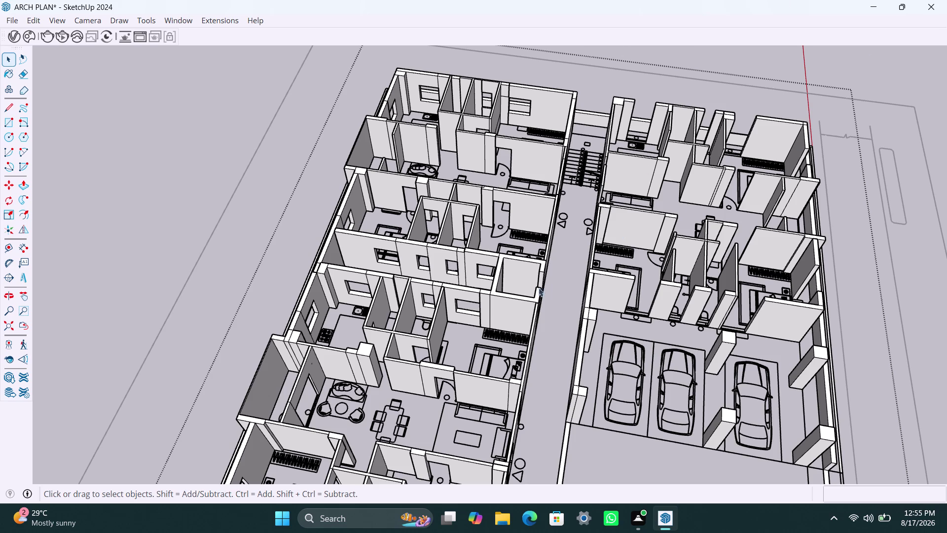
Orbit and zoom over the floor plan to the upper-left unit's living-room partition.
scroll(down, 3)
scroll(down, 3)
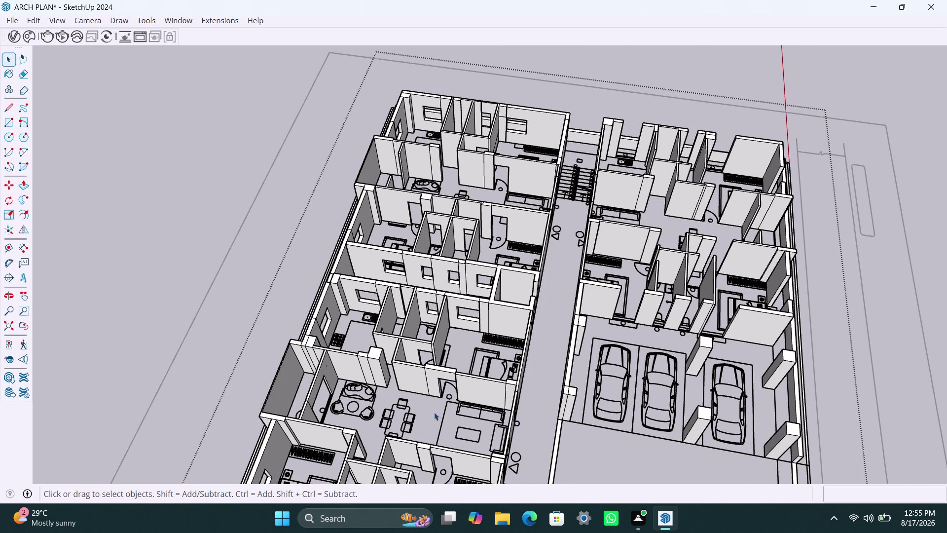
middle_drag(465, 412, 547, 283)
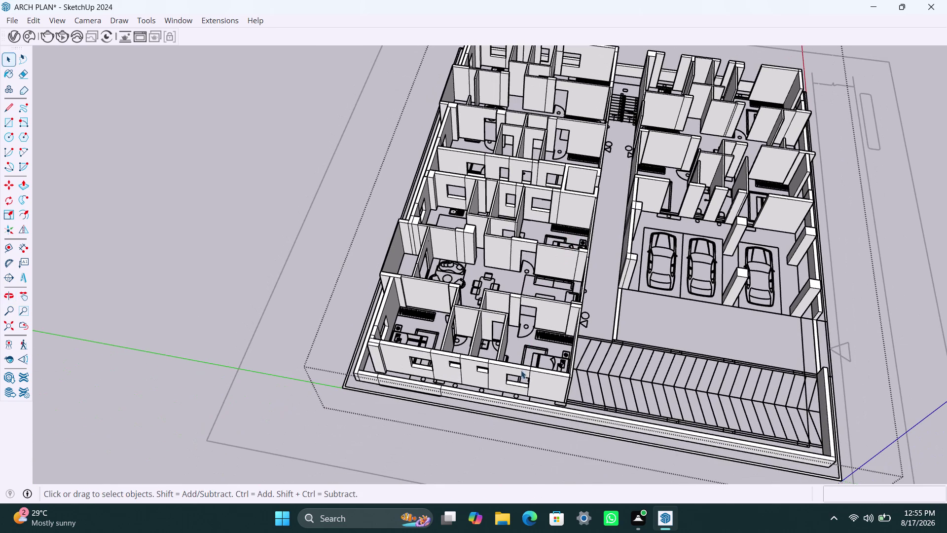
scroll(up, 3)
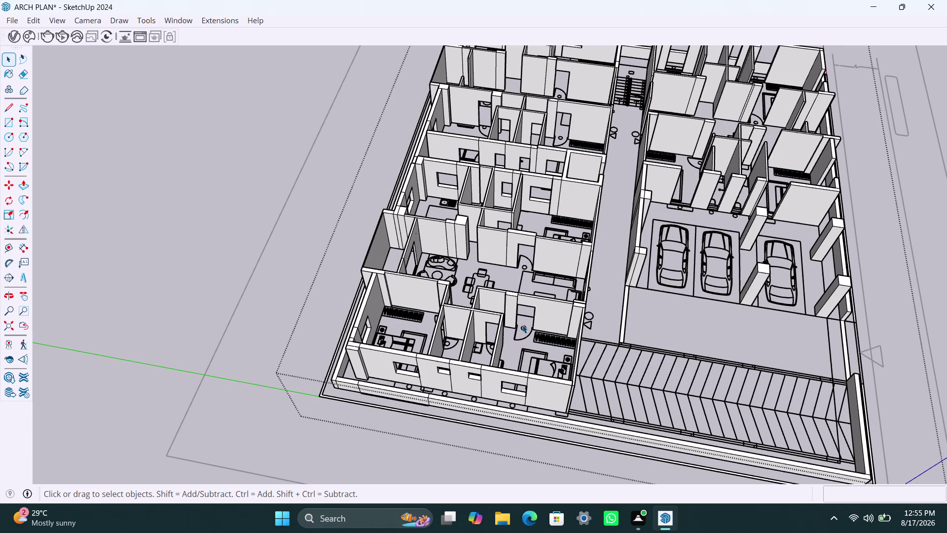
middle_drag(522, 325, 501, 388)
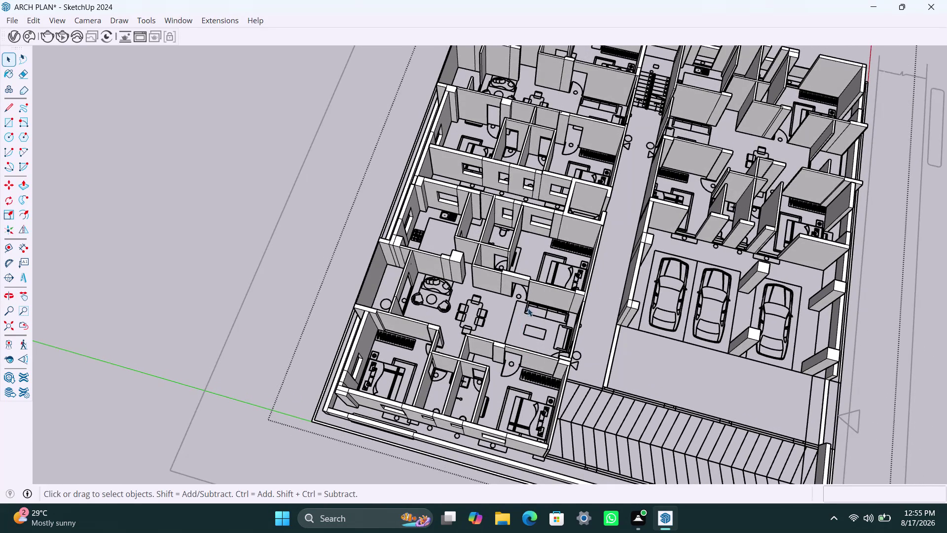
middle_drag(513, 317, 509, 343)
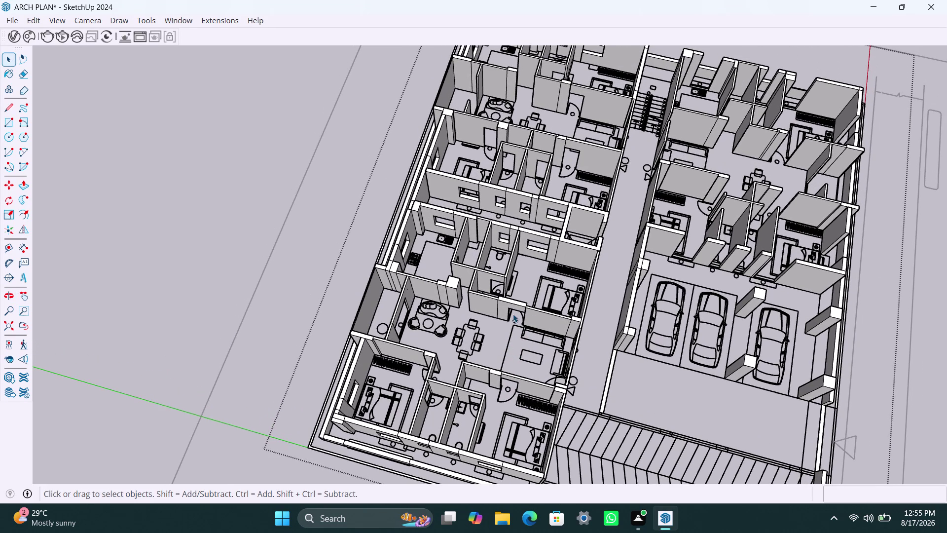
middle_drag(489, 323, 477, 359)
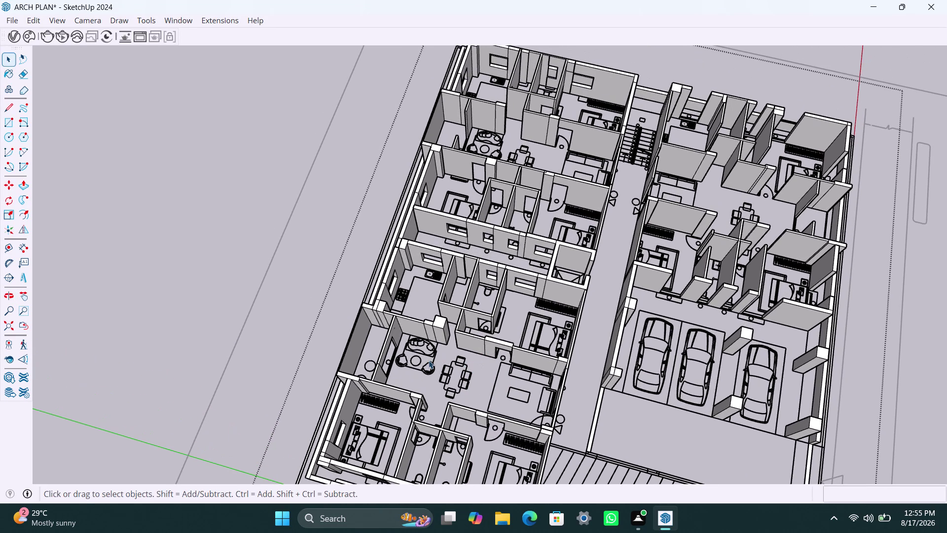
middle_drag(497, 329, 487, 384)
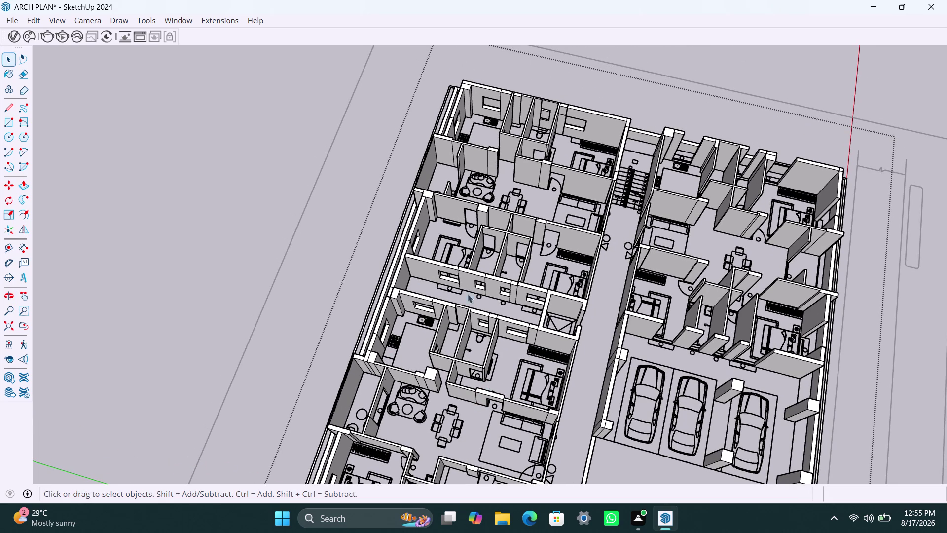
middle_drag(515, 297, 510, 331)
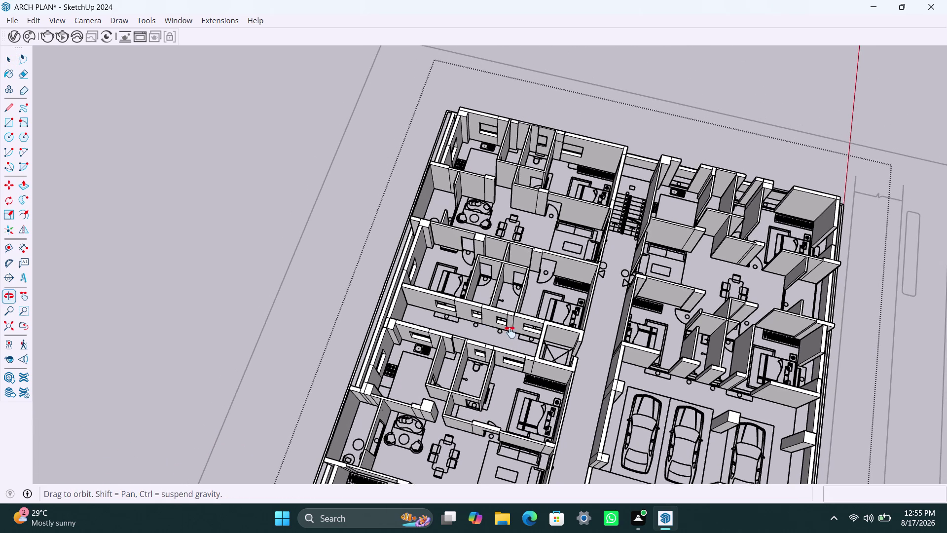
middle_drag(510, 331, 510, 332)
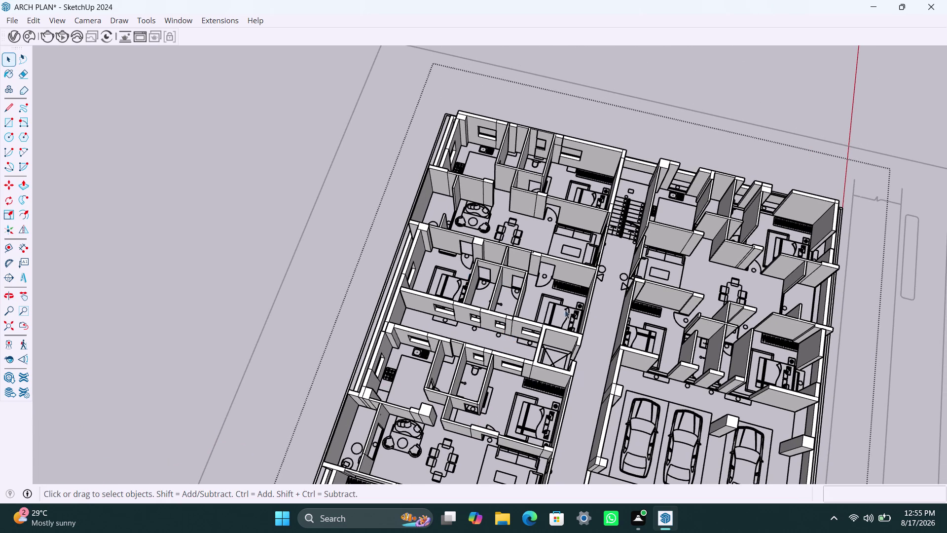
middle_drag(535, 285, 522, 342)
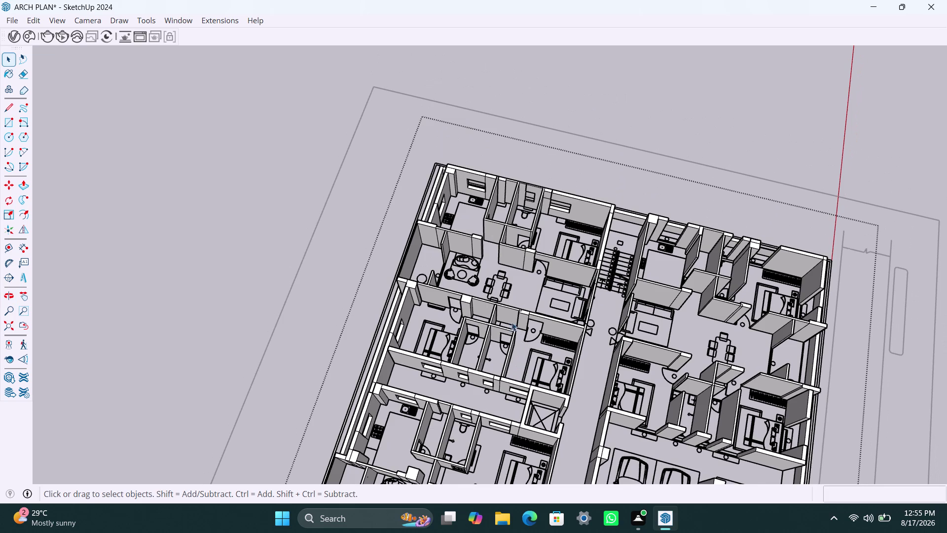
middle_drag(524, 327, 513, 353)
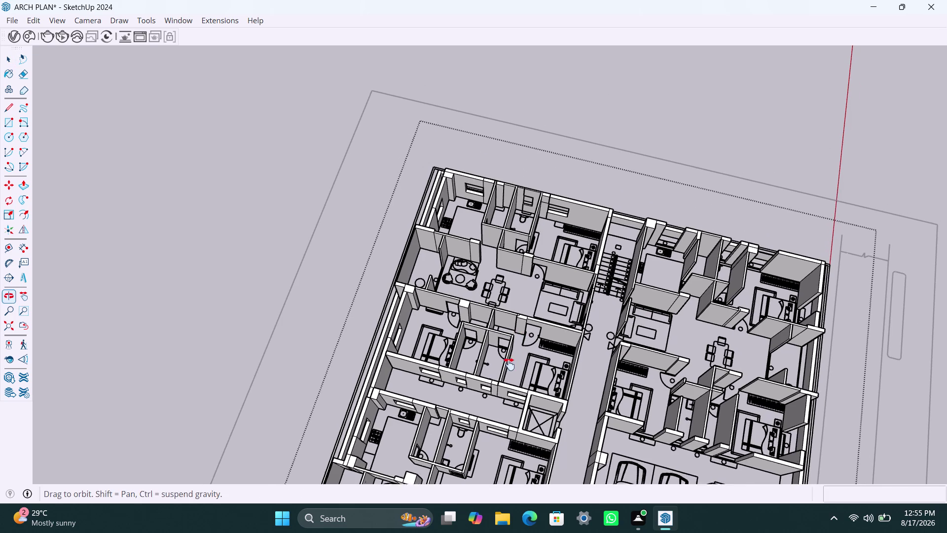
middle_drag(513, 354, 503, 383)
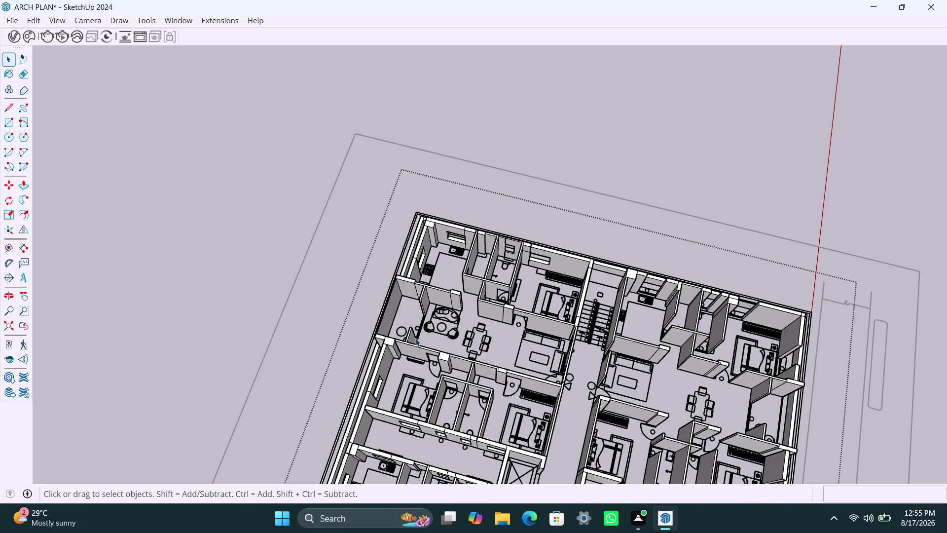
scroll(up, 3)
scroll(up, 3)
scroll(up, 3)
Copy the living-room partition's end edge 3 inches along the wall.
click(419, 287)
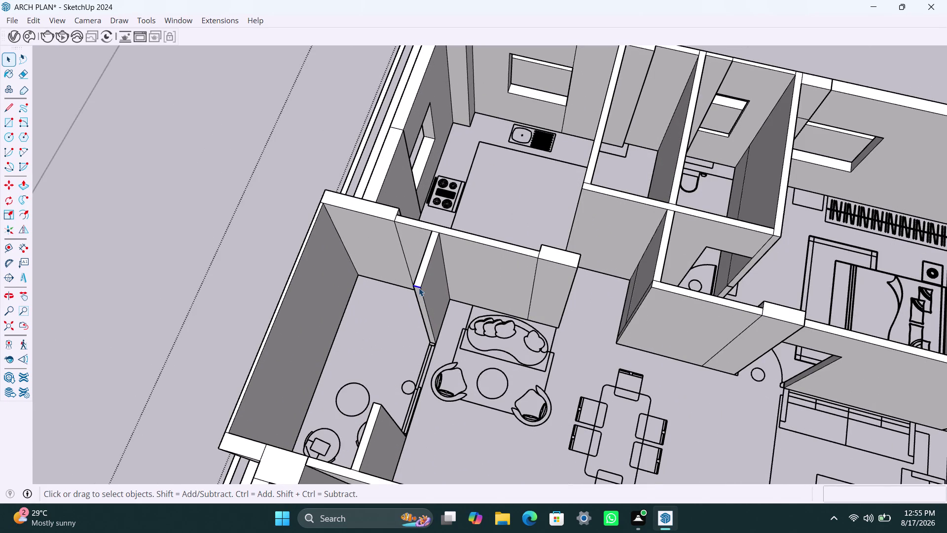
key(m)
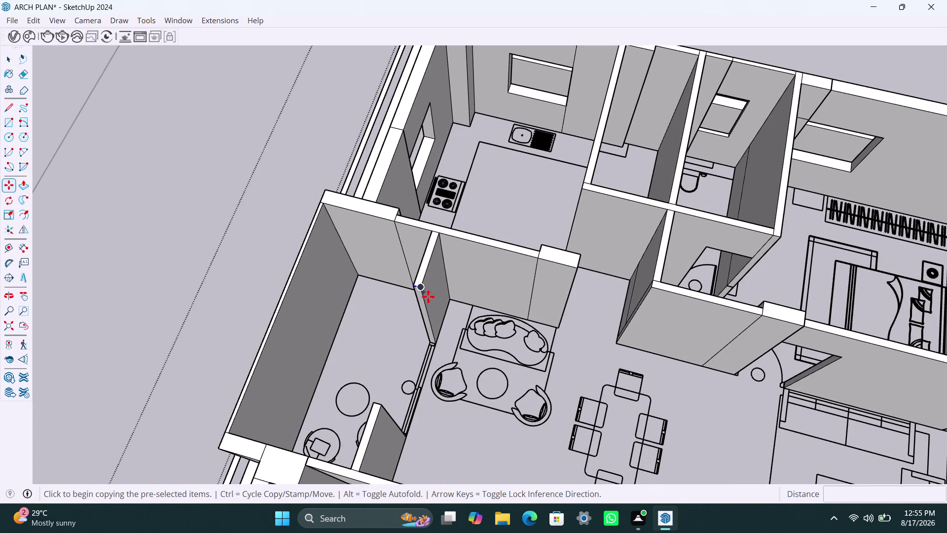
click(424, 292)
key(3)
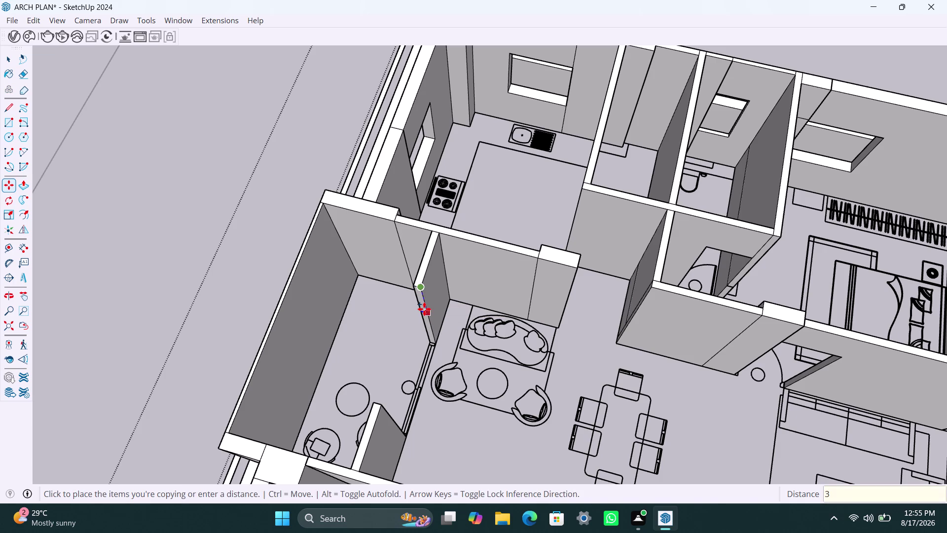
key(apostrophe)
key(Return)
key(space)
Begin push/pulling the new 3-inch partition strip face.
click(420, 299)
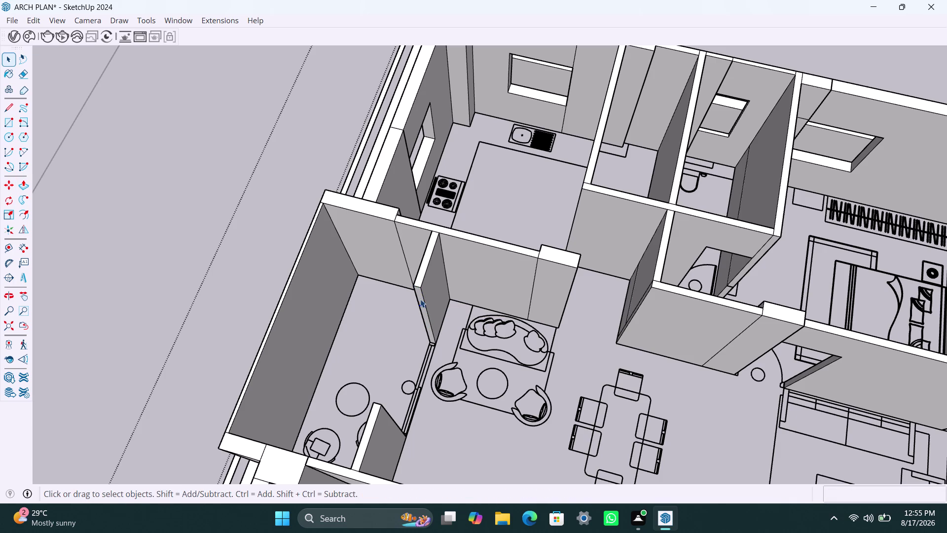
key(p)
click(419, 302)
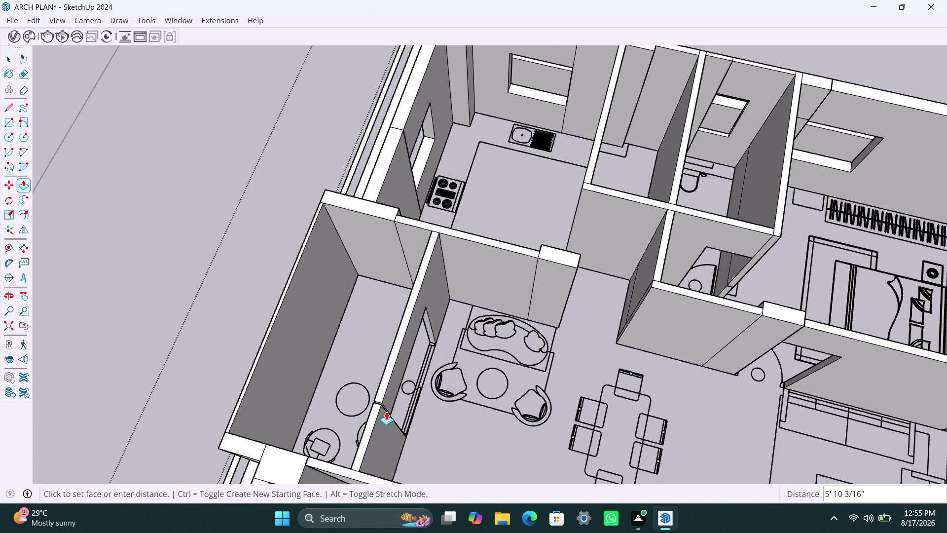
Pull the partition strip out to about 5' 10 7/8".
scroll(up, 3)
middle_drag(393, 417, 272, 386)
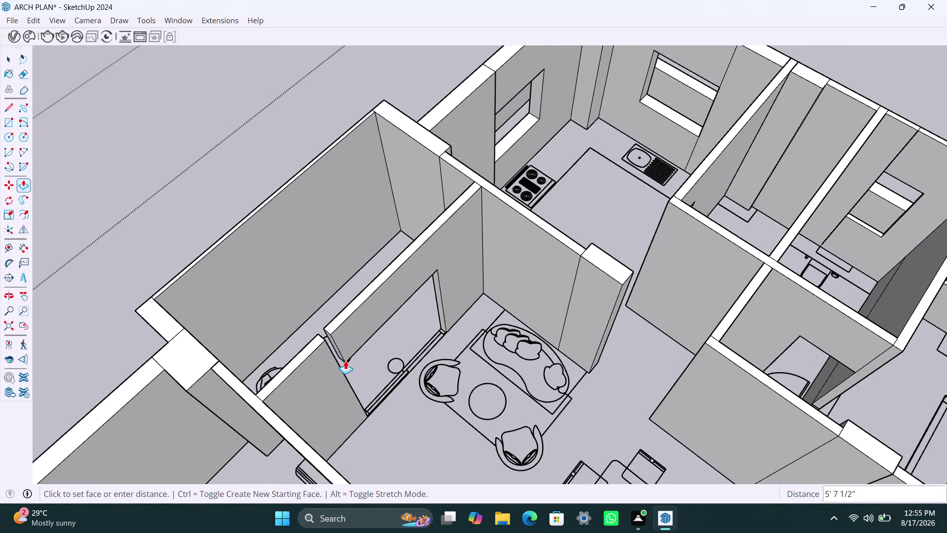
scroll(up, 3)
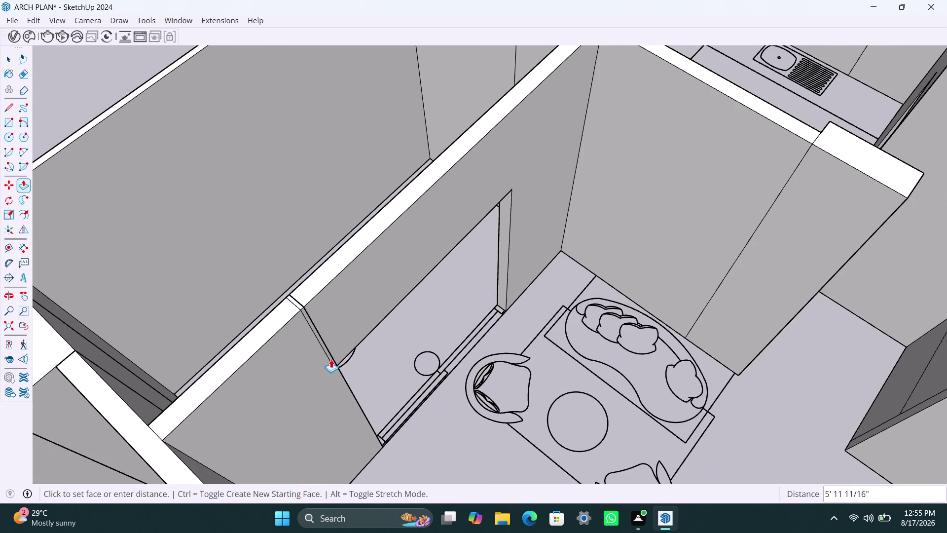
click(331, 356)
Orbit out past the central staircase toward the neighbouring unit and save the model.
scroll(down, 3)
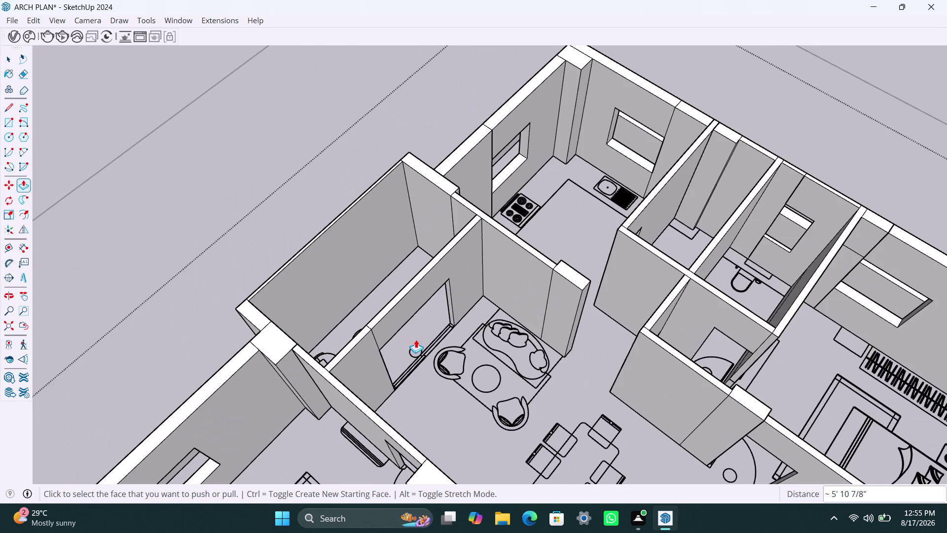
scroll(down, 3)
middle_drag(408, 360, 553, 366)
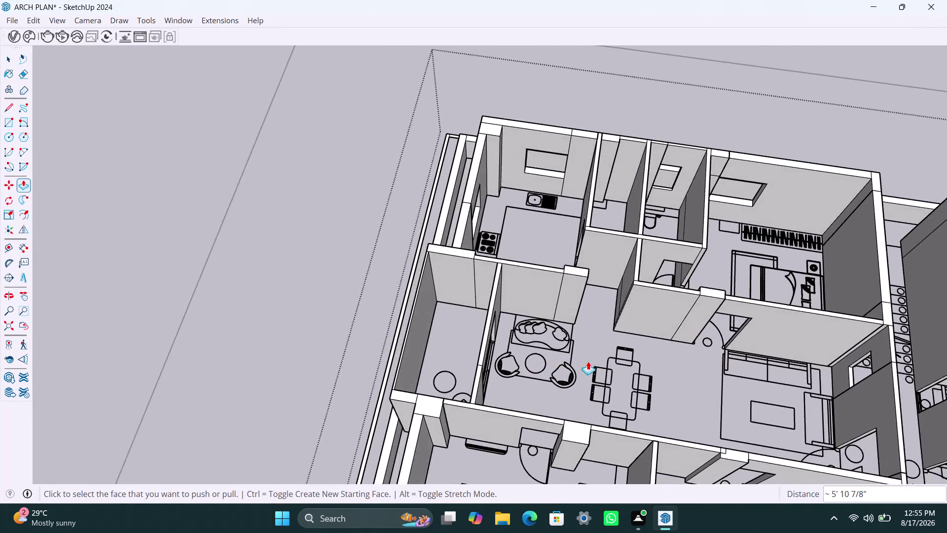
scroll(down, 3)
middle_drag(628, 365, 427, 329)
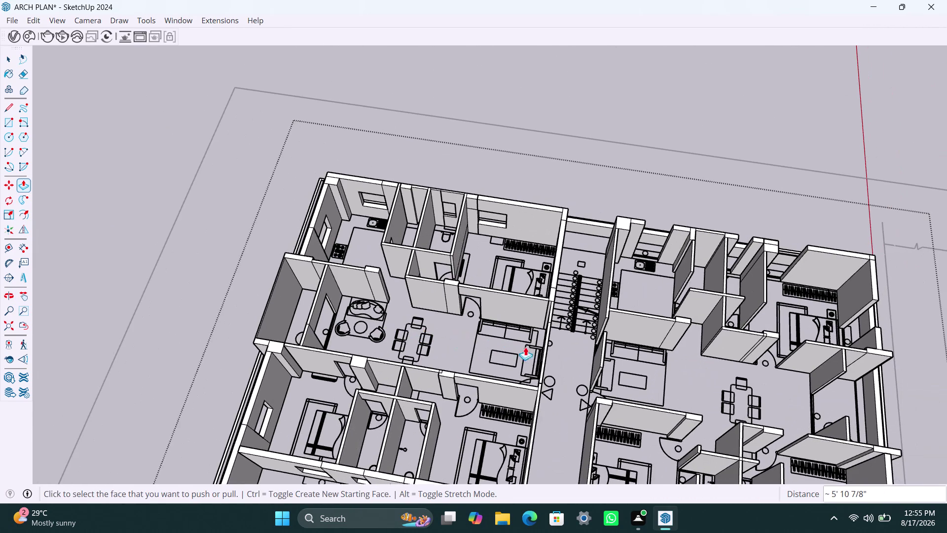
scroll(up, 3)
middle_drag(607, 328, 457, 294)
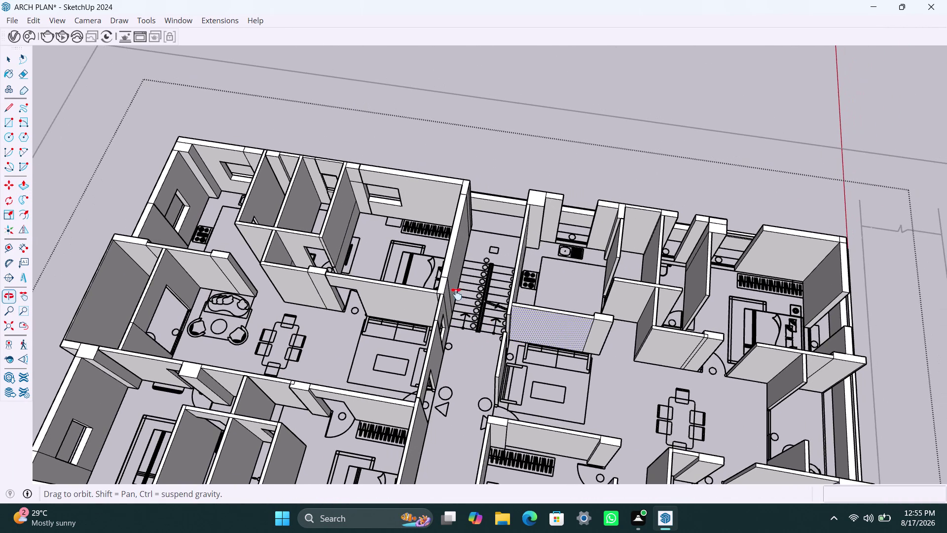
middle_drag(457, 294, 457, 294)
scroll(down, 3)
scroll(up, 3)
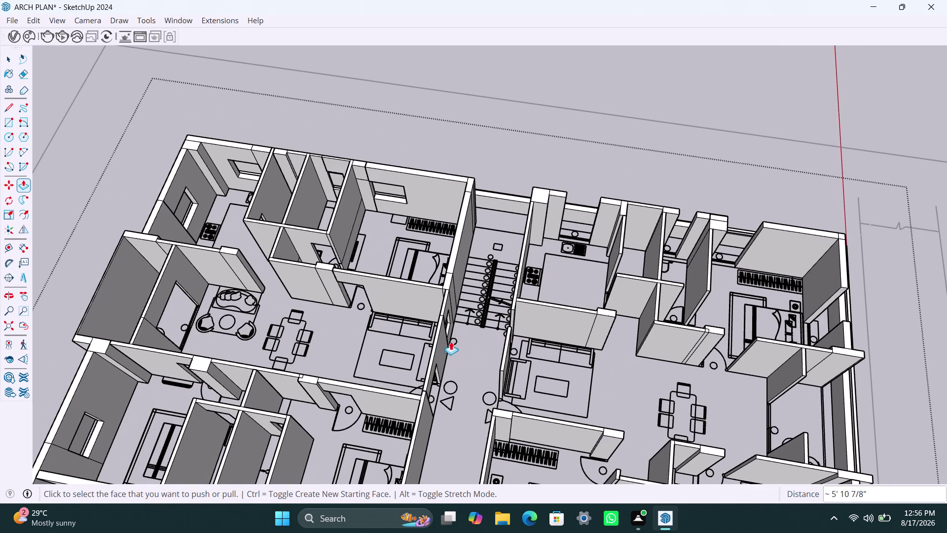
middle_drag(456, 307, 407, 338)
scroll(up, 3)
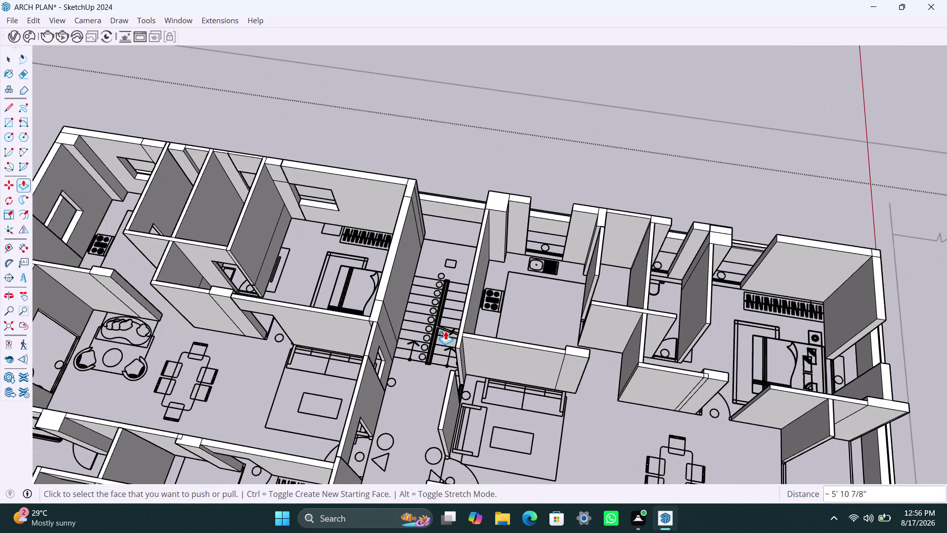
key(ctrl+s)
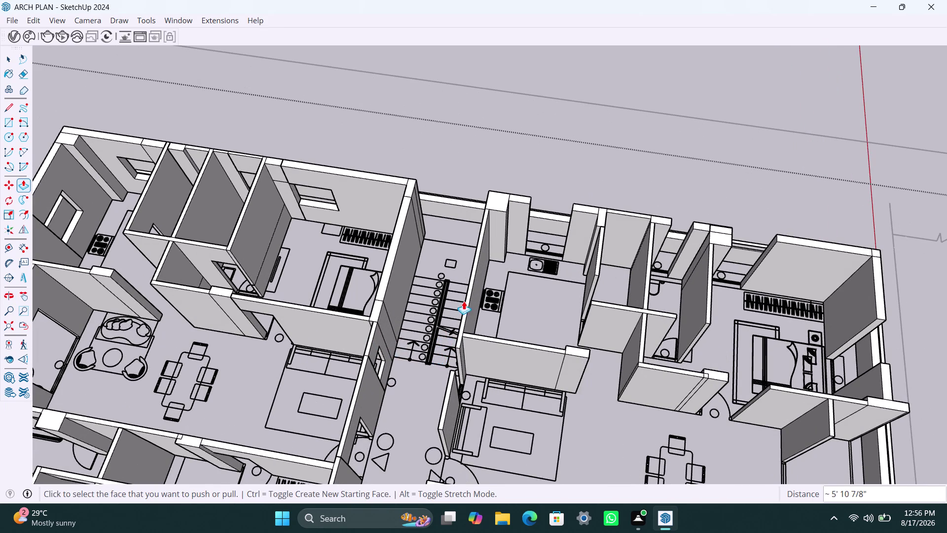
Orbit and zoom to the end of the adjacent unit's kitchen back wall.
scroll(down, 3)
middle_drag(426, 374, 469, 393)
scroll(up, 3)
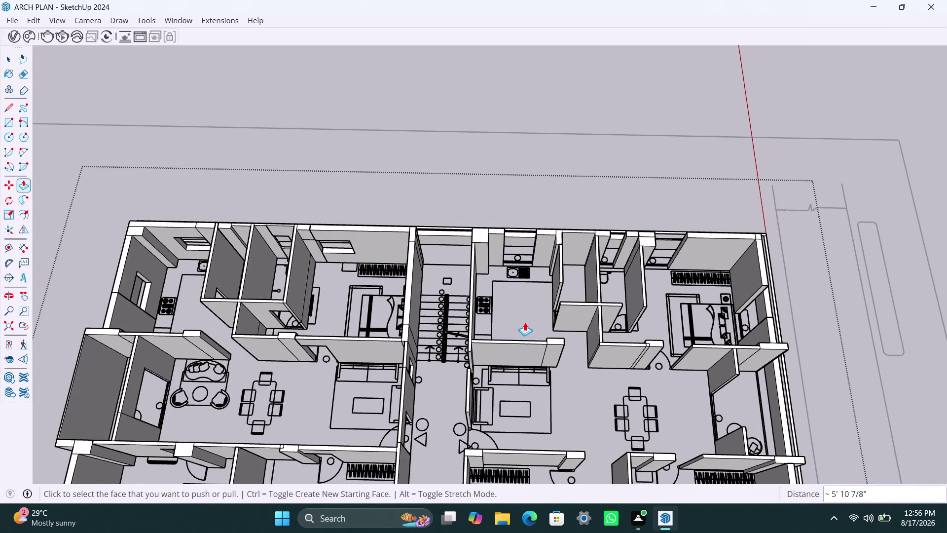
scroll(up, 3)
scroll(up, 3)
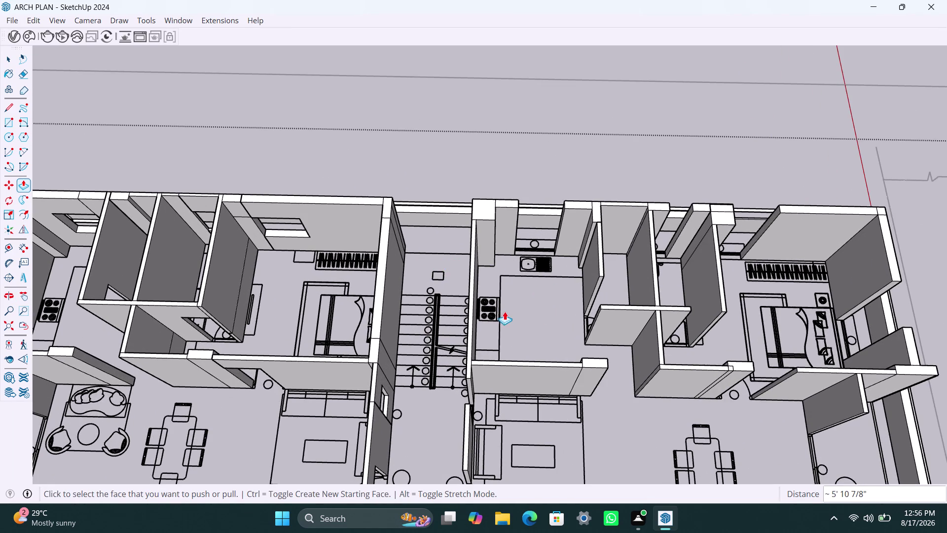
middle_drag(526, 314, 399, 359)
scroll(up, 3)
middle_drag(397, 315, 356, 335)
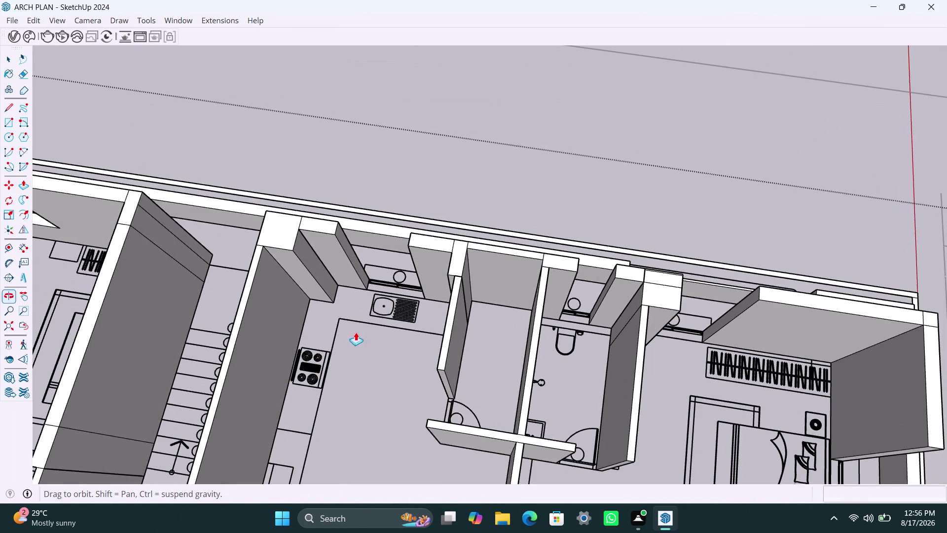
Copy the kitchen wall's end edge down 3', then undo that copy.
key(space)
click(338, 232)
scroll(up, 3)
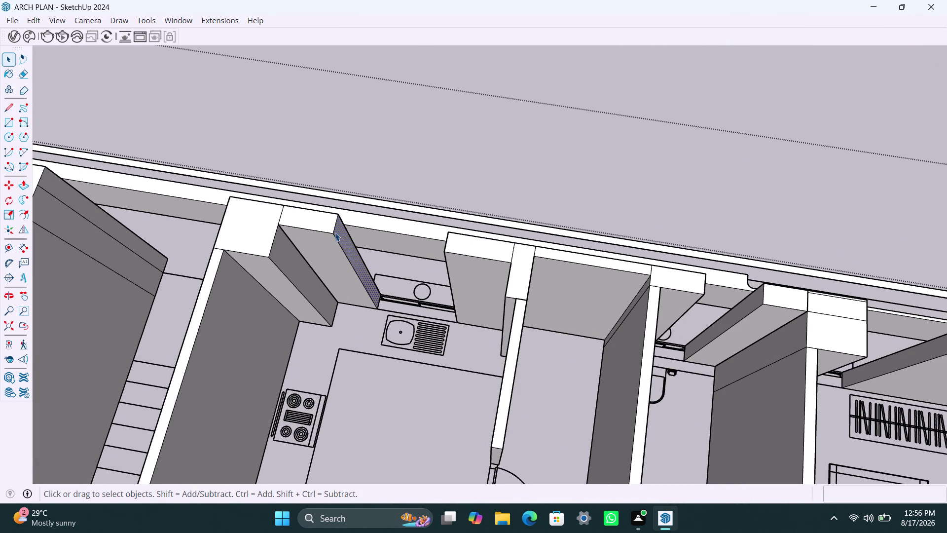
click(333, 230)
key(m)
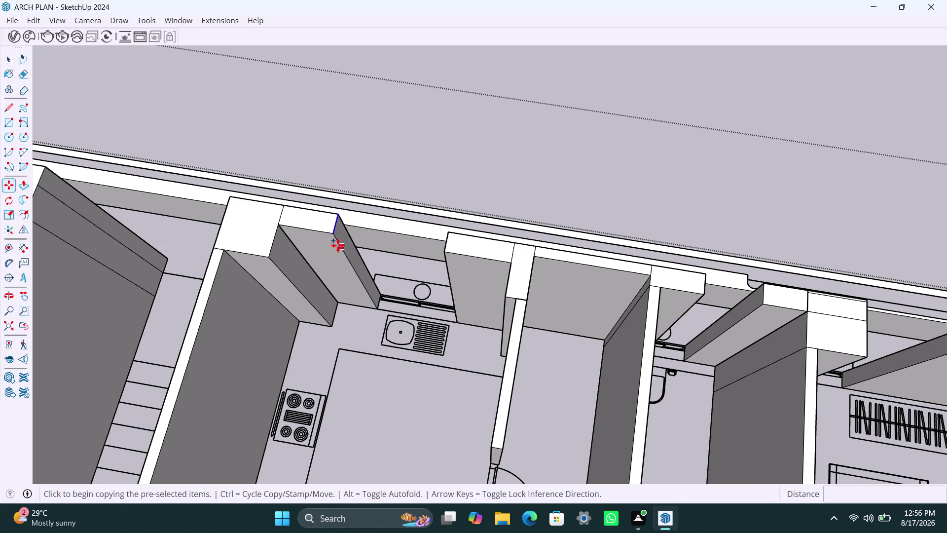
click(335, 235)
text(3)
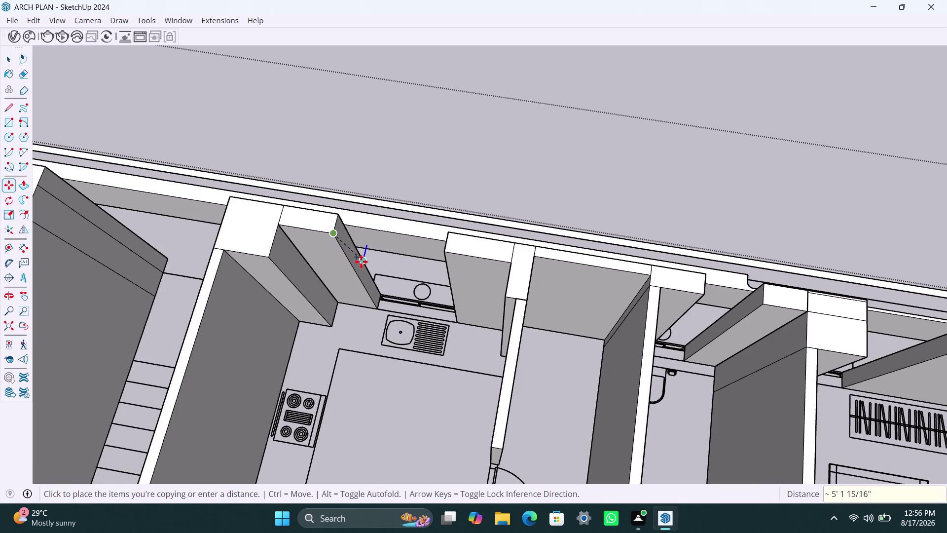
text(')
key(Return)
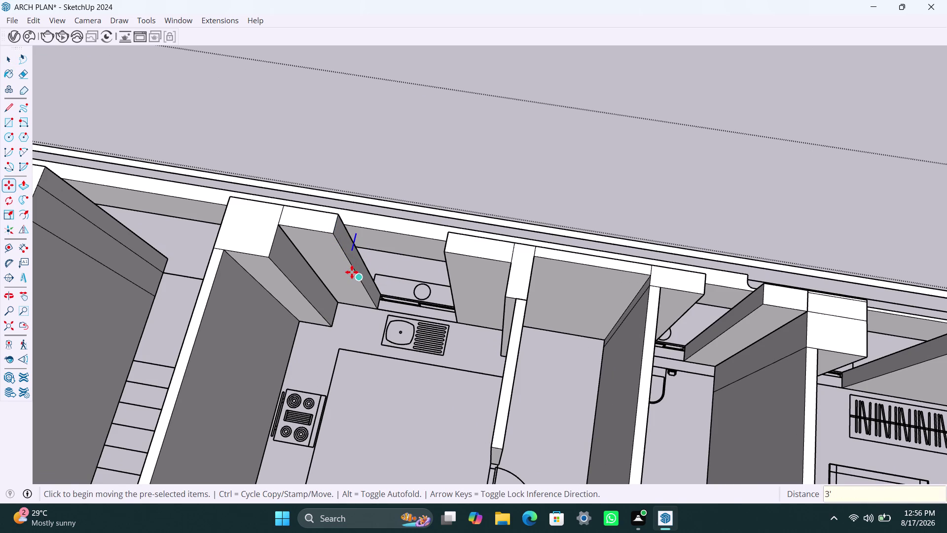
key(ctrl+z)
Copy the kitchen wall's top edge down 3' and 4' to outline the window.
key(space)
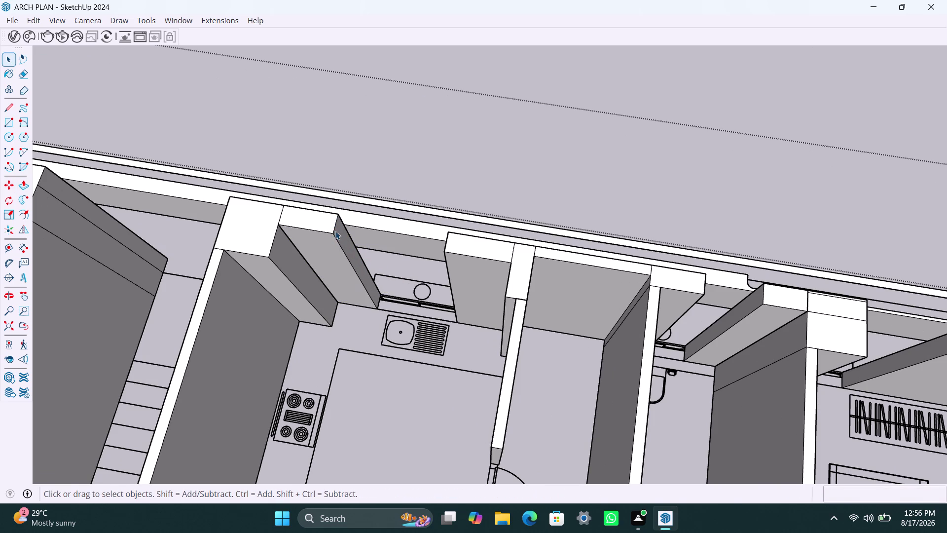
click(334, 228)
key(m)
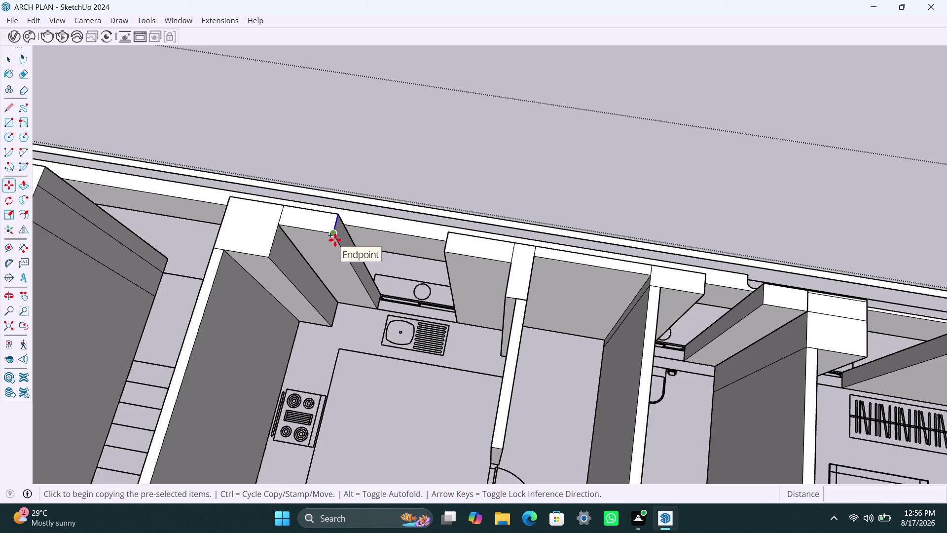
click(335, 240)
text(3')
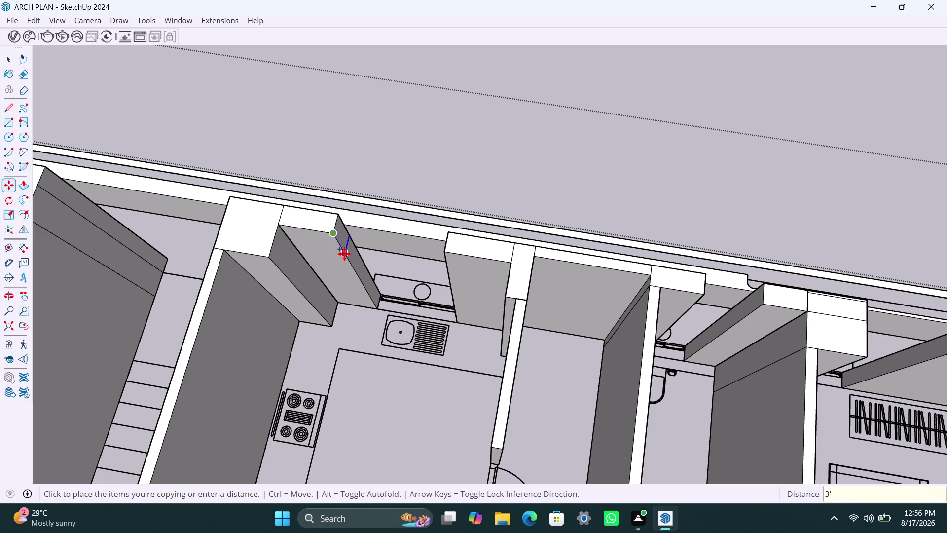
key(Return)
key(m)
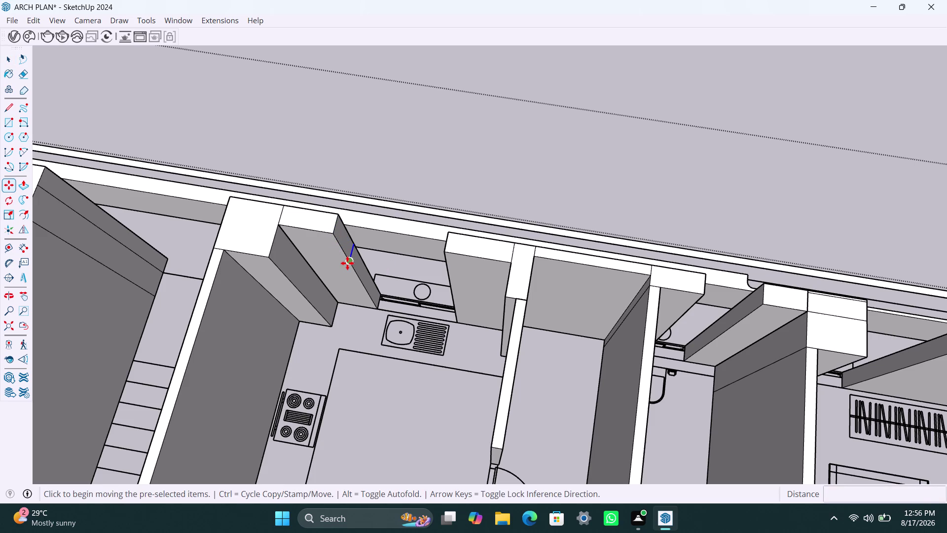
click(348, 263)
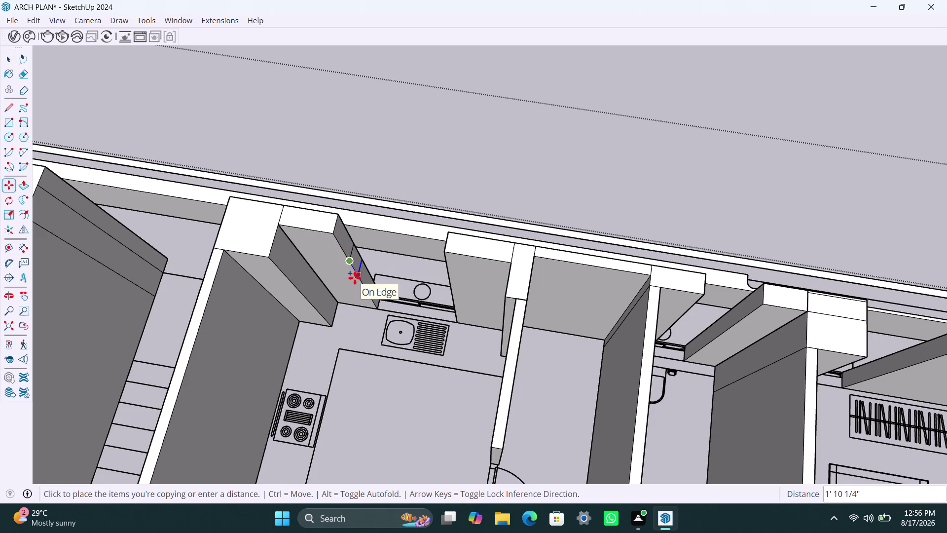
text(4')
key(Return)
Select the strip between the new edges and start Push/Pull on it.
key(space)
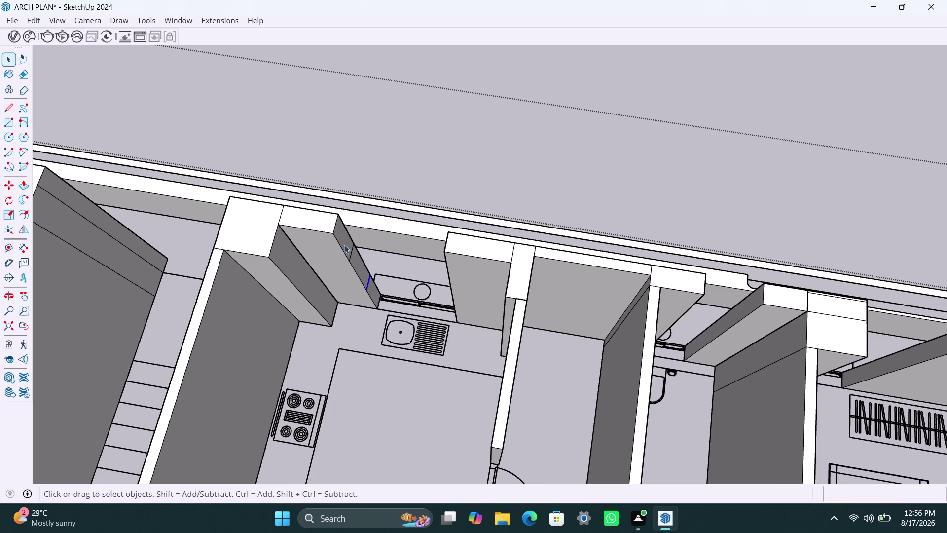
click(342, 244)
click(348, 245)
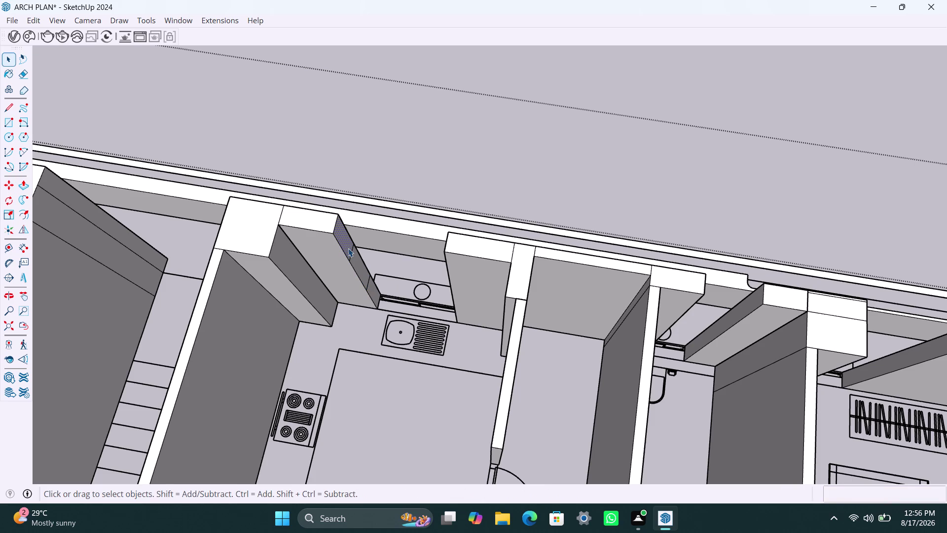
key(p)
click(348, 248)
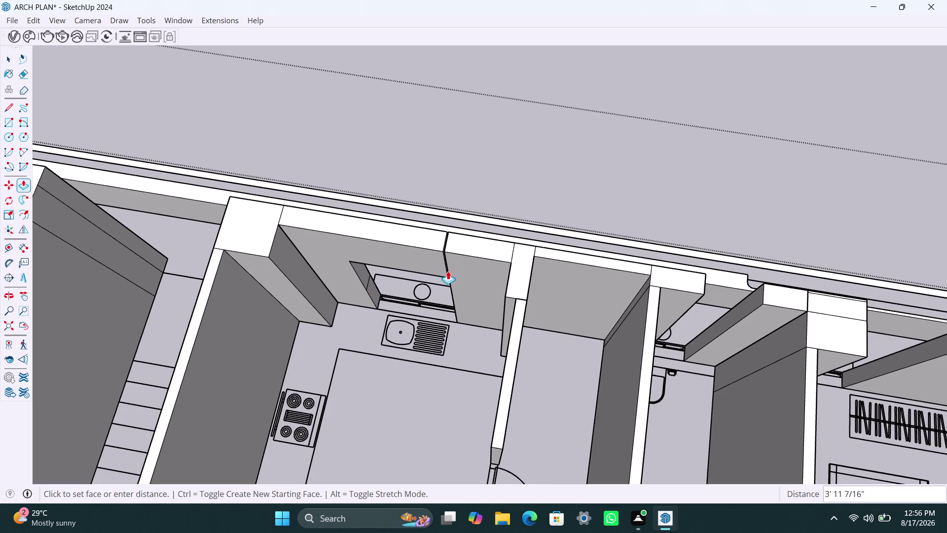
Push the outlined strip into the kitchen wall, then double-click to repeat the depth through it.
scroll(up, 3)
click(448, 274)
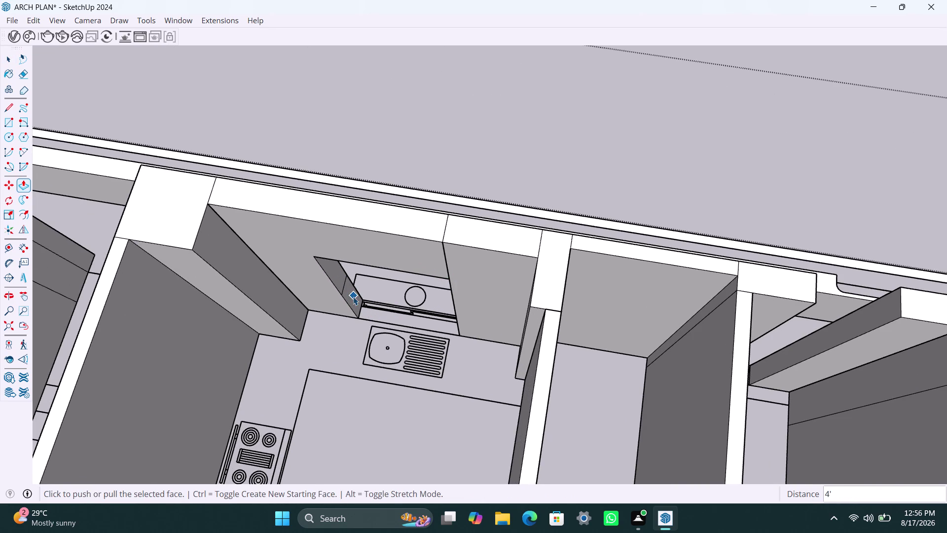
key(space)
click(353, 297)
key(p)
double_click(354, 297)
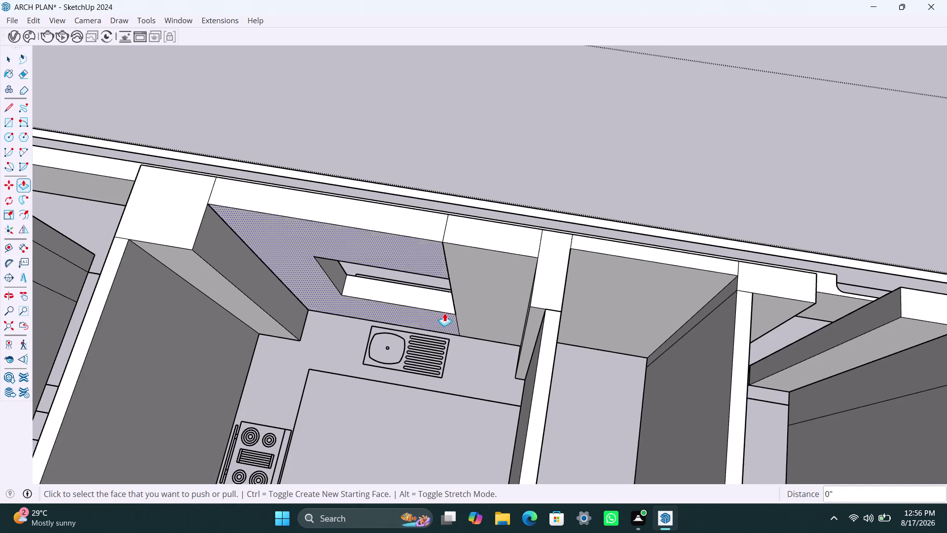
scroll(down, 3)
scroll(down, 3)
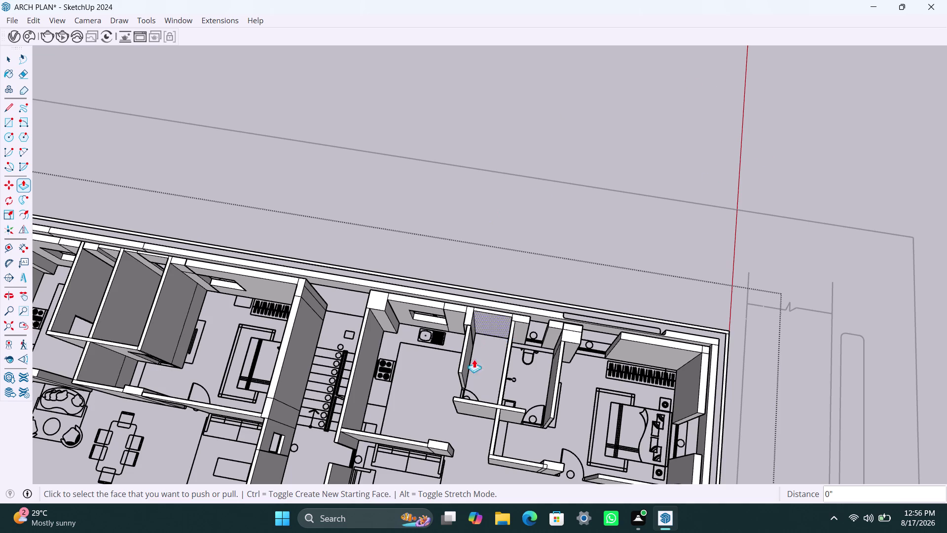
scroll(up, 3)
Copy the bathroom wall's top edge down 3' and 4' beside the toilet.
middle_drag(532, 357, 412, 354)
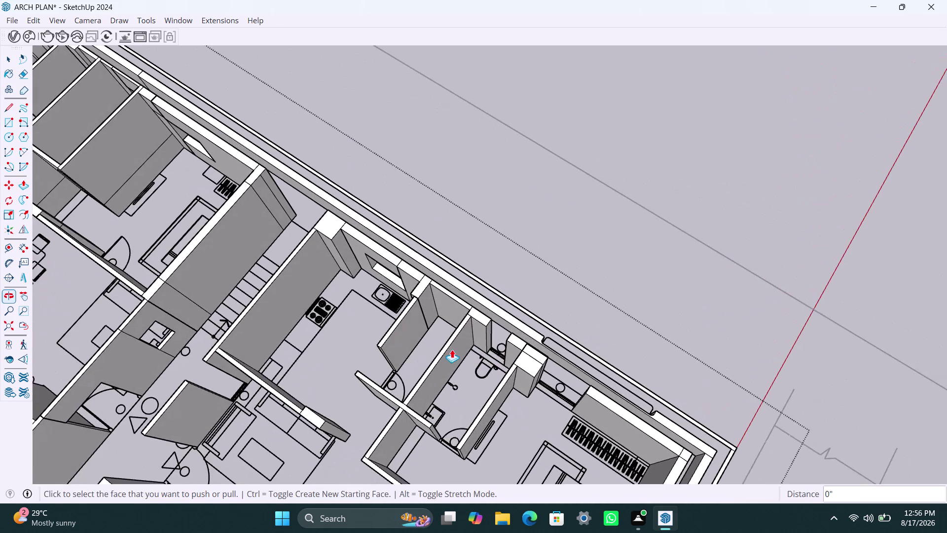
scroll(up, 3)
scroll(up, 3)
key(space)
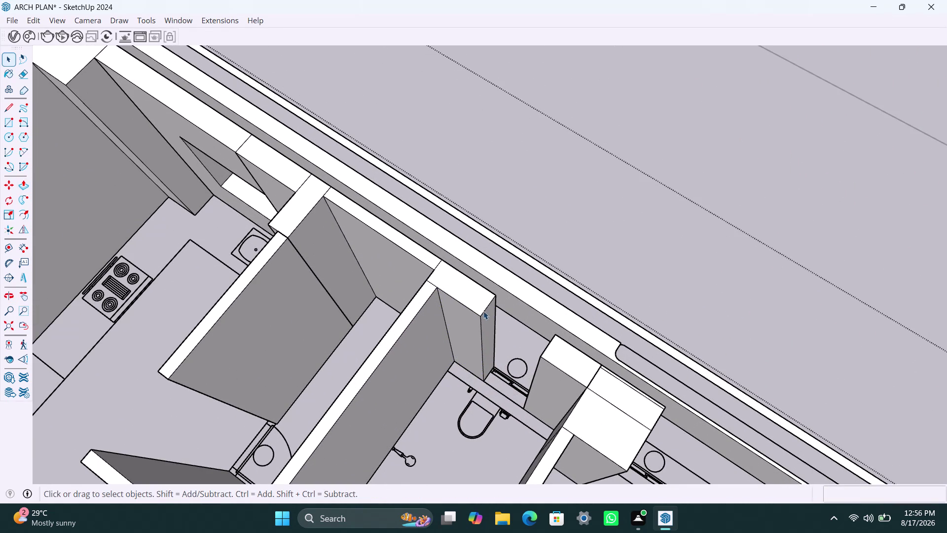
click(481, 316)
click(485, 311)
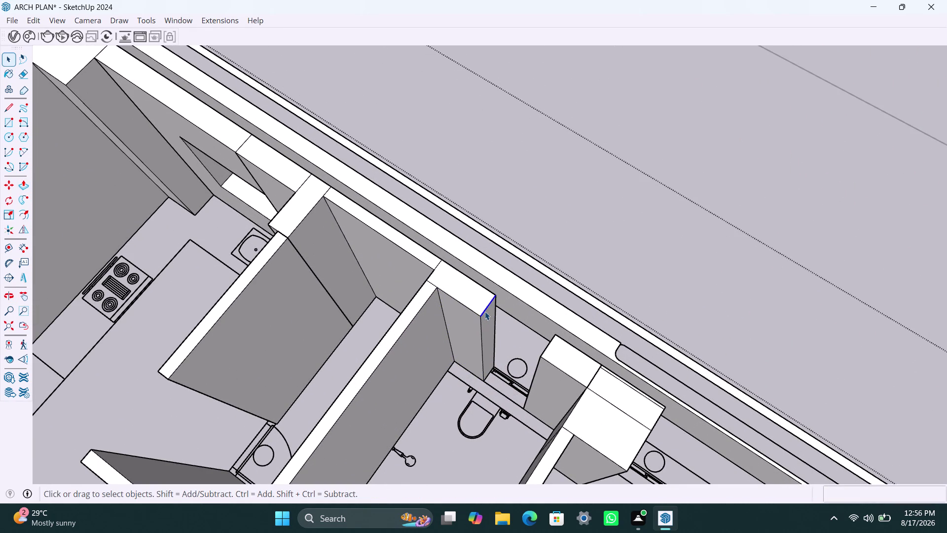
key(m)
click(485, 319)
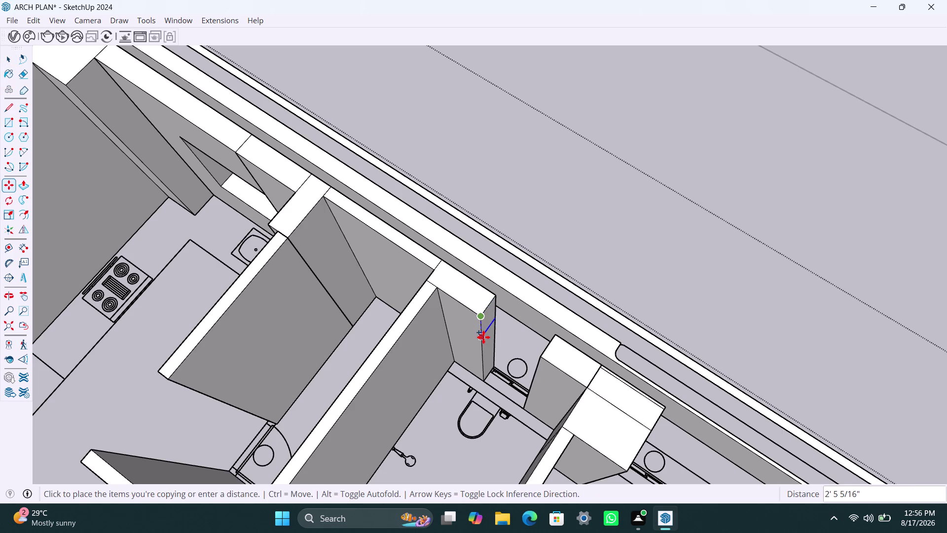
text(3')
key(Return)
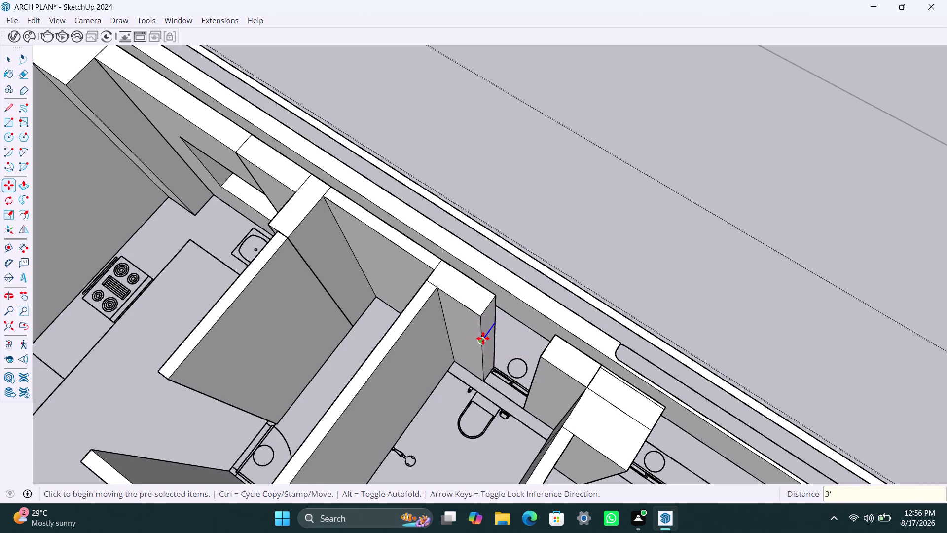
click(483, 339)
key(m)
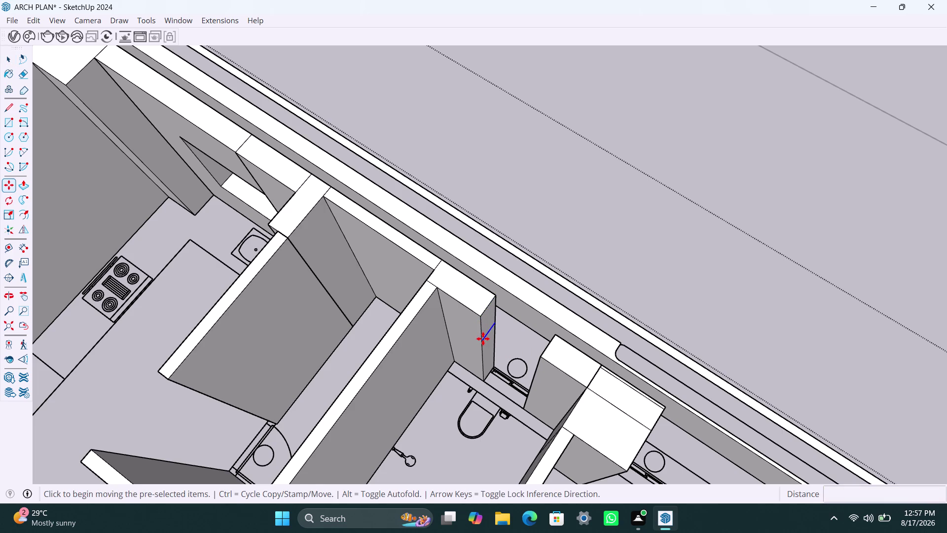
click(483, 342)
text(4)
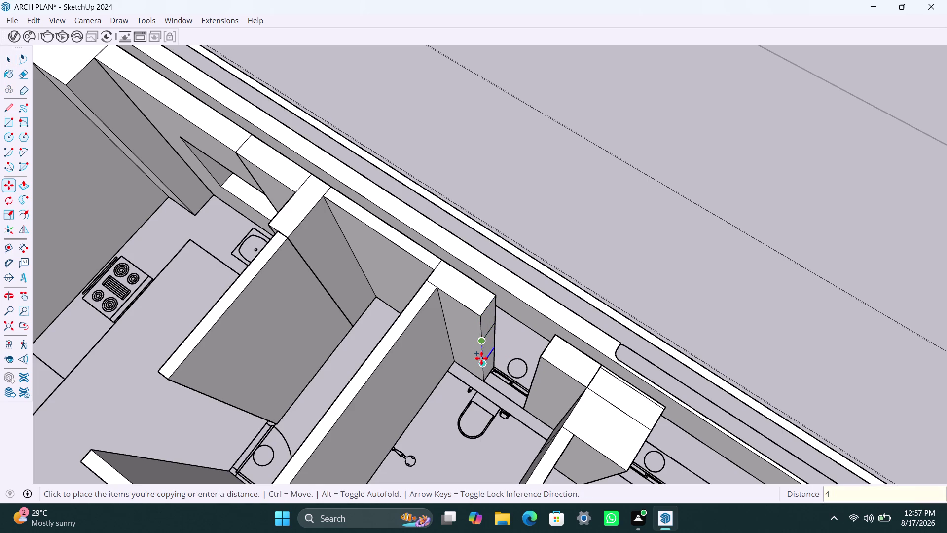
text(')
key(Return)
Push the bathroom strip 2' into the wall, then double-click the leftover face through.
key(space)
click(490, 323)
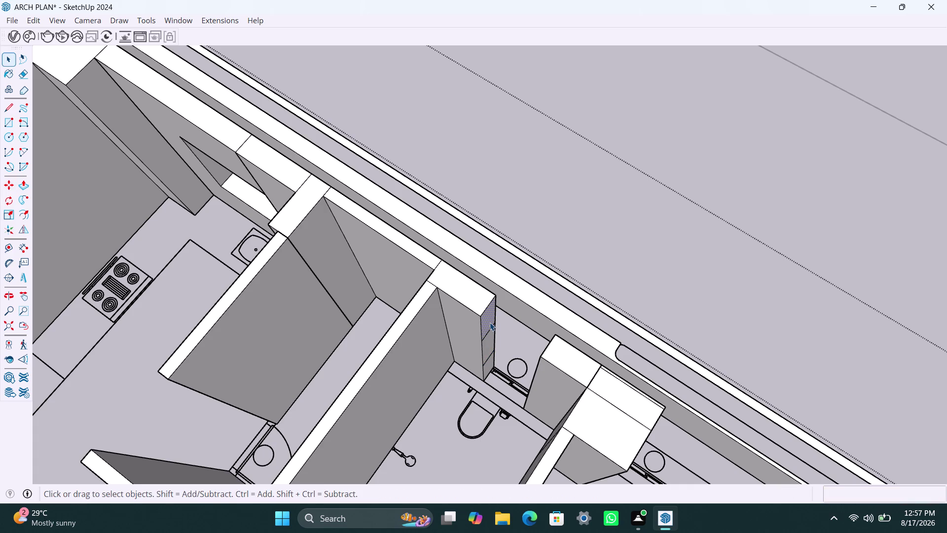
key(p)
click(490, 322)
click(534, 366)
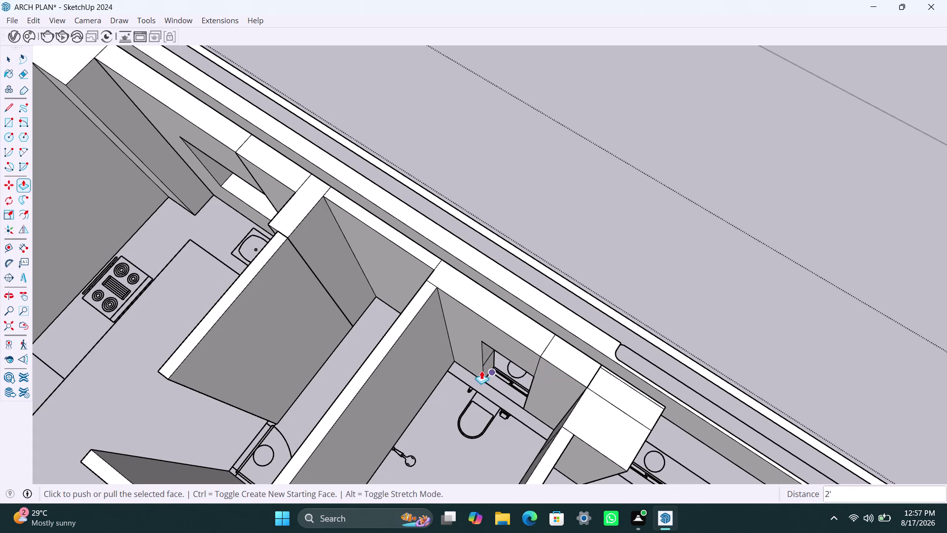
scroll(up, 3)
key(space)
click(490, 367)
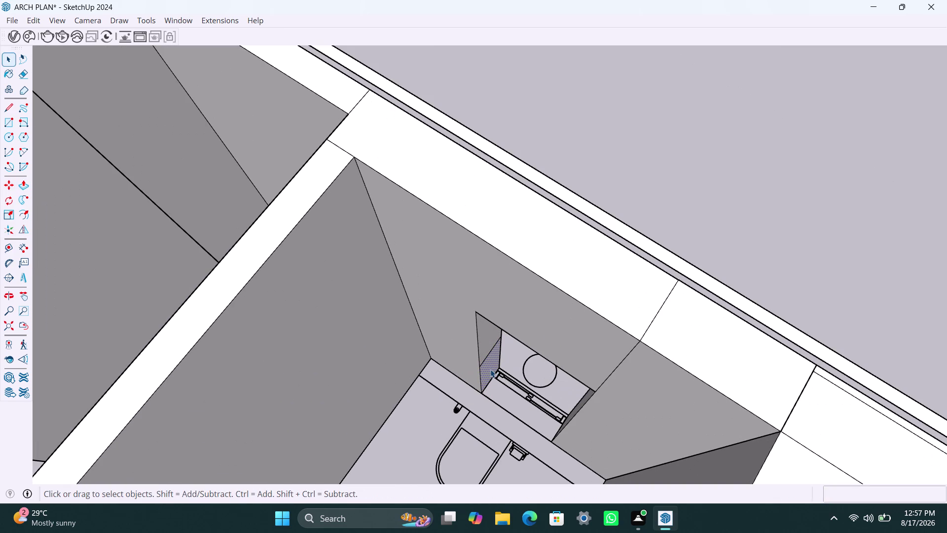
key(p)
double_click(491, 369)
scroll(down, 3)
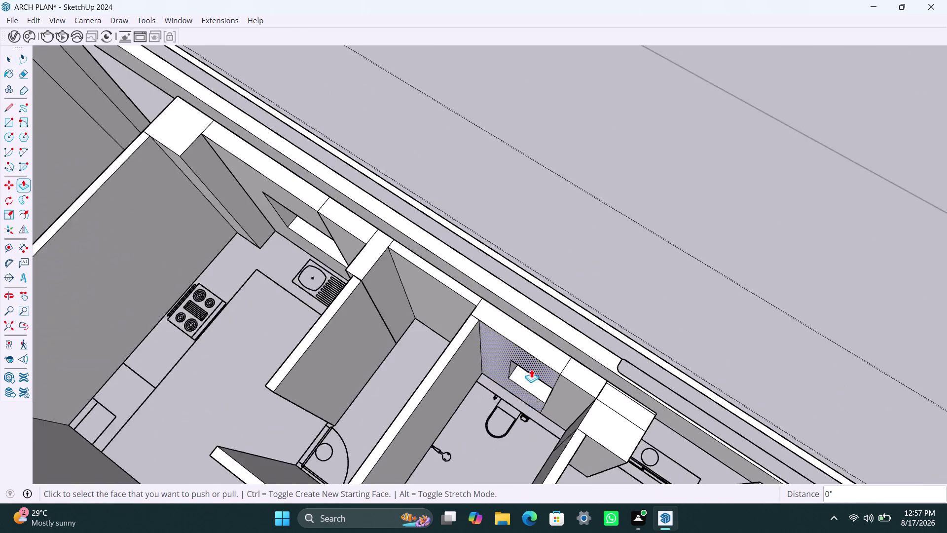
scroll(down, 3)
Delete the top outer edge and outer corner edge of the tall wall block.
middle_drag(546, 405, 464, 262)
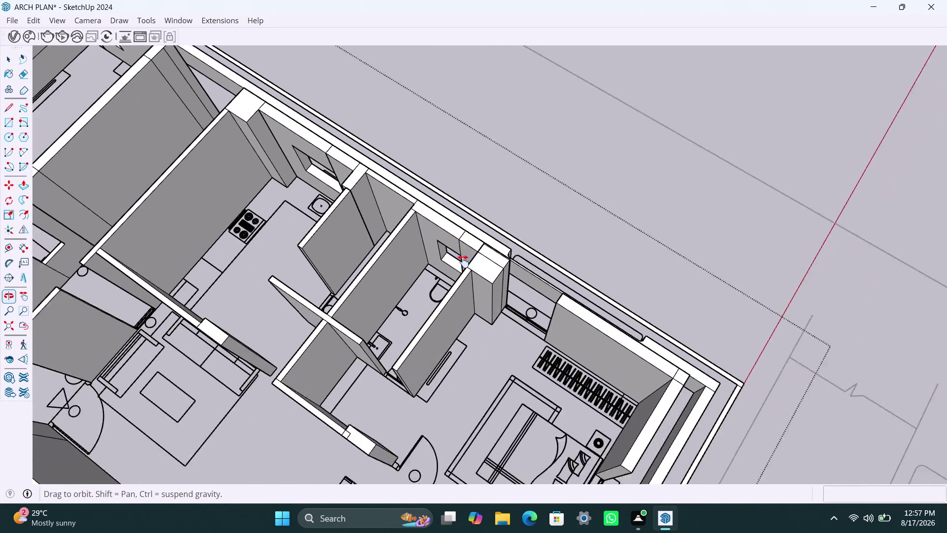
middle_drag(464, 262, 460, 255)
scroll(up, 3)
middle_drag(493, 284, 456, 317)
scroll(up, 3)
middle_drag(460, 253, 467, 236)
scroll(up, 3)
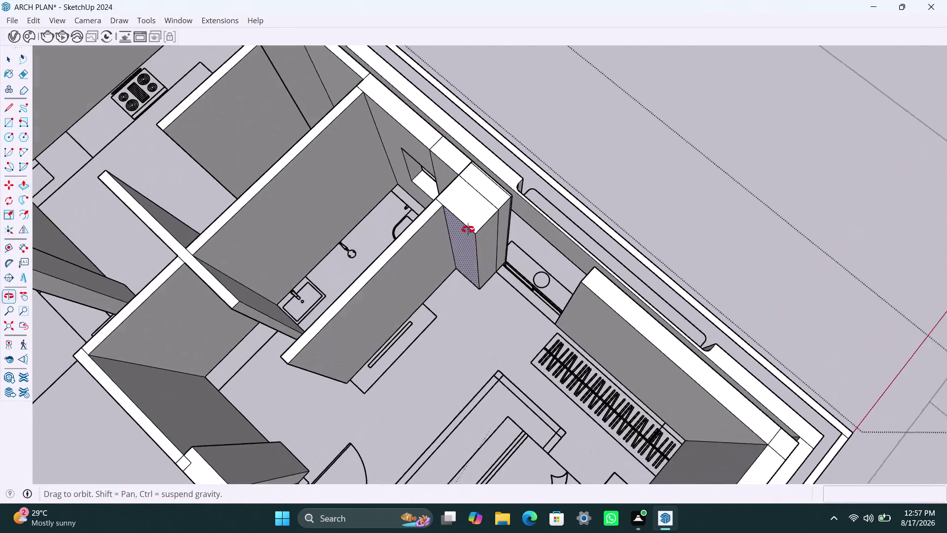
middle_drag(467, 236, 468, 215)
scroll(up, 3)
scroll(up, 3)
key(space)
click(496, 174)
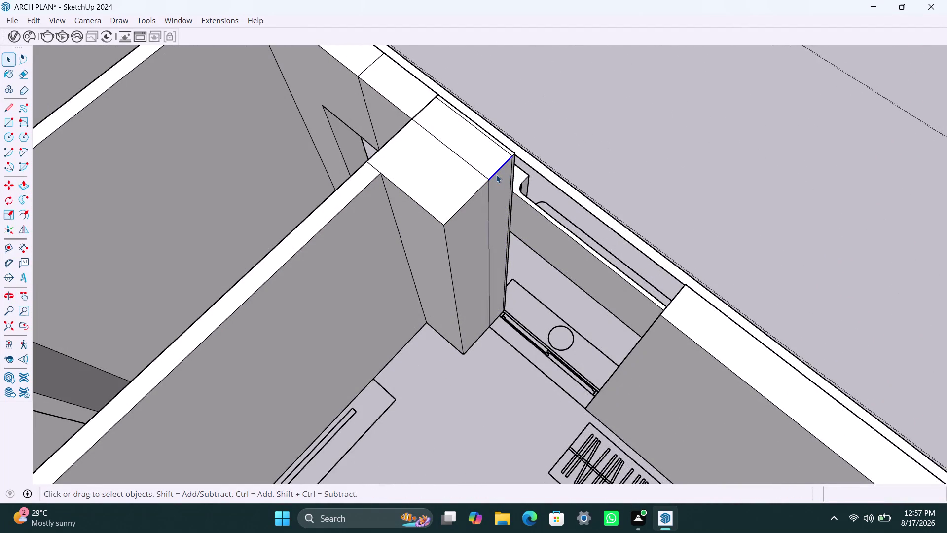
scroll(up, 3)
middle_drag(509, 178, 449, 190)
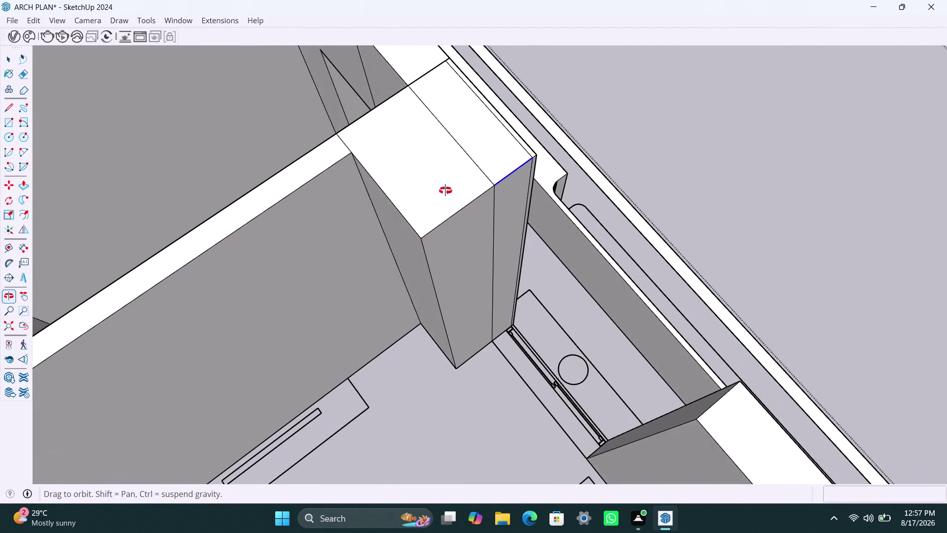
middle_drag(448, 190, 444, 191)
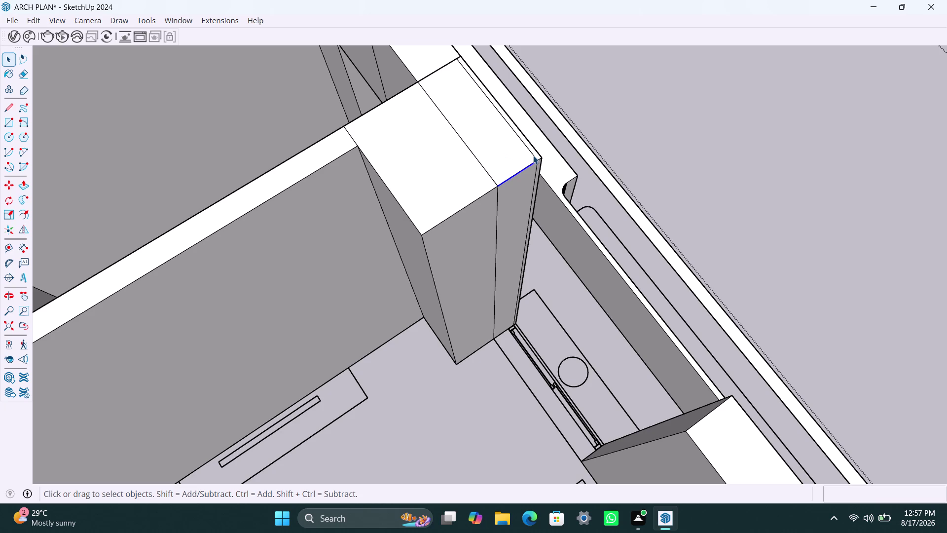
click(532, 151)
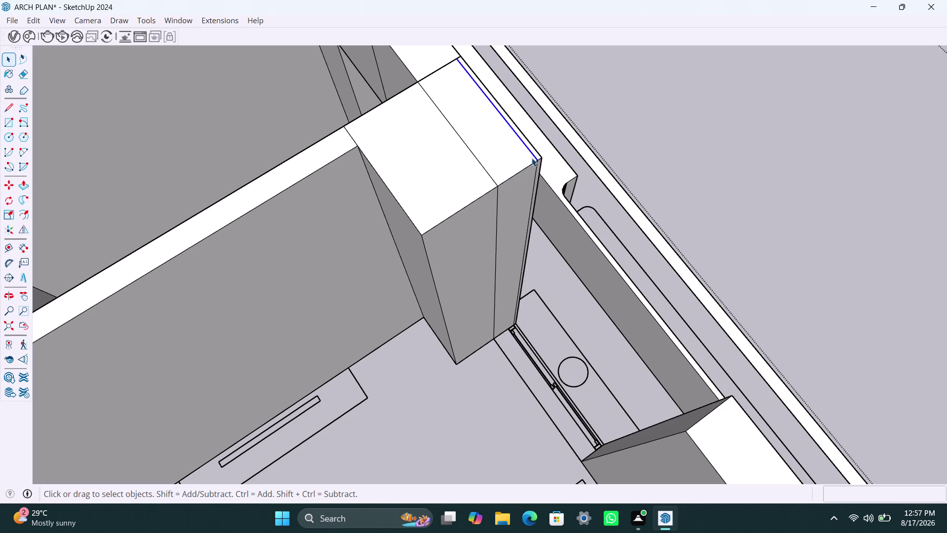
key(Delete)
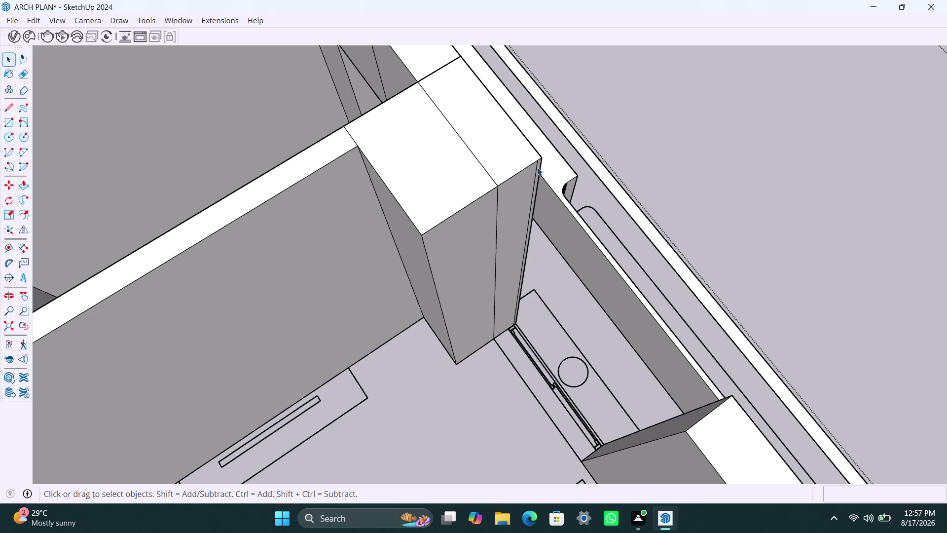
click(537, 167)
key(Delete)
Copy the block's vertical edge 3' and 4' down to mark the window head and sill.
click(514, 180)
click(513, 179)
key(m)
click(496, 186)
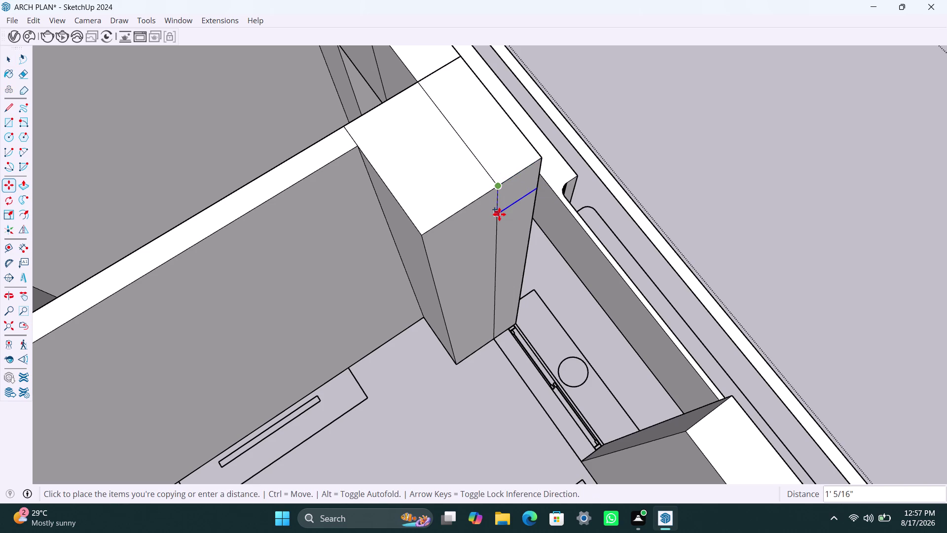
text(3')
key(Return)
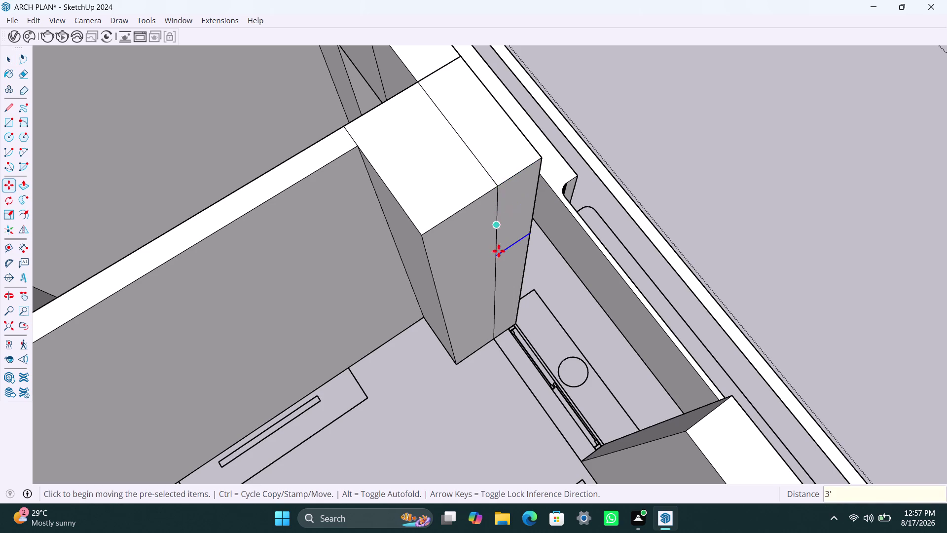
key(m)
click(497, 254)
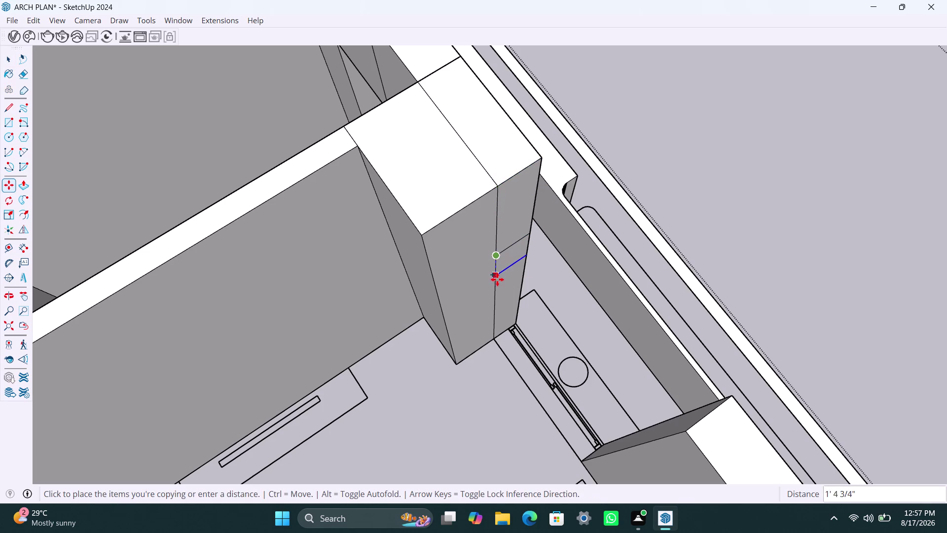
text(4')
key(Return)
Pull the upper and lower faces across to the outer wall, leaving the window gap.
key(space)
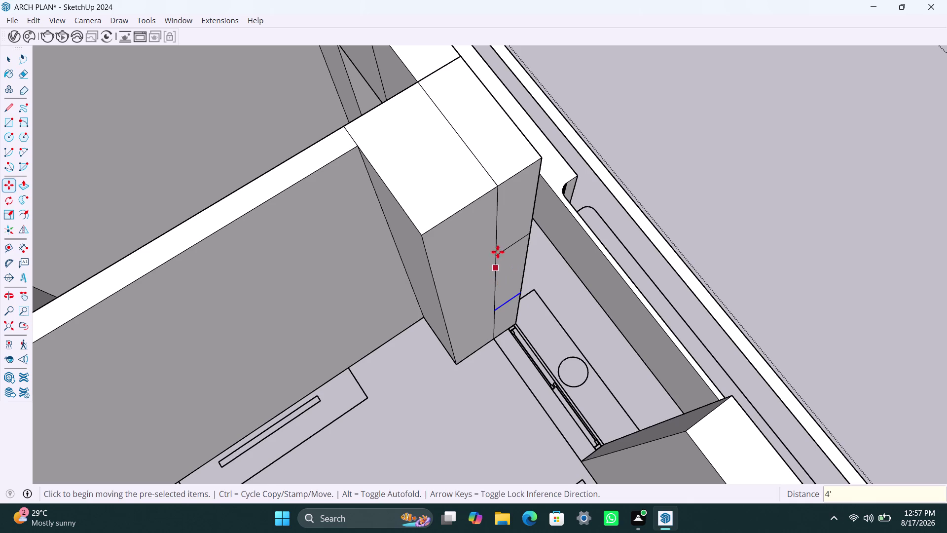
click(512, 232)
key(p)
click(512, 232)
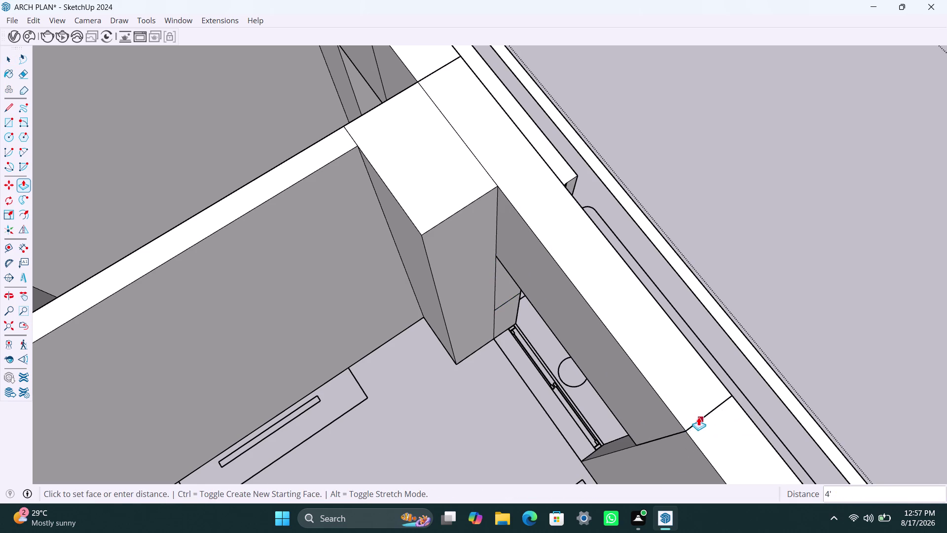
click(698, 416)
key(space)
click(511, 316)
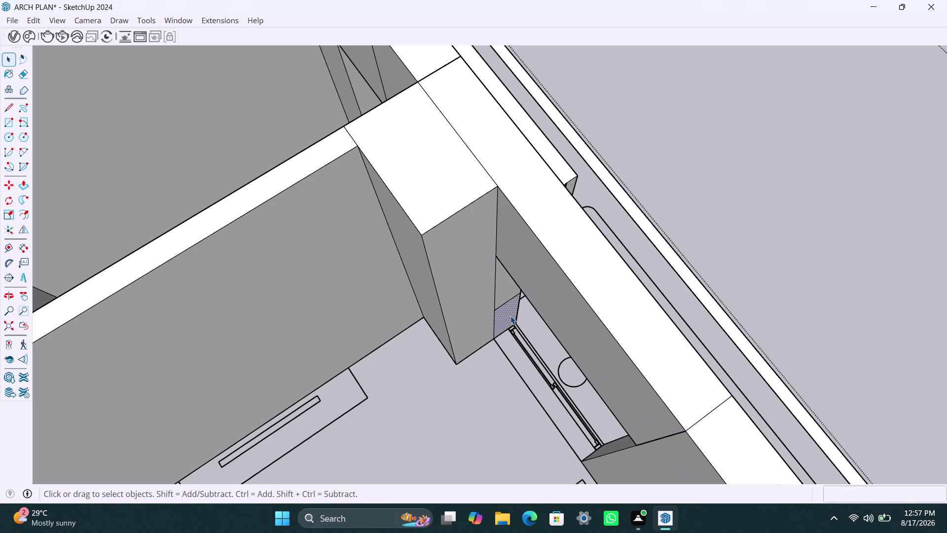
key(p)
double_click(510, 315)
scroll(down, 3)
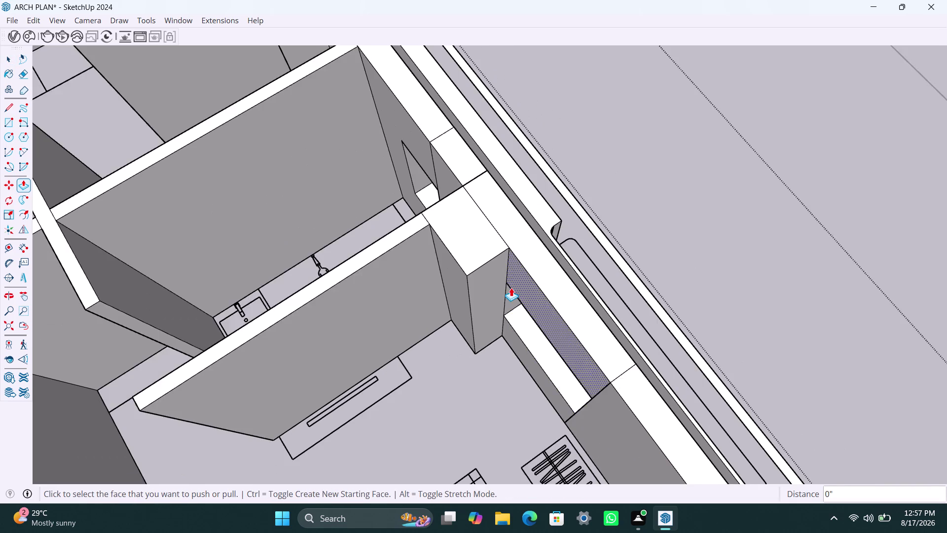
Copy the bedroom partition's vertical edge 3' and 4' down to mark head and sill.
scroll(down, 3)
scroll(down, 3)
scroll(down, 3)
middle_drag(465, 341, 417, 285)
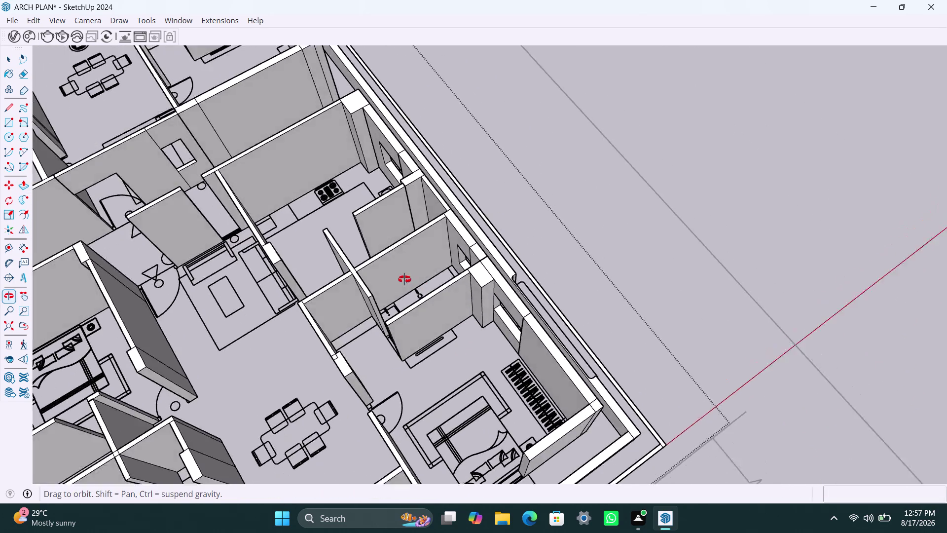
middle_drag(418, 285, 347, 260)
scroll(down, 3)
middle_drag(427, 394, 343, 369)
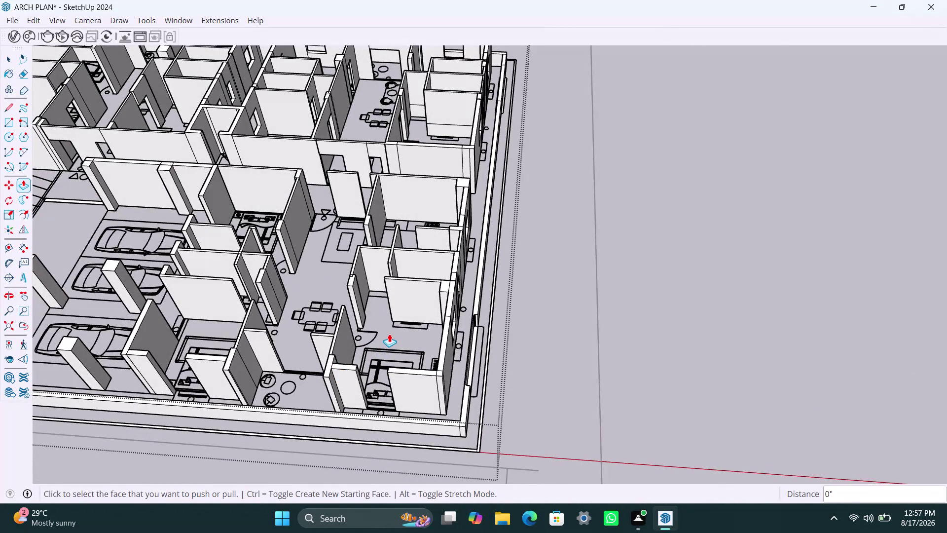
middle_drag(389, 334, 394, 293)
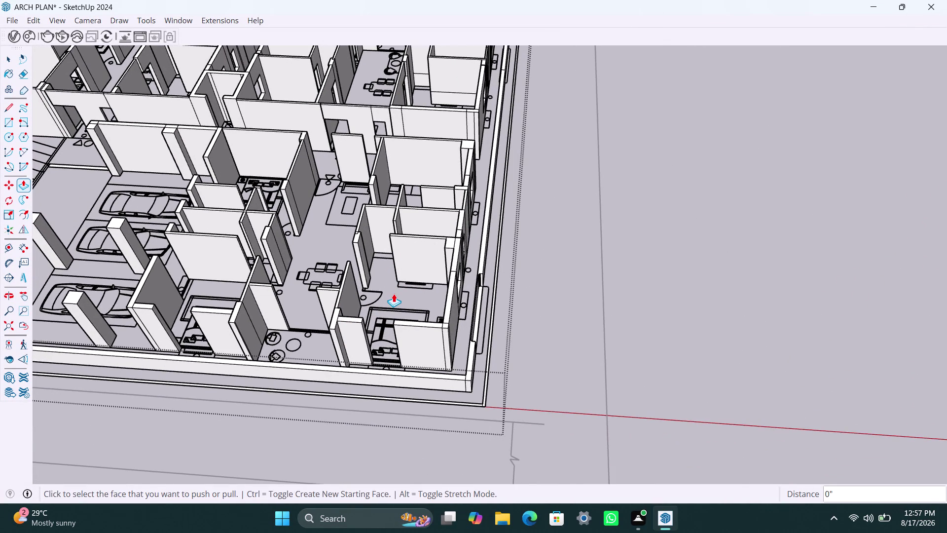
scroll(up, 3)
middle_drag(376, 346, 375, 347)
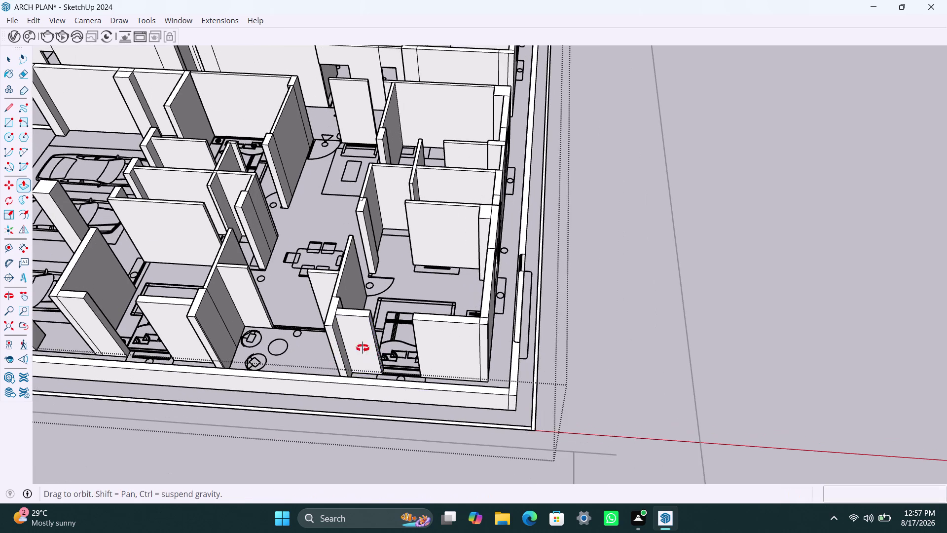
middle_drag(375, 346, 310, 348)
scroll(up, 3)
key(space)
scroll(up, 3)
middle_drag(381, 324, 341, 333)
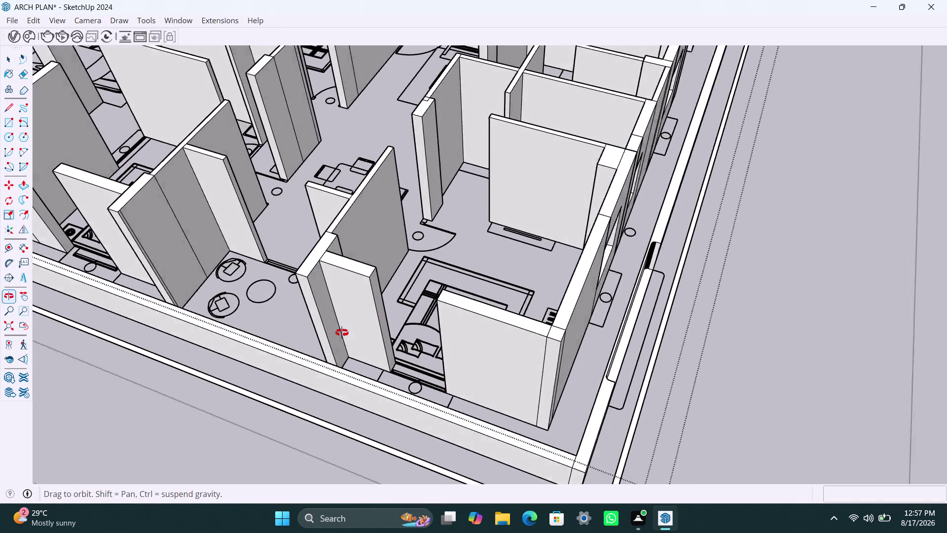
middle_drag(340, 332, 339, 333)
scroll(up, 3)
scroll(up, 3)
click(379, 251)
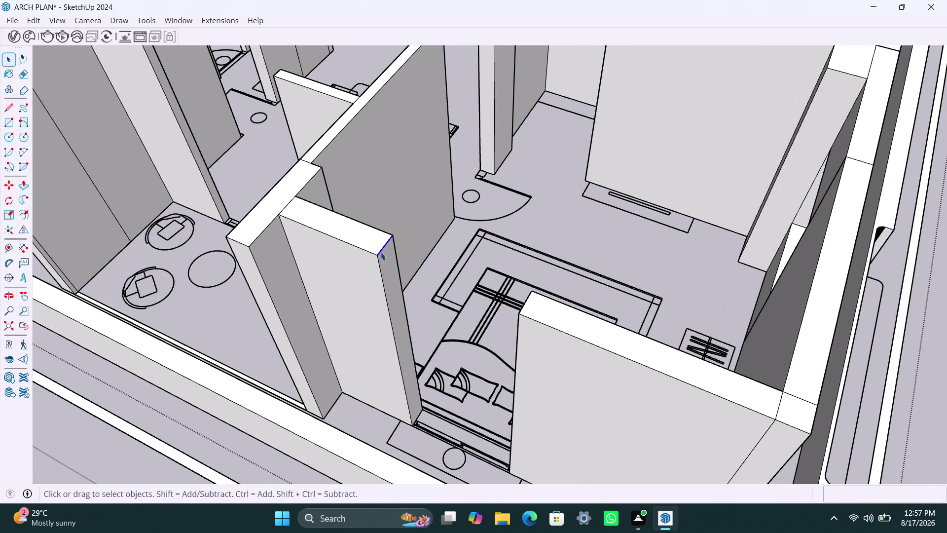
key(m)
click(382, 254)
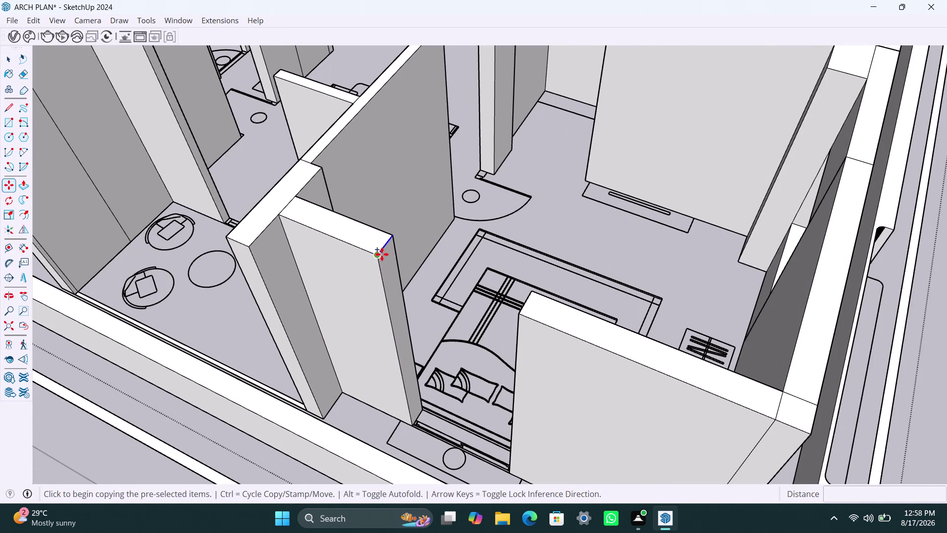
text(3')
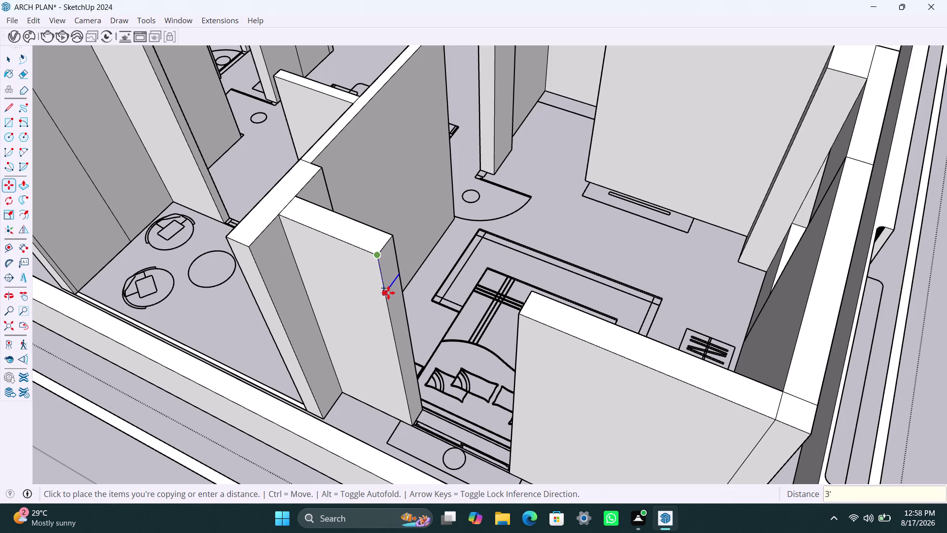
key(Return)
key(m)
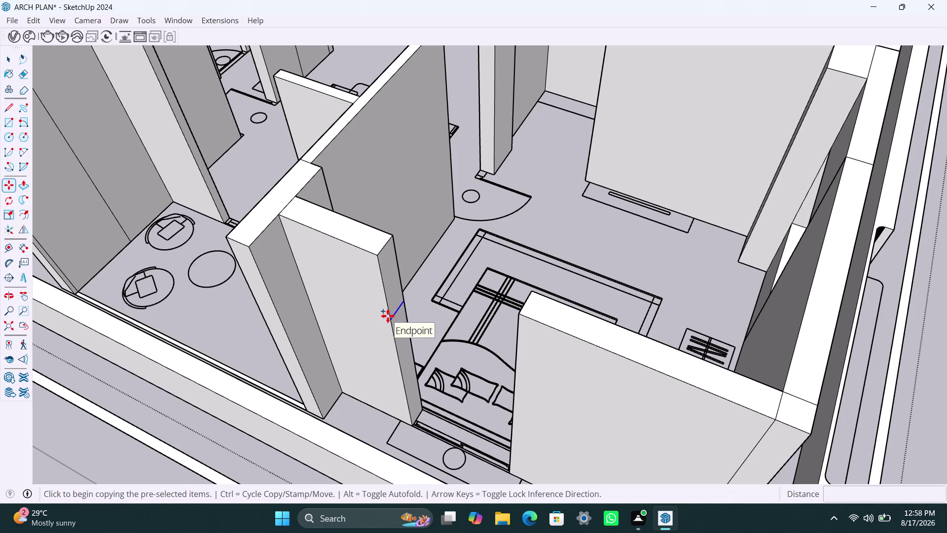
click(388, 316)
text(4)
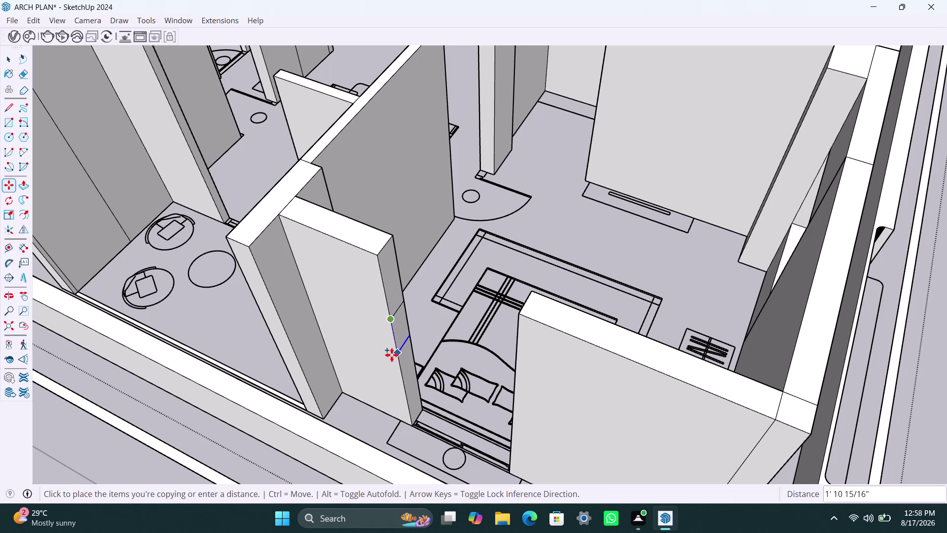
text(')
key(Return)
Push/Pull the partition's upper face across the room.
key(space)
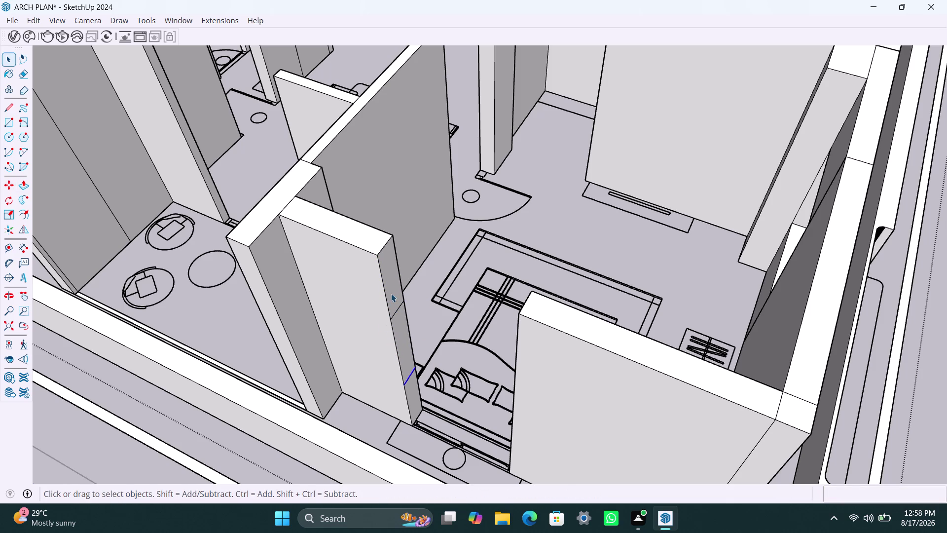
click(391, 293)
key(p)
click(391, 293)
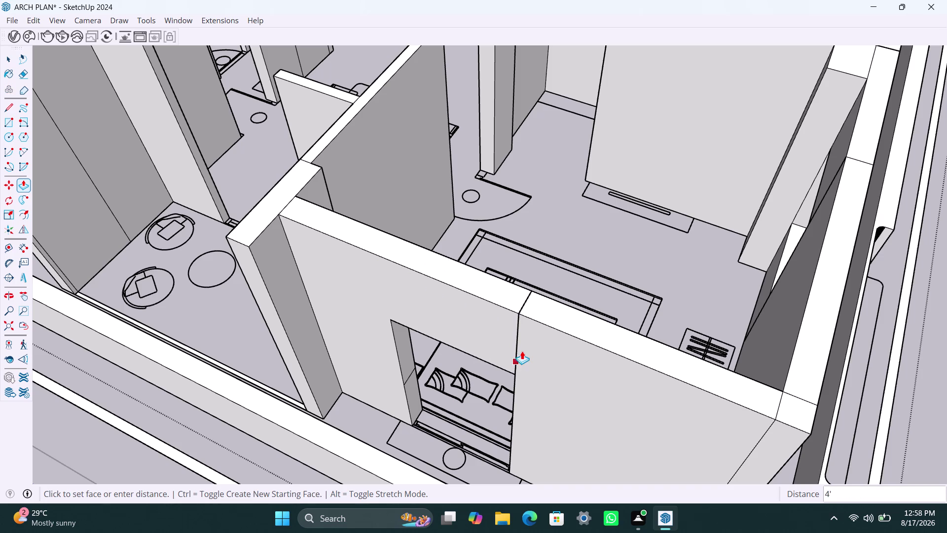
click(517, 354)
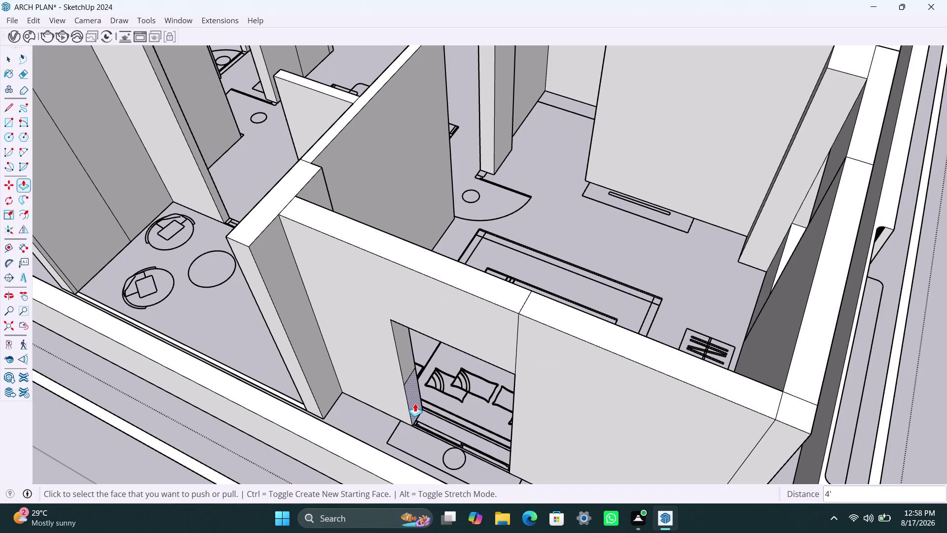
Pull the sill face under the opening across to finish the window opening.
click(415, 403)
click(415, 400)
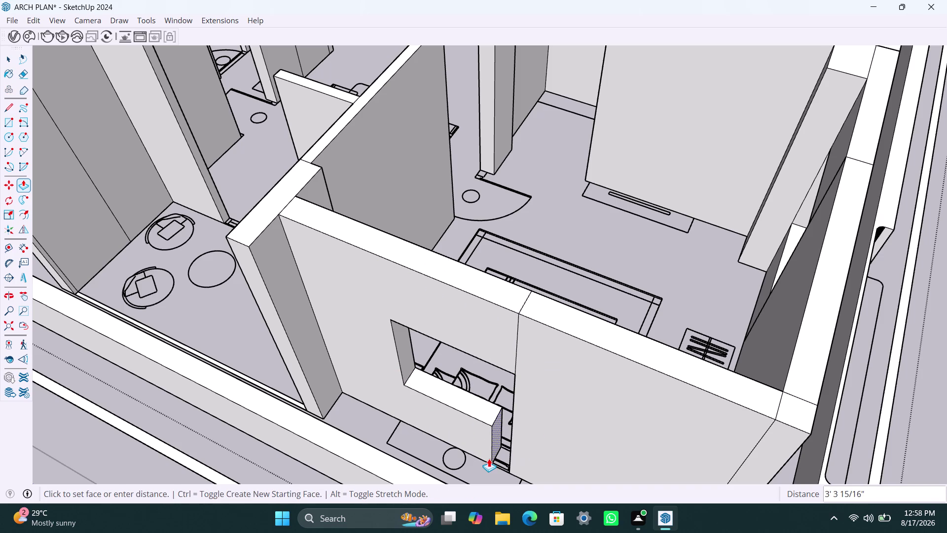
key(Escape)
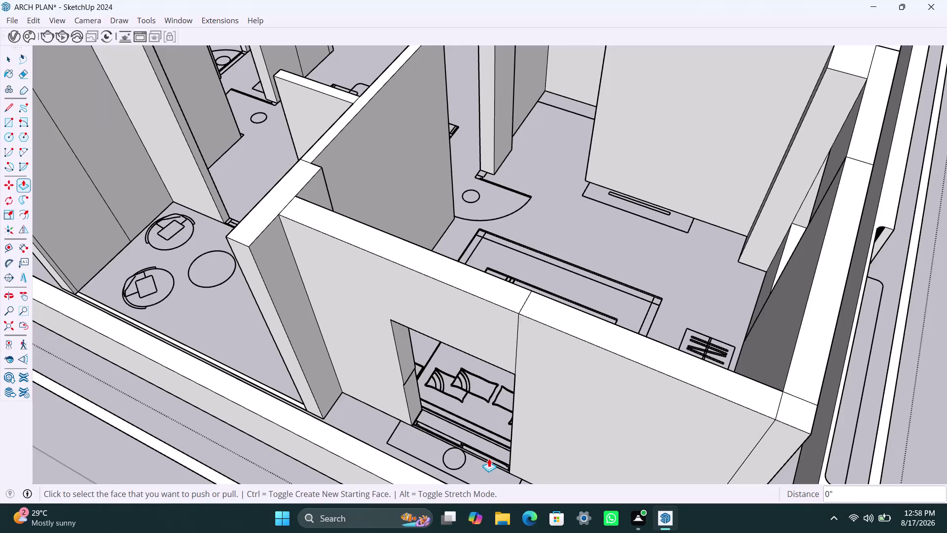
key(ctrl+z)
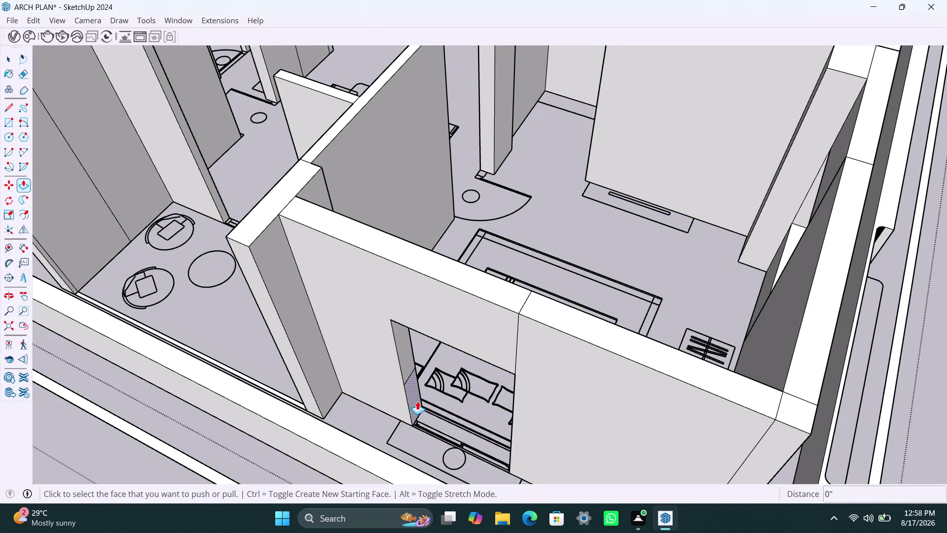
double_click(417, 401)
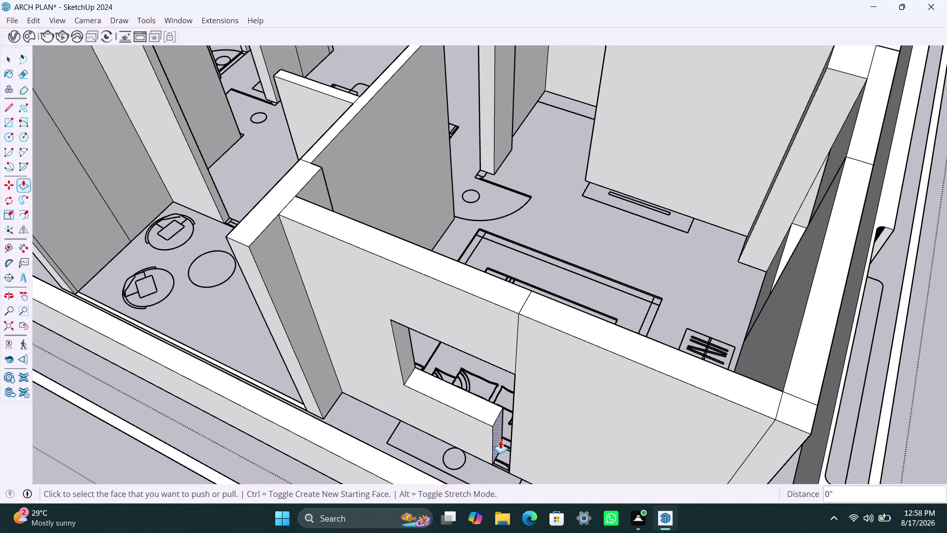
click(501, 440)
click(513, 454)
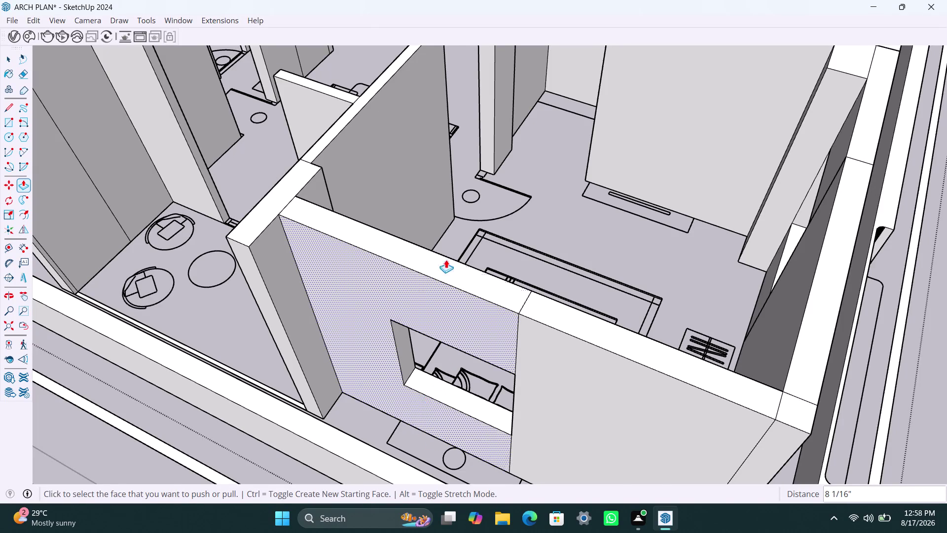
scroll(down, 3)
scroll(down, 3)
scroll(down, 3)
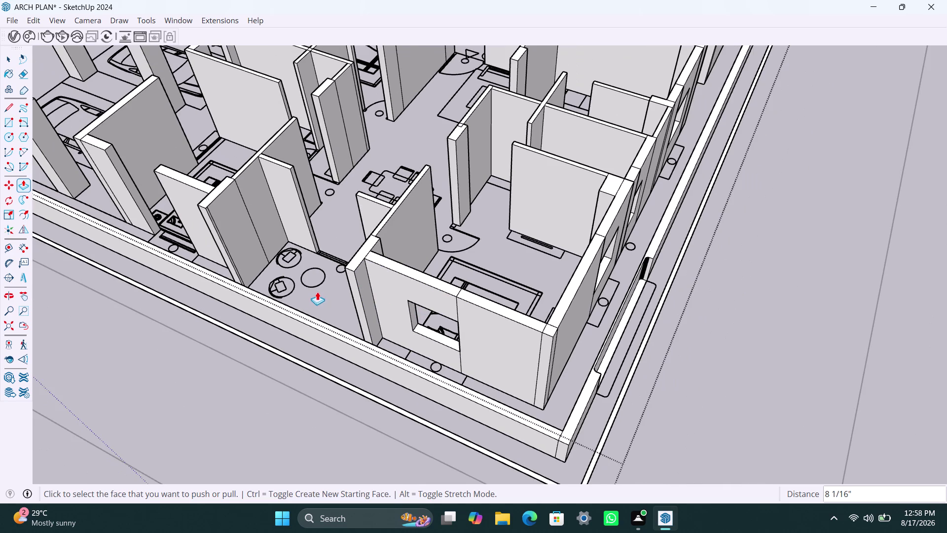
middle_drag(321, 294, 434, 347)
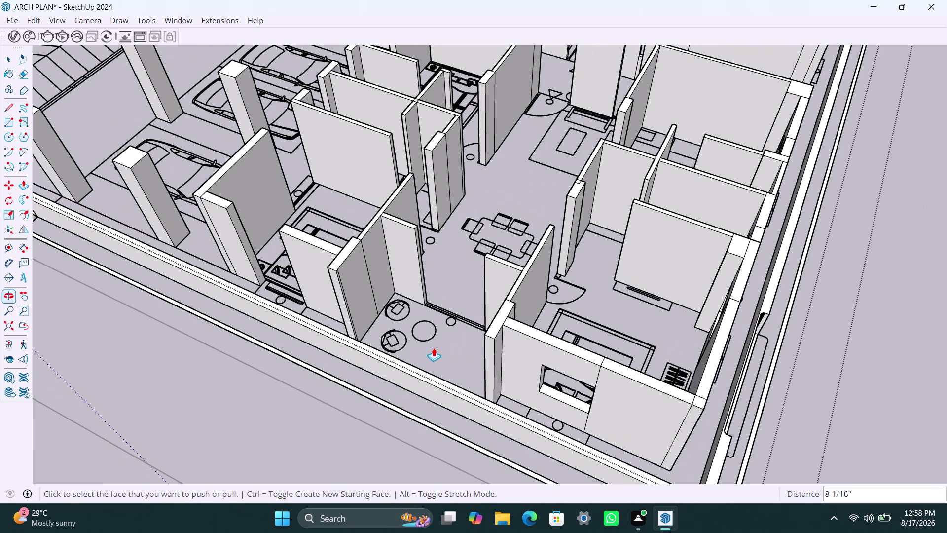
scroll(up, 3)
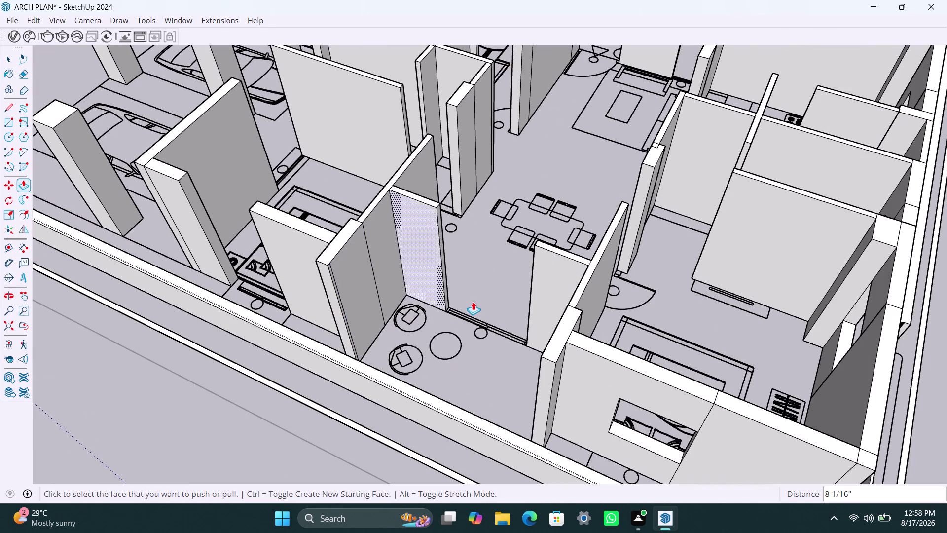
Copy the wall-end vertical edge 3' down to mark the doorway head.
middle_drag(471, 306, 456, 333)
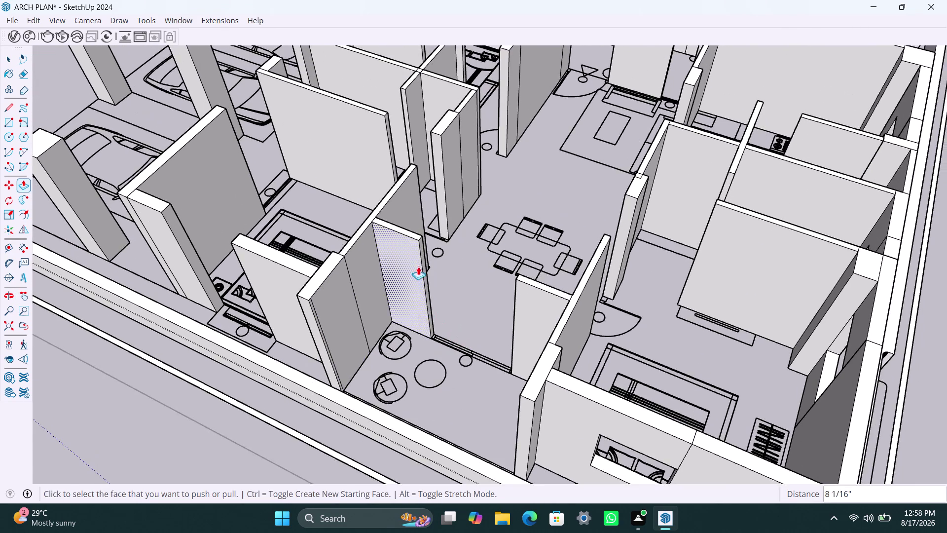
scroll(up, 3)
key(space)
click(423, 229)
scroll(up, 3)
key(m)
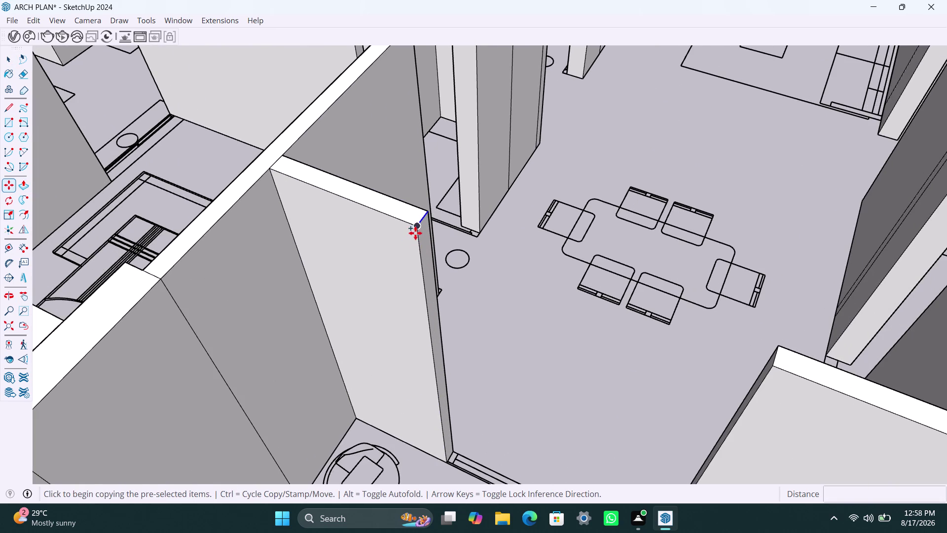
click(416, 230)
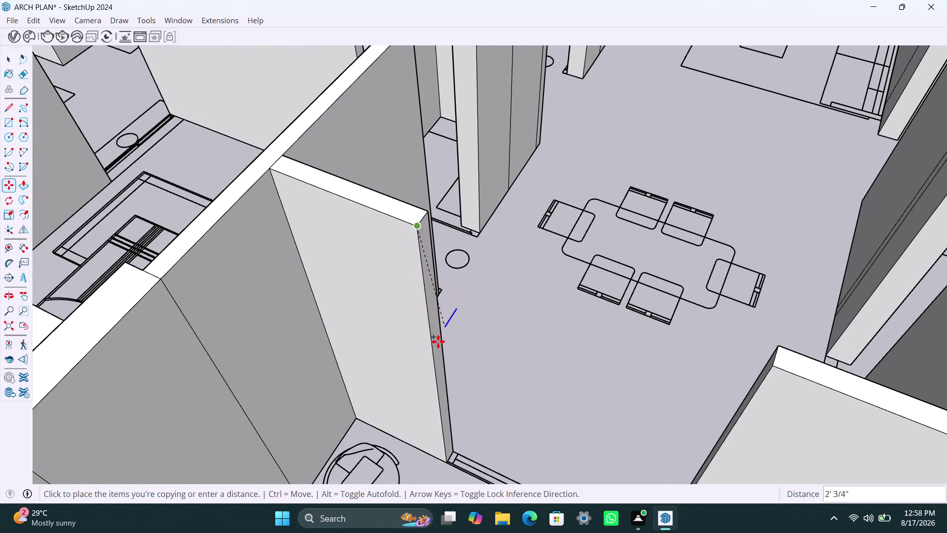
text(3')
key(Return)
key(space)
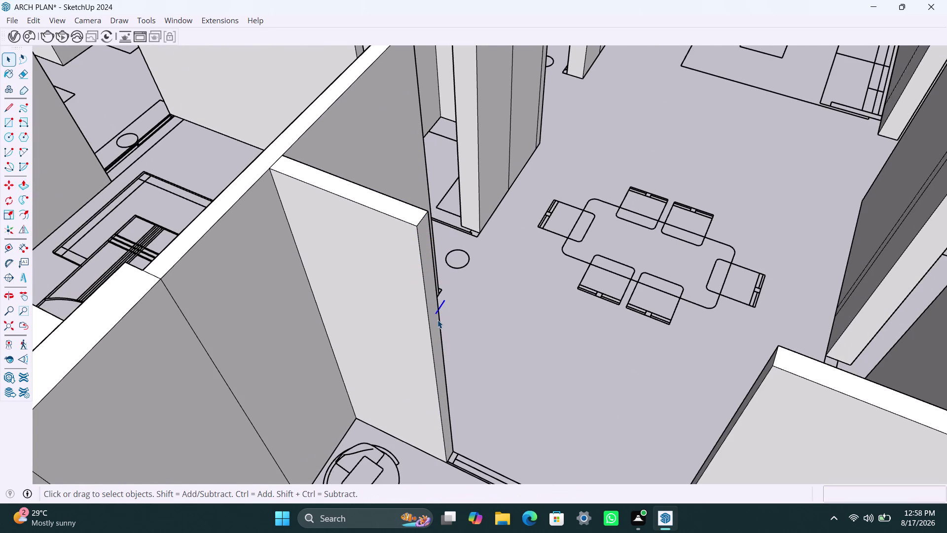
key(ctrl+z)
click(419, 222)
key(m)
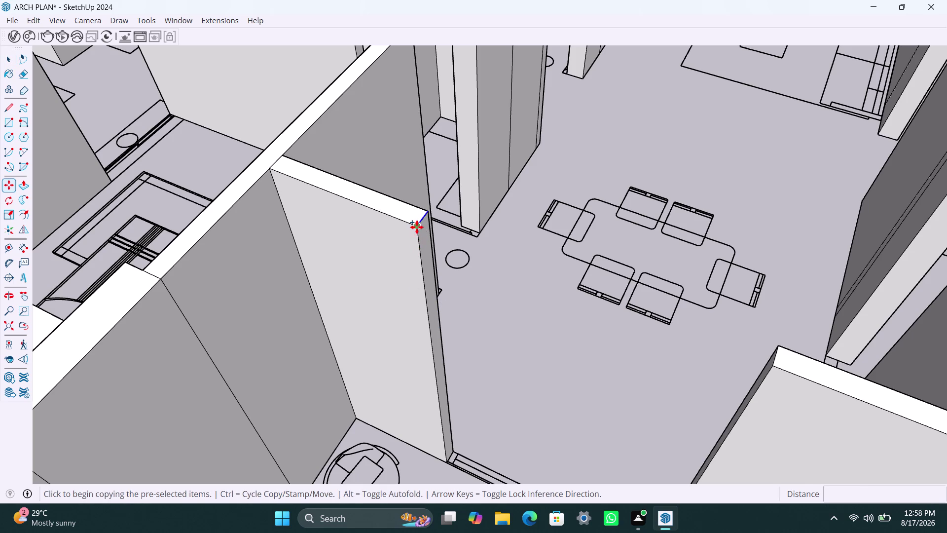
click(417, 227)
text(3')
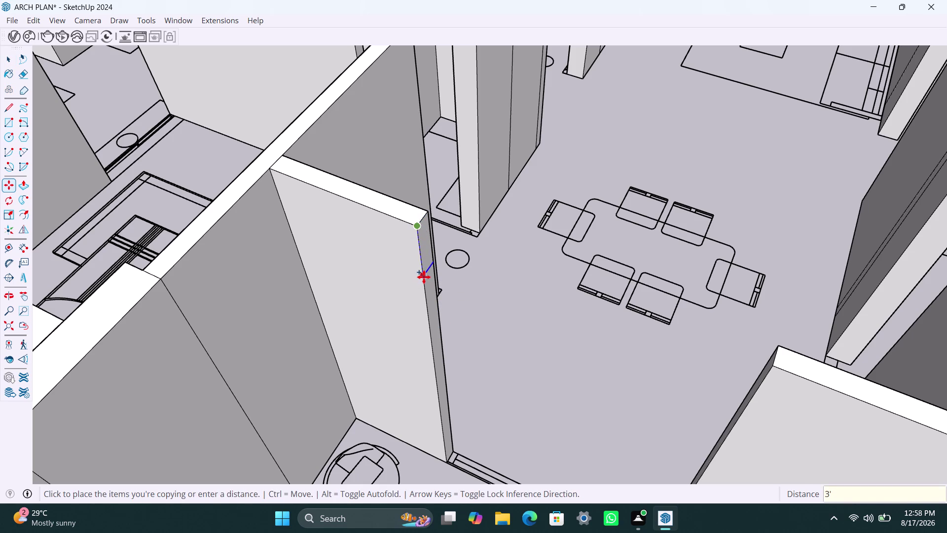
key(Return)
Pull the upper wall-end strip about 5' 10 3/8" across, spanning the doorway below.
key(space)
click(425, 269)
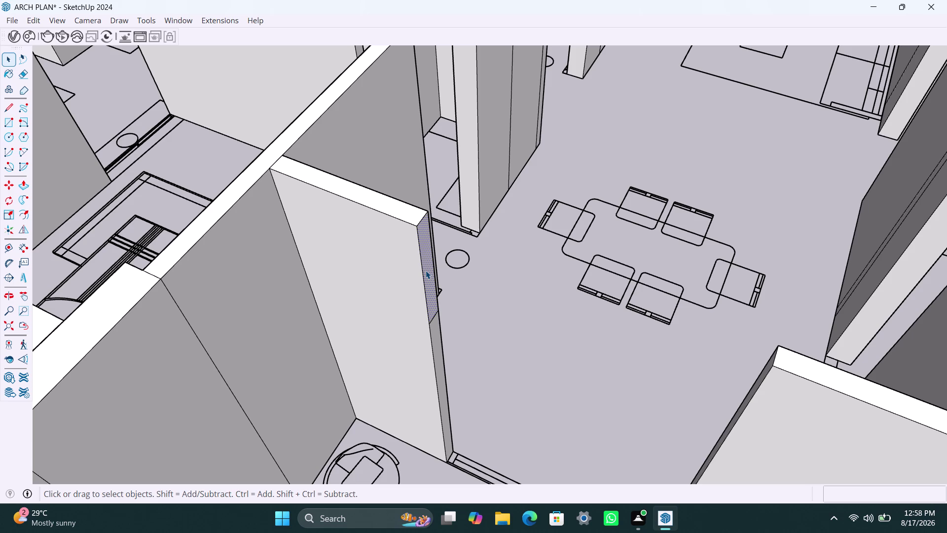
key(p)
click(428, 271)
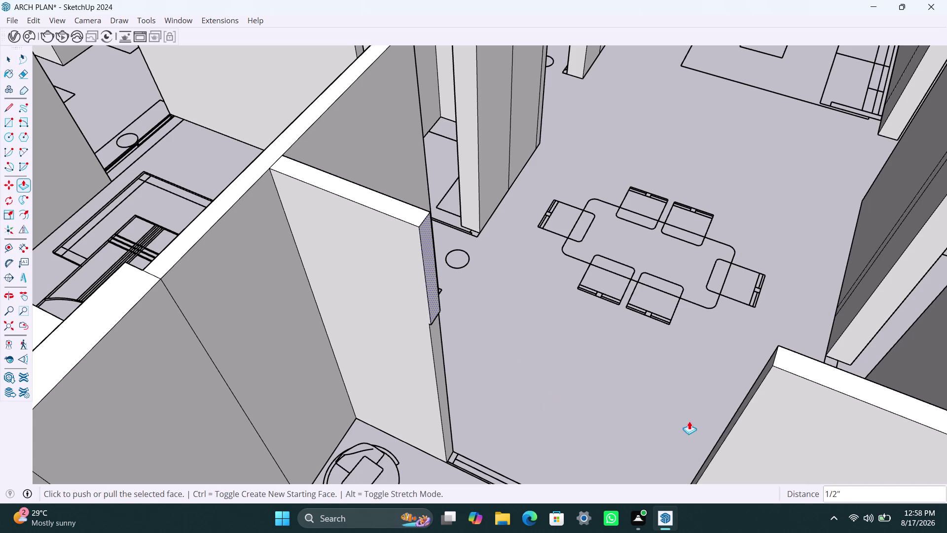
click(437, 296)
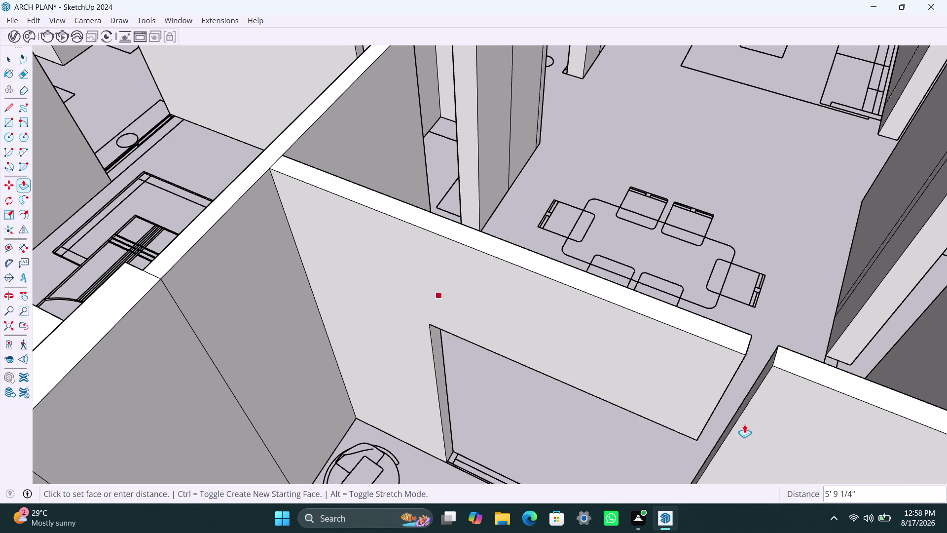
click(744, 412)
scroll(down, 3)
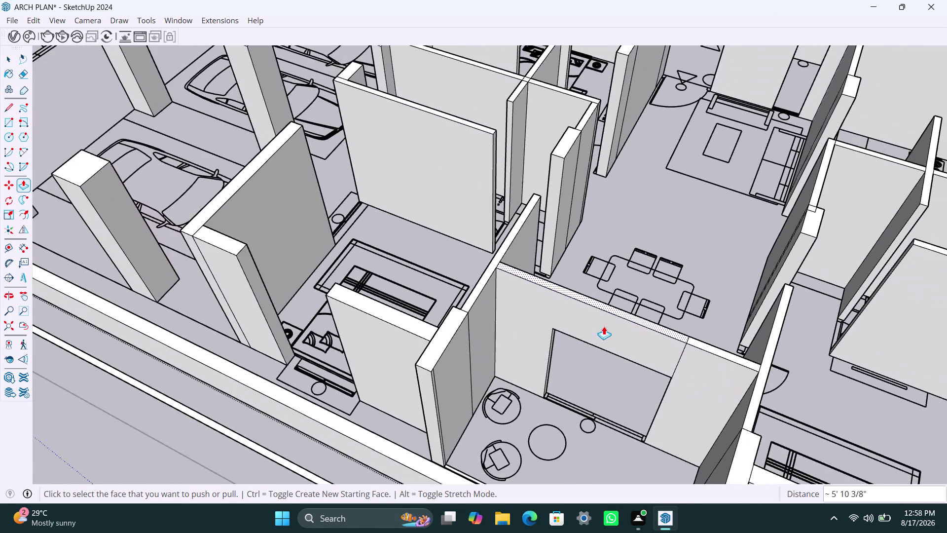
scroll(down, 3)
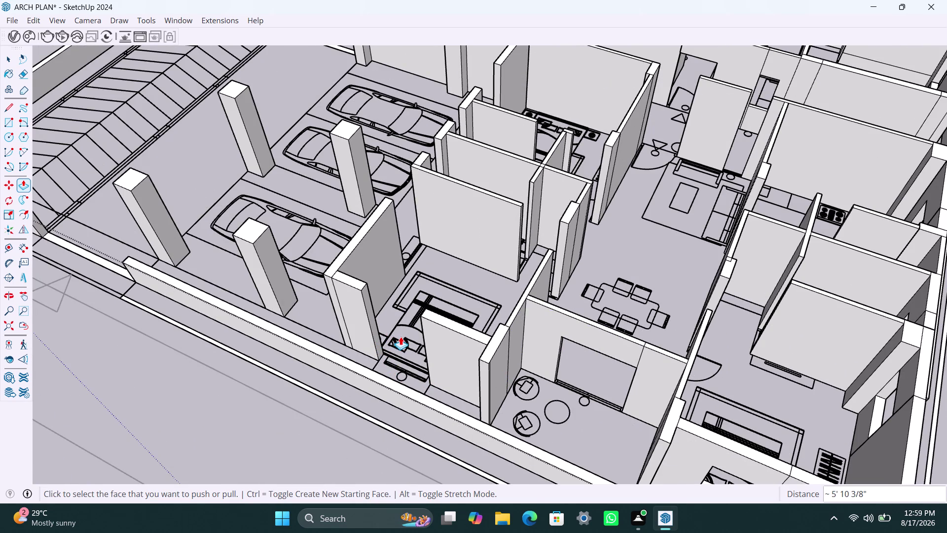
Copy the wall-end edge 3' and 4' down to mark the opening's head and sill.
key(space)
scroll(up, 3)
scroll(up, 3)
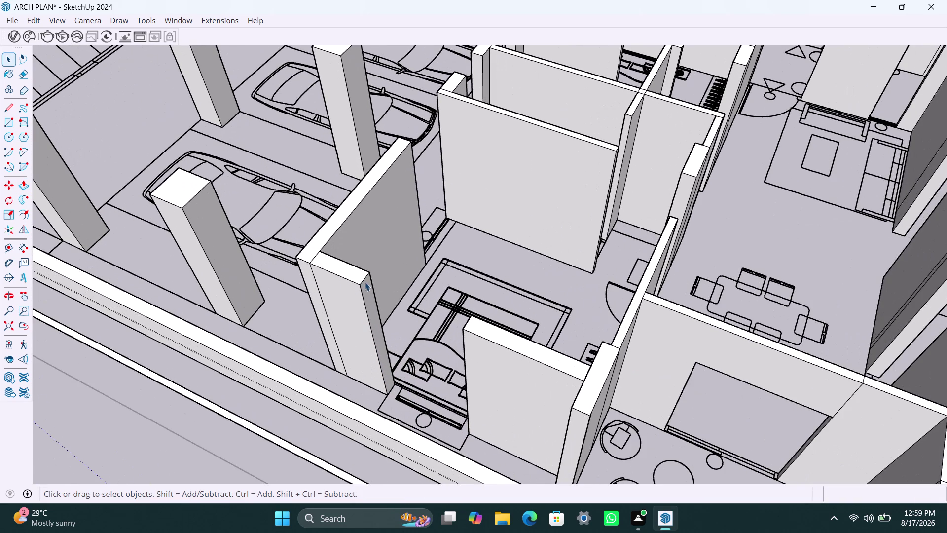
click(363, 281)
key(m)
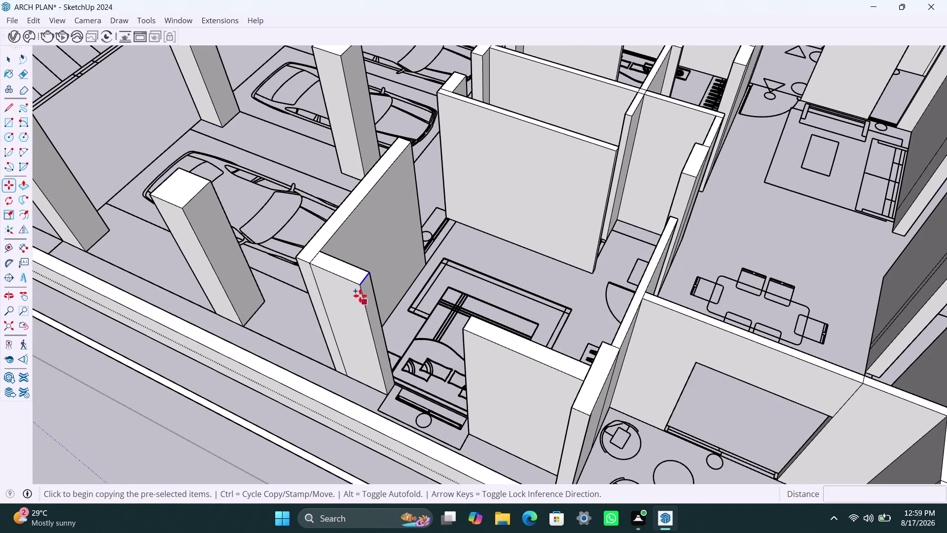
click(360, 287)
click(364, 311)
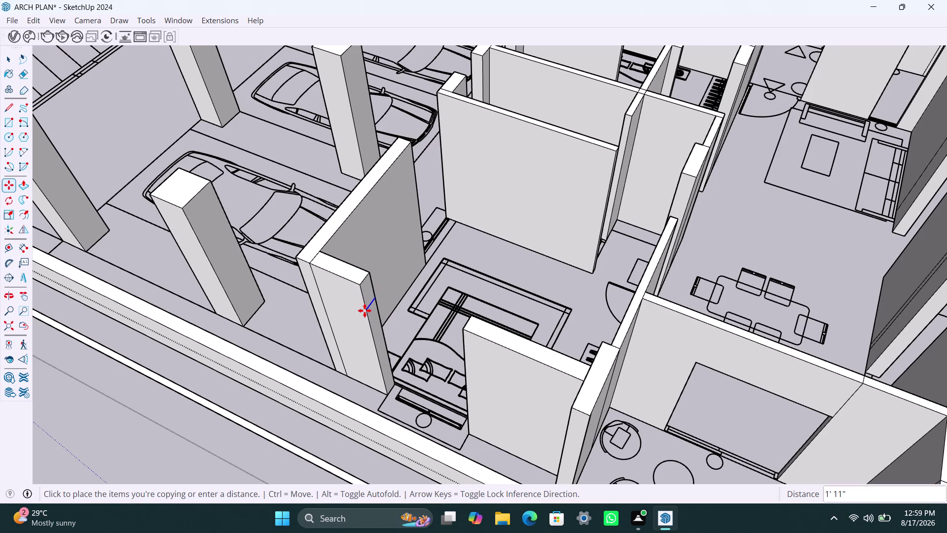
text(3')
key(Return)
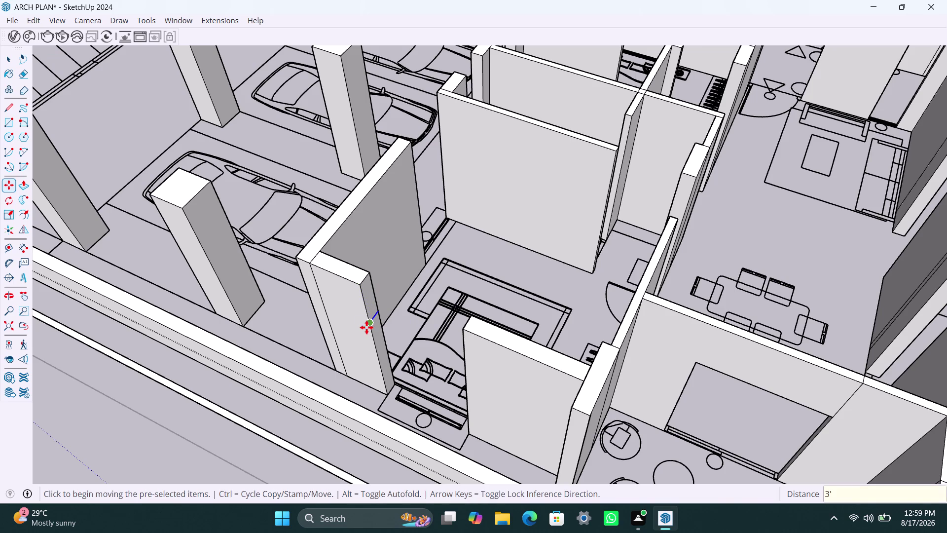
key(m)
click(368, 327)
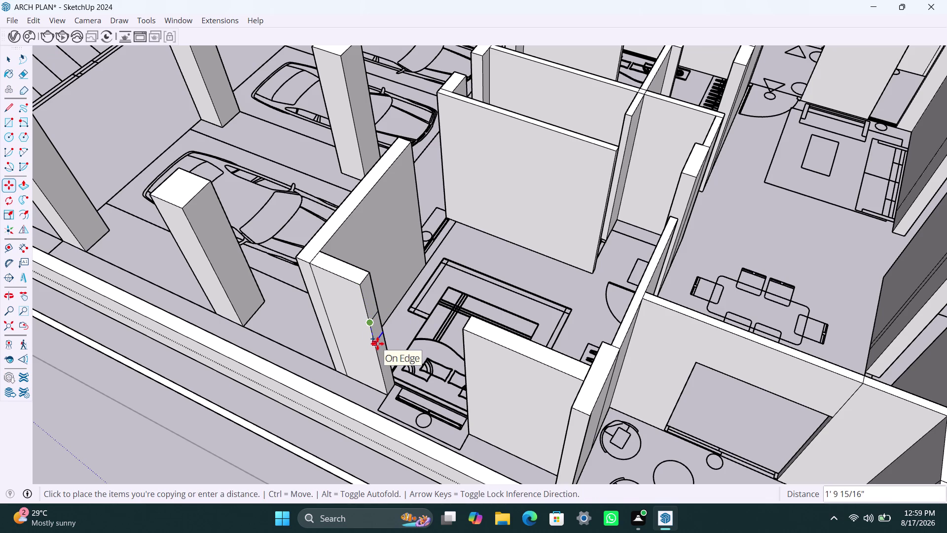
text(4')
key(Return)
Push/Pull the upper strip through, then extend the lower sill strip about 5' beneath it.
key(space)
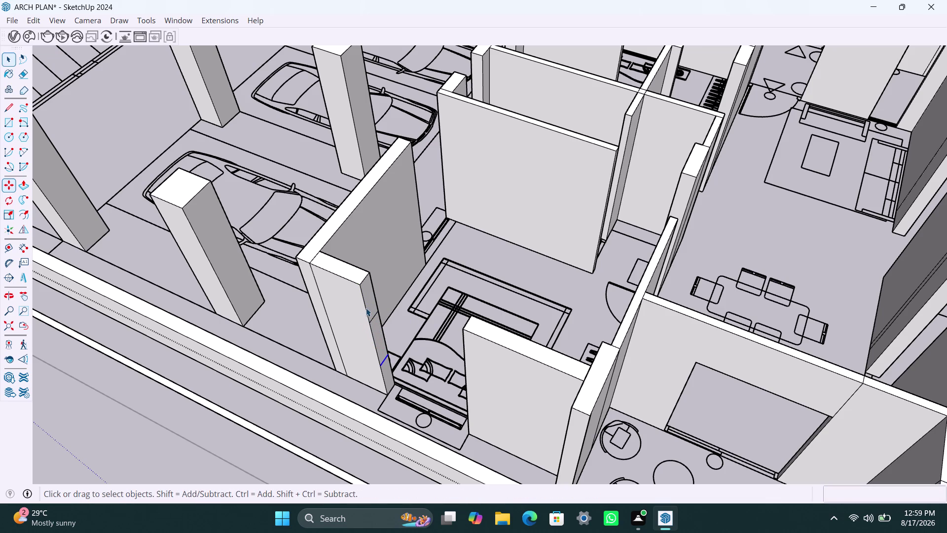
click(370, 305)
key(p)
click(370, 305)
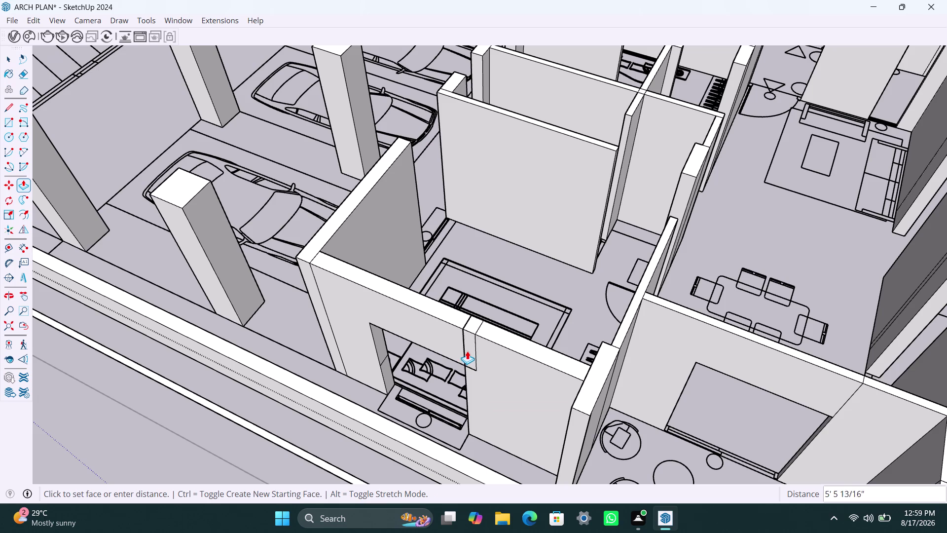
click(464, 354)
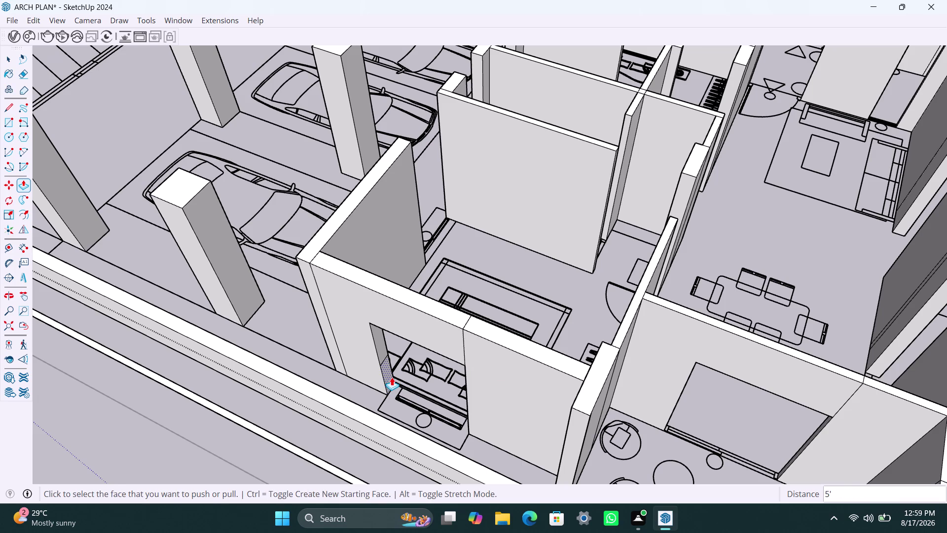
double_click(392, 377)
scroll(down, 3)
scroll(down, 3)
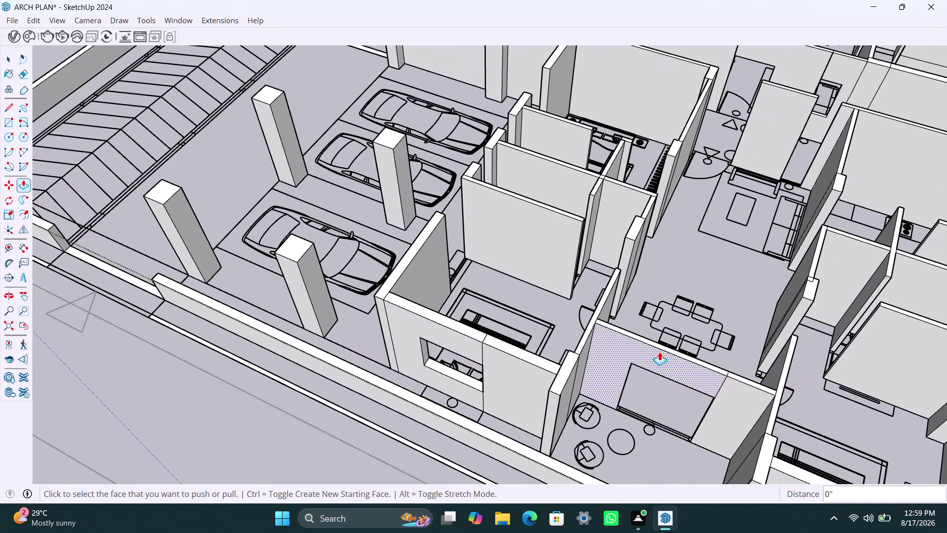
scroll(down, 3)
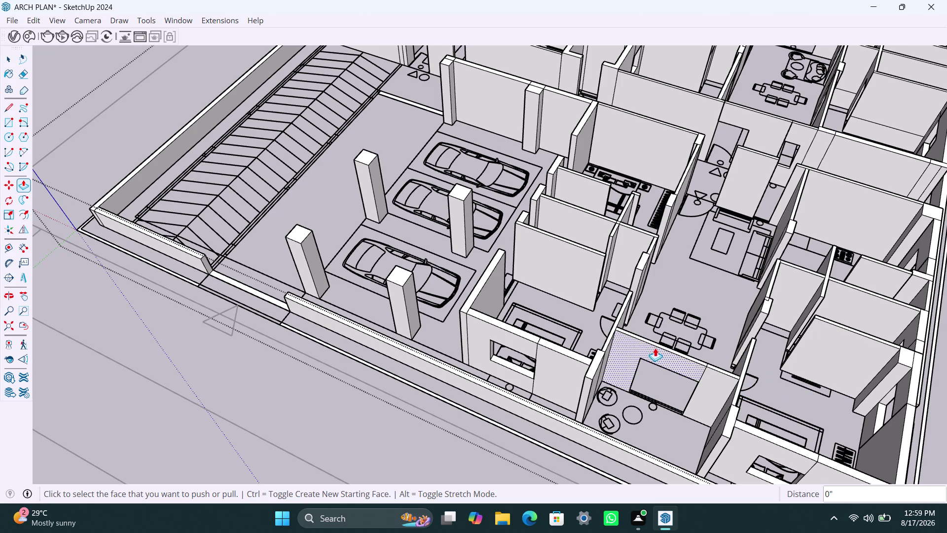
middle_drag(668, 327, 720, 407)
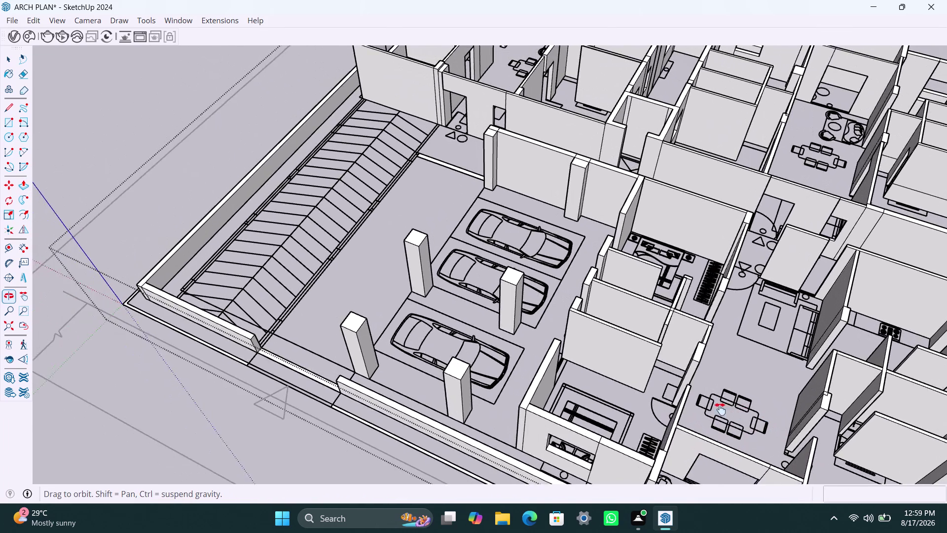
middle_drag(720, 407, 718, 391)
middle_drag(540, 360, 848, 389)
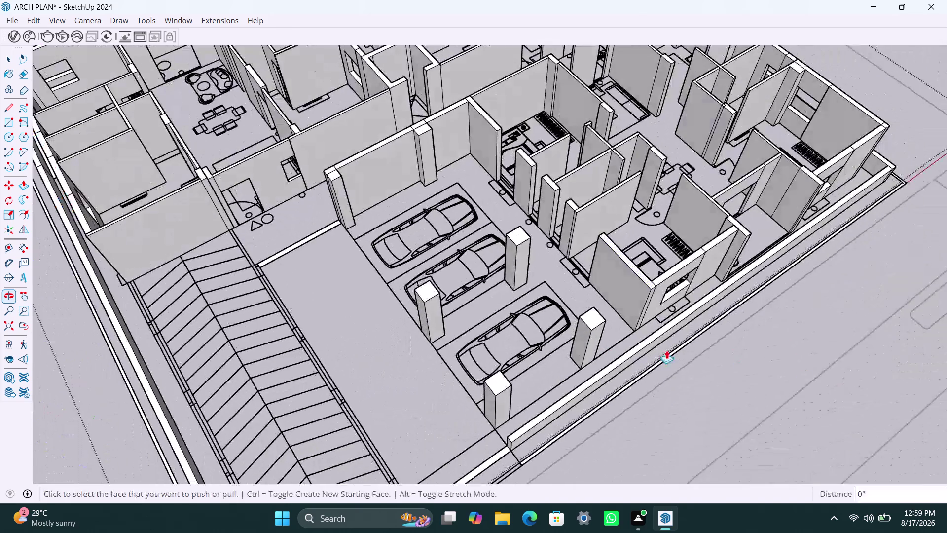
scroll(down, 3)
middle_drag(531, 316, 653, 431)
scroll(up, 3)
middle_drag(674, 384, 668, 384)
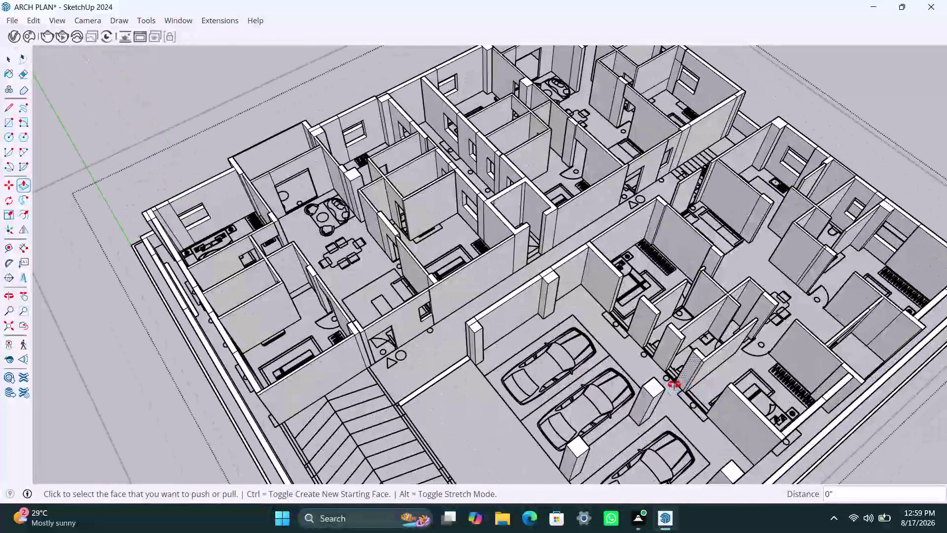
middle_drag(667, 384, 520, 372)
scroll(up, 3)
scroll(up, 3)
key(space)
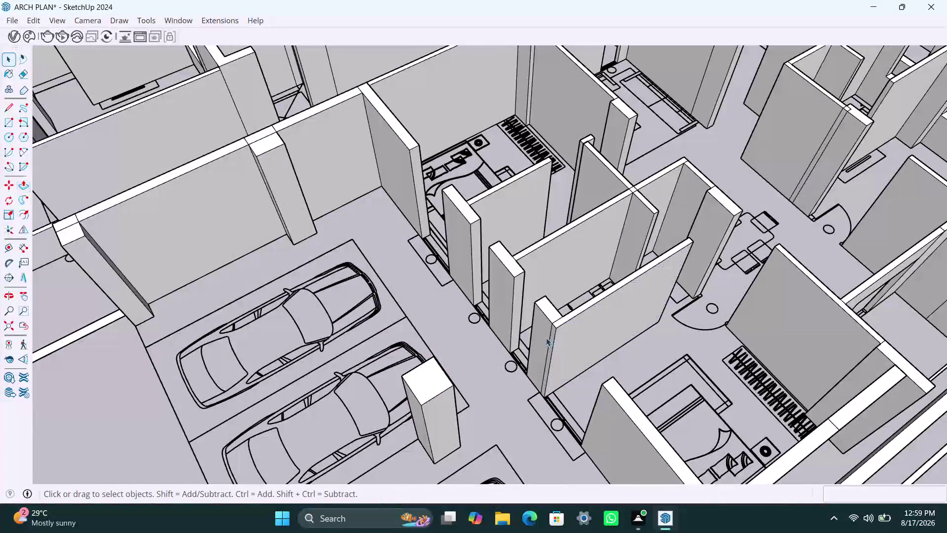
scroll(up, 3)
scroll(down, 3)
middle_drag(493, 408, 729, 413)
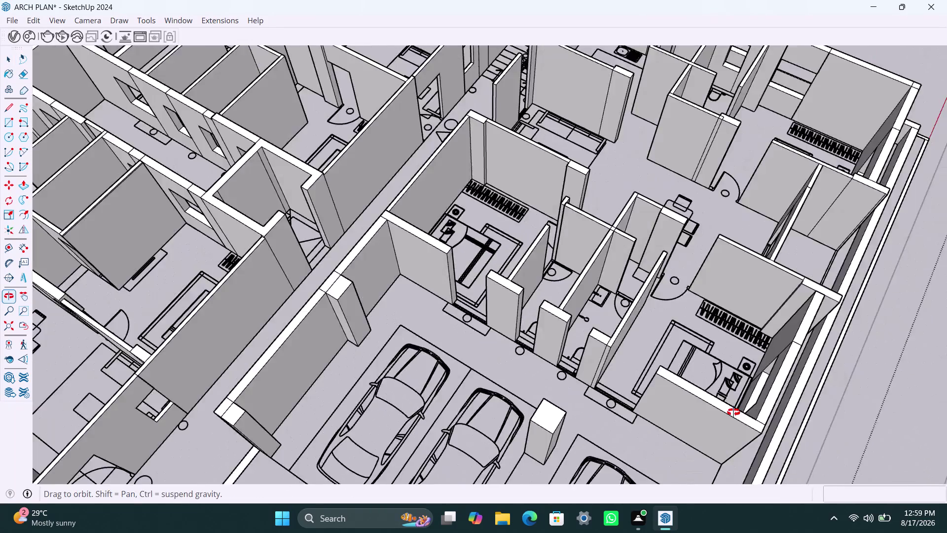
middle_drag(729, 412, 789, 402)
middle_drag(535, 343, 645, 359)
middle_drag(574, 322, 538, 403)
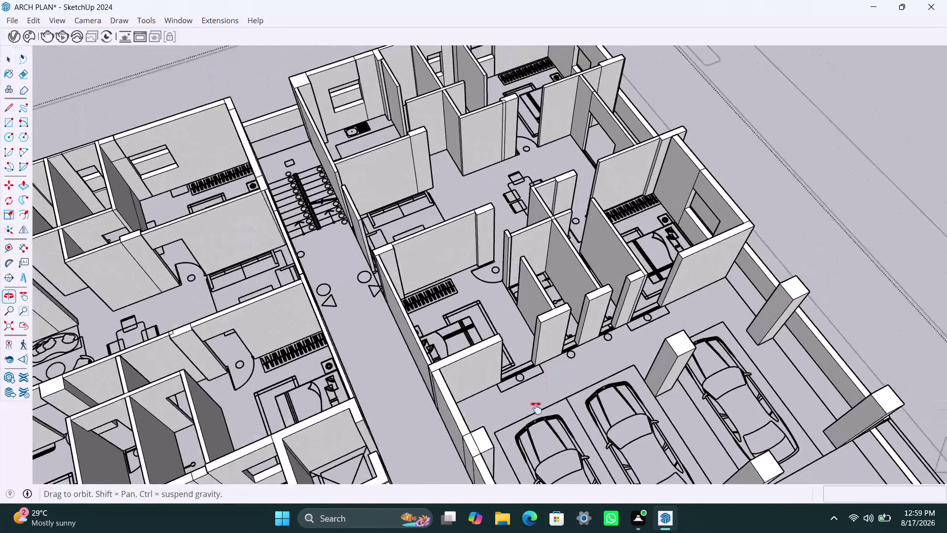
middle_drag(538, 402, 536, 408)
scroll(up, 3)
middle_drag(636, 342, 655, 350)
scroll(up, 3)
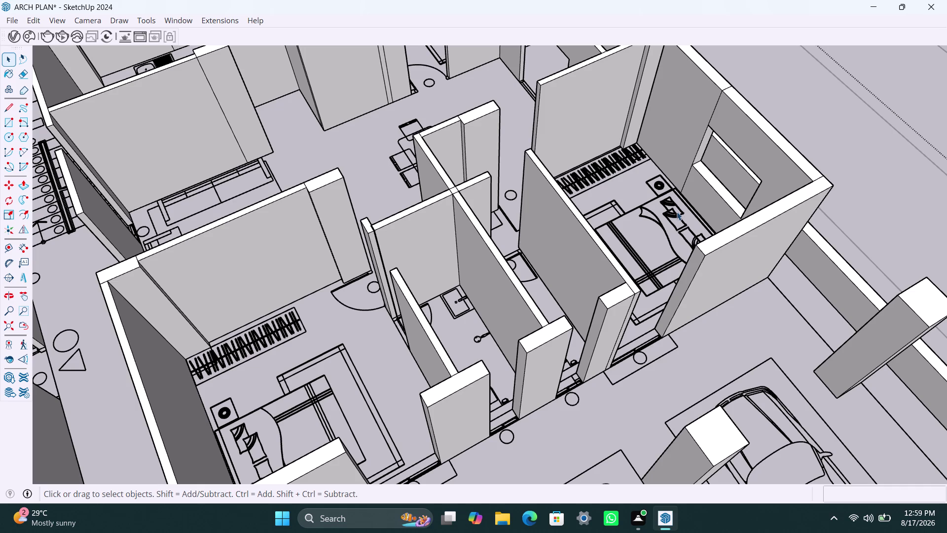
Copy the wall-end top edge 3' and 4' down to mark the doorway strip.
click(699, 249)
key(m)
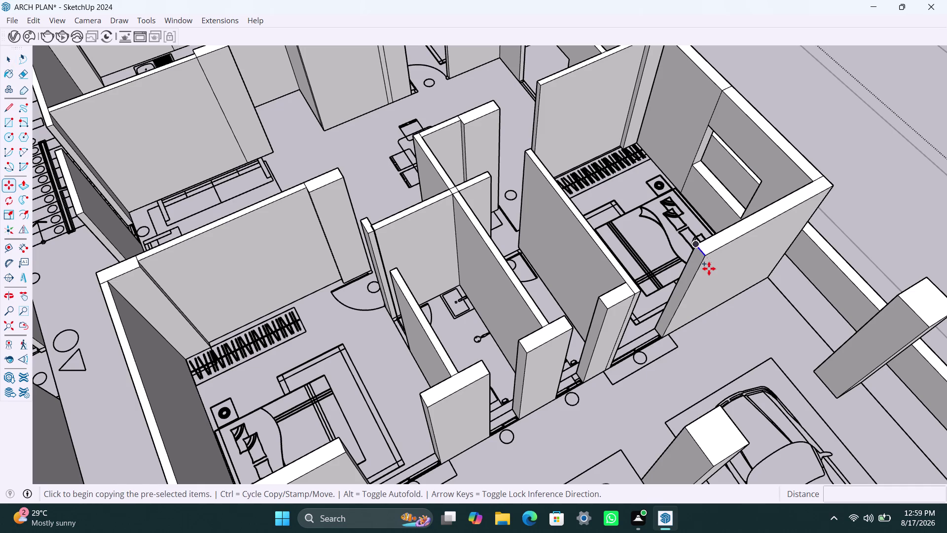
click(707, 259)
text(3)
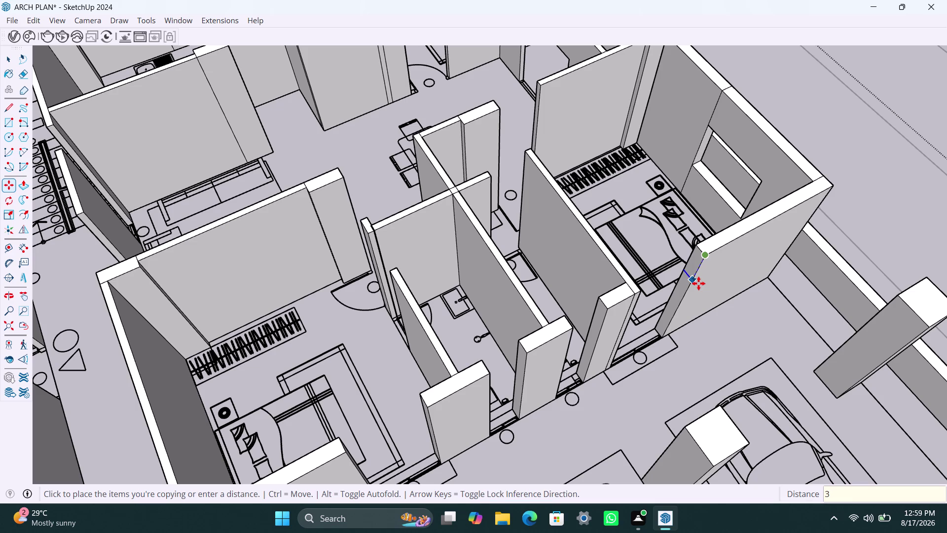
text(')
key(Return)
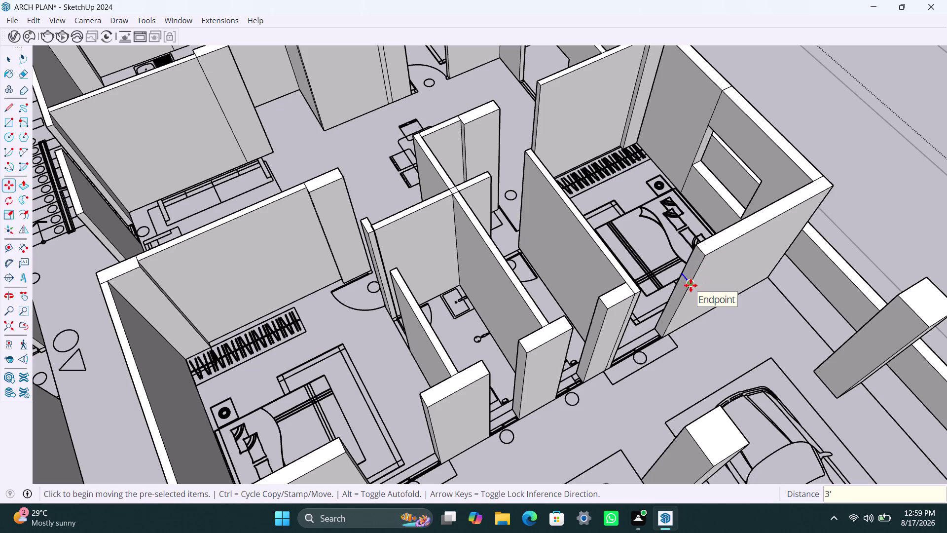
key(m)
click(691, 285)
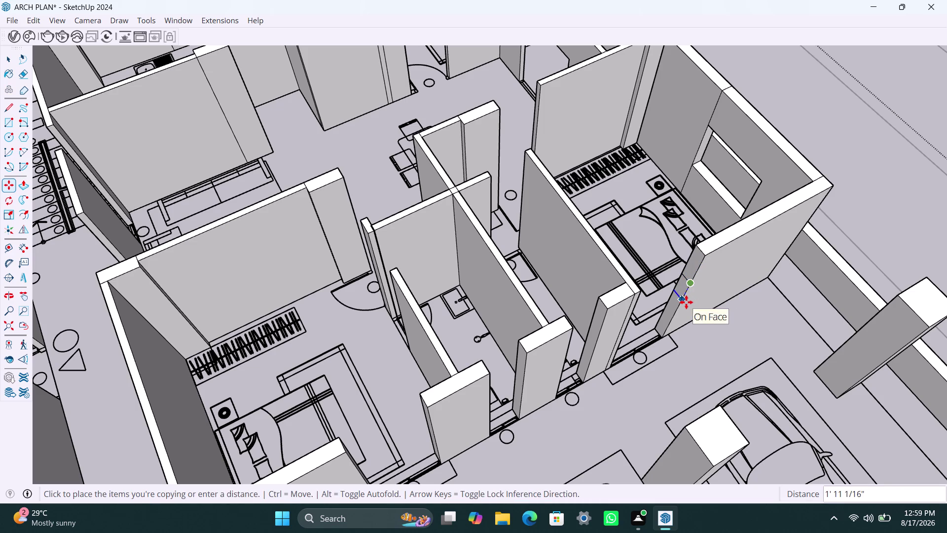
text(4')
key(Return)
key(space)
click(691, 263)
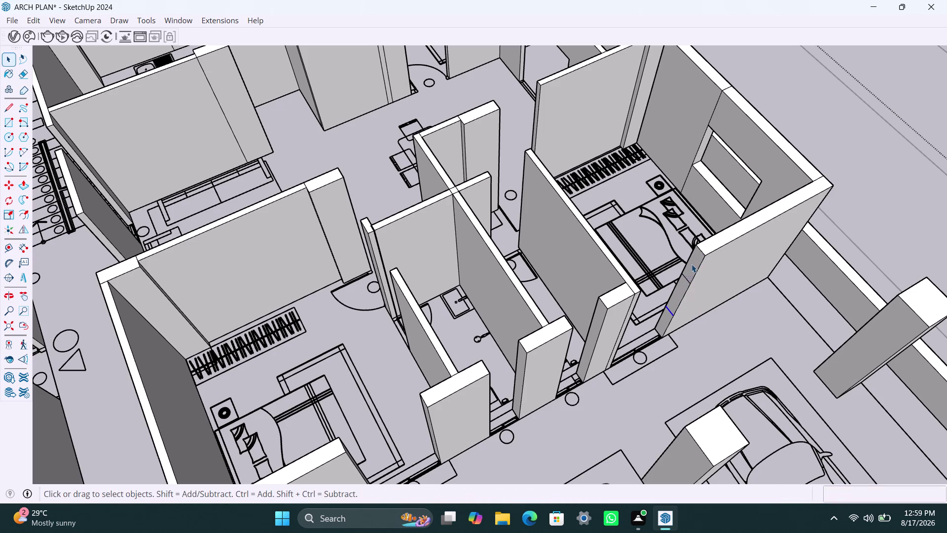
Push the strip through the wall, then push the leftover sliver through the same distance.
key(p)
click(691, 264)
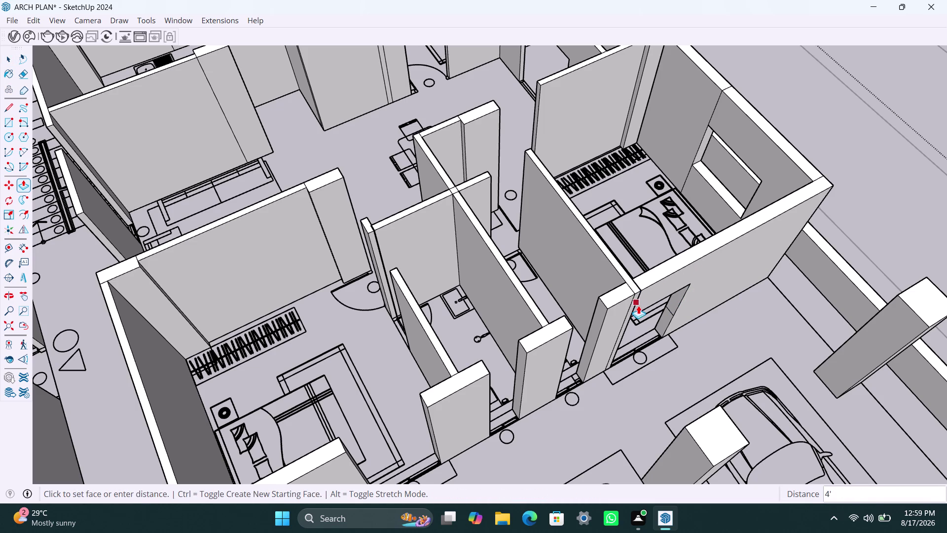
click(638, 305)
key(space)
click(665, 323)
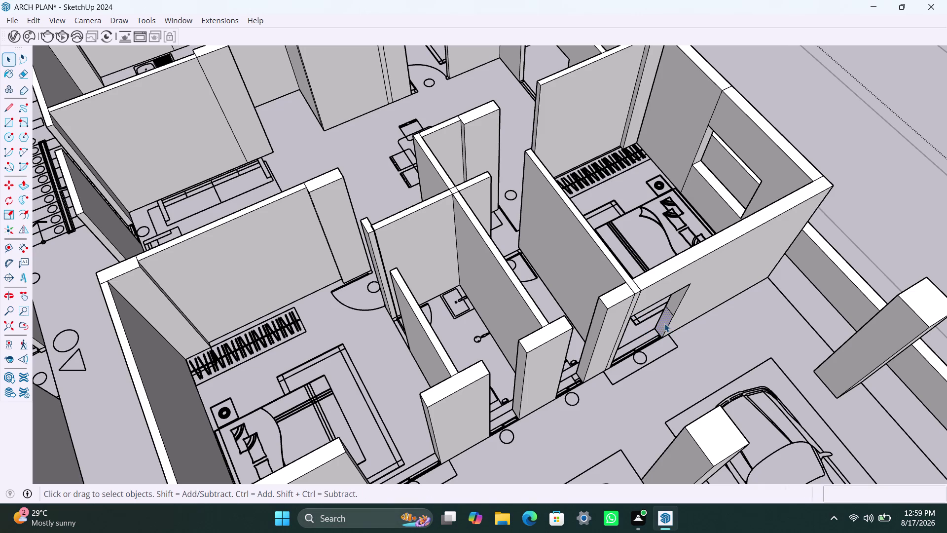
key(p)
double_click(664, 323)
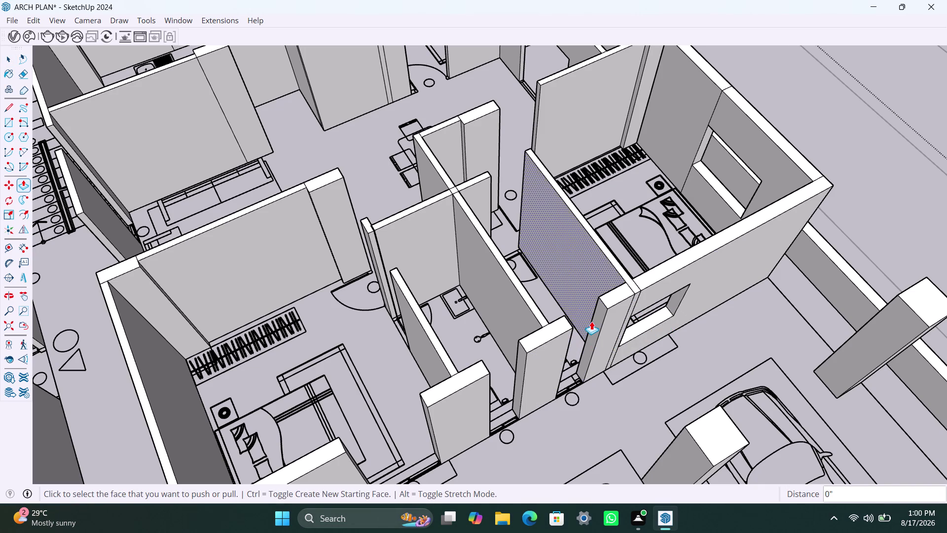
scroll(up, 3)
key(space)
Copy the first partition's wall-end edge 3' and 4' down.
click(610, 295)
key(m)
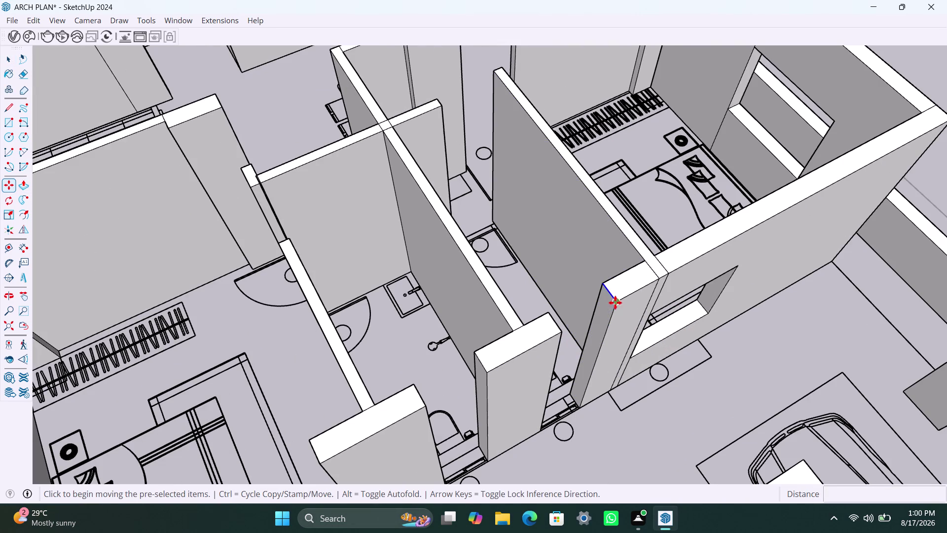
click(623, 307)
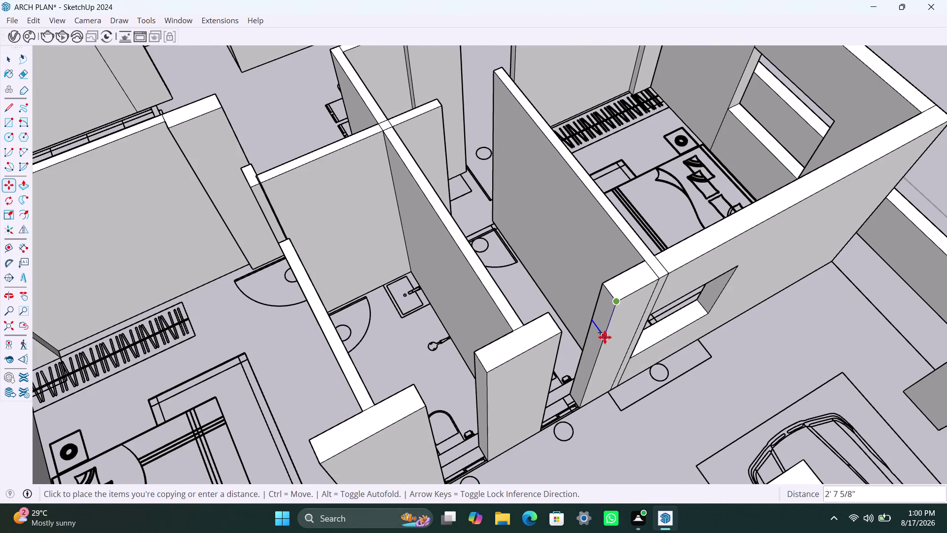
click(605, 337)
text(3')
key(Return)
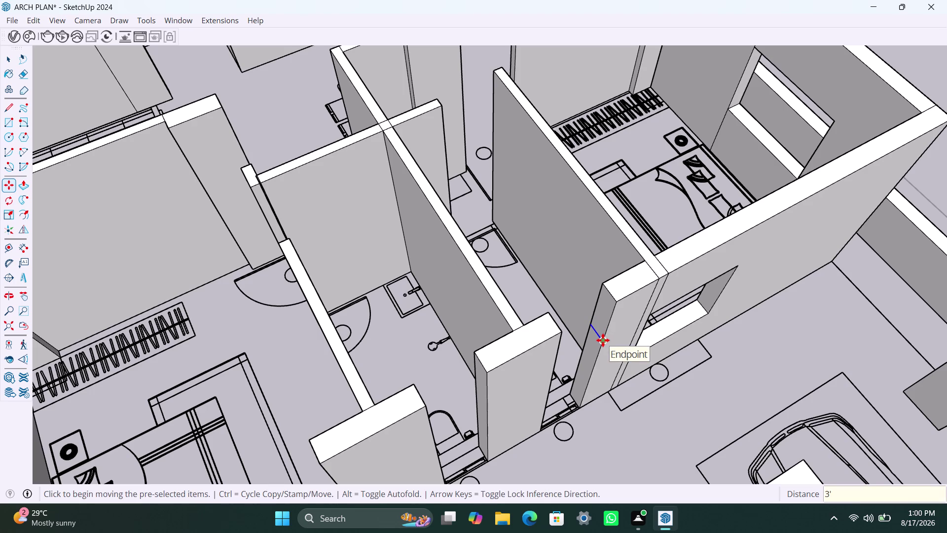
key(m)
click(603, 339)
text(4)
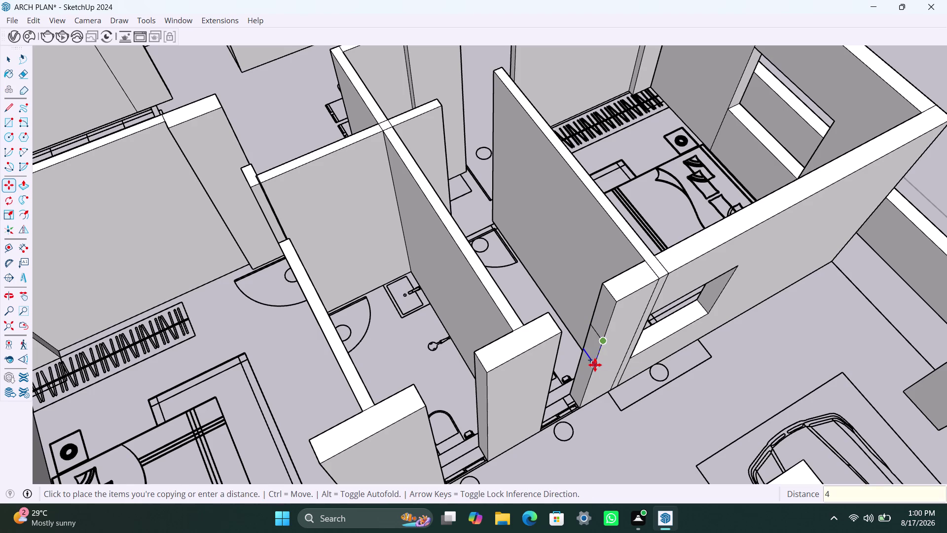
text(')
key(Return)
key(space)
click(600, 311)
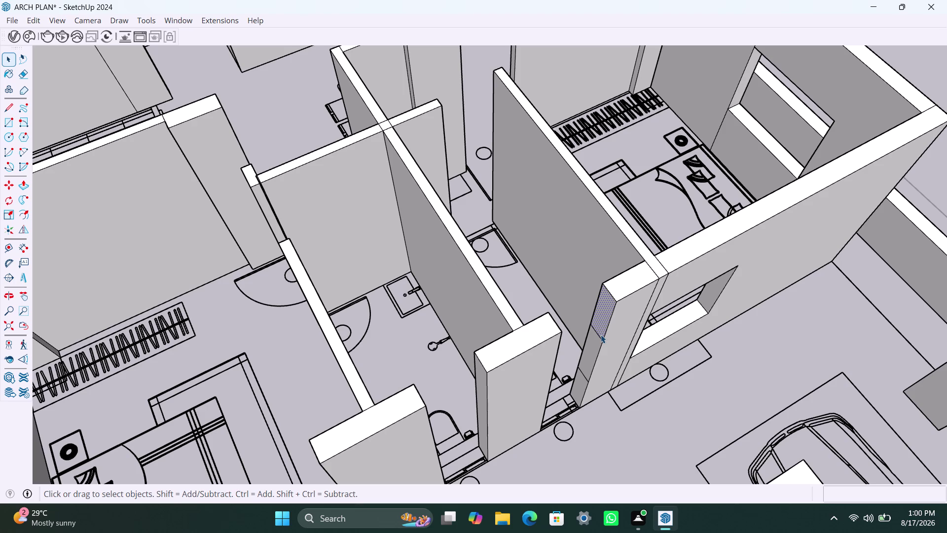
Push the strip between the new lines through the first partition wall.
key(p)
click(601, 336)
click(555, 359)
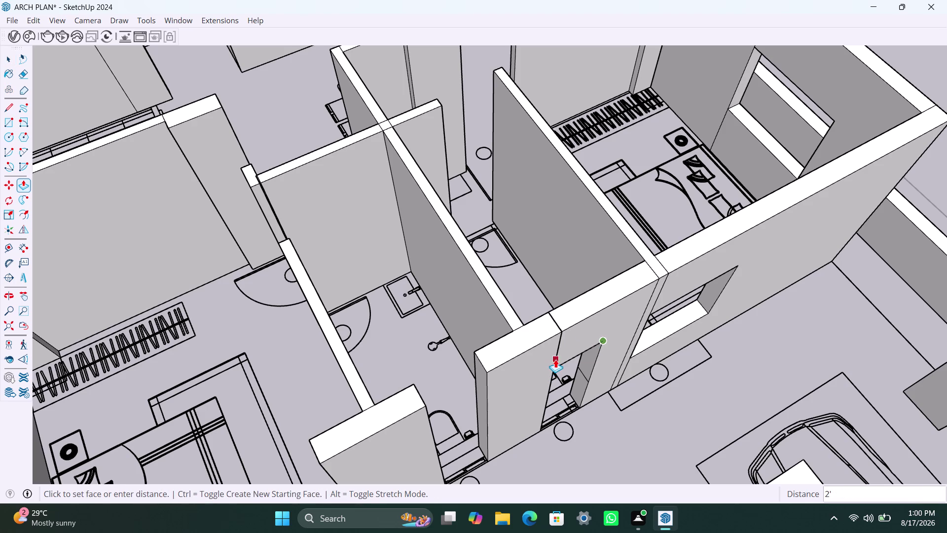
double_click(582, 382)
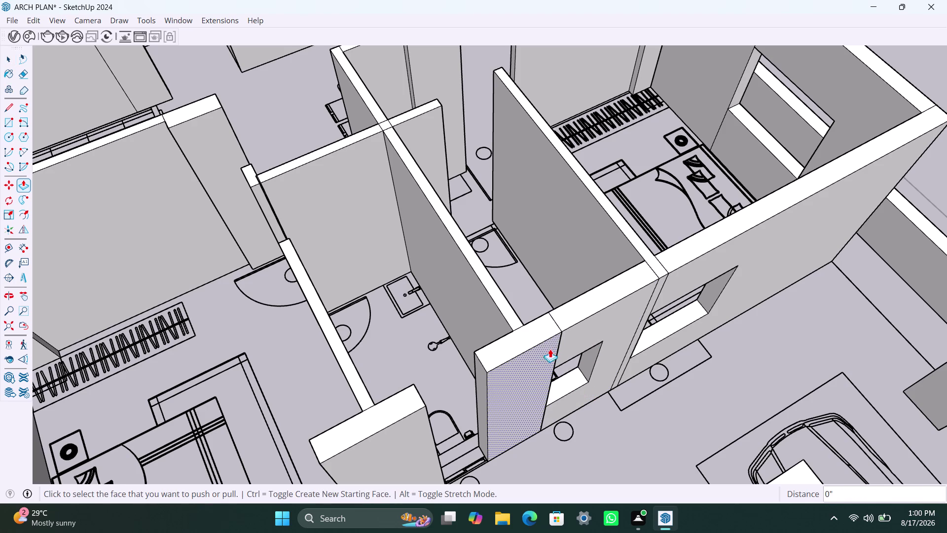
key(space)
Copy the second partition's wall-end top edge 3' and 4' down.
click(483, 371)
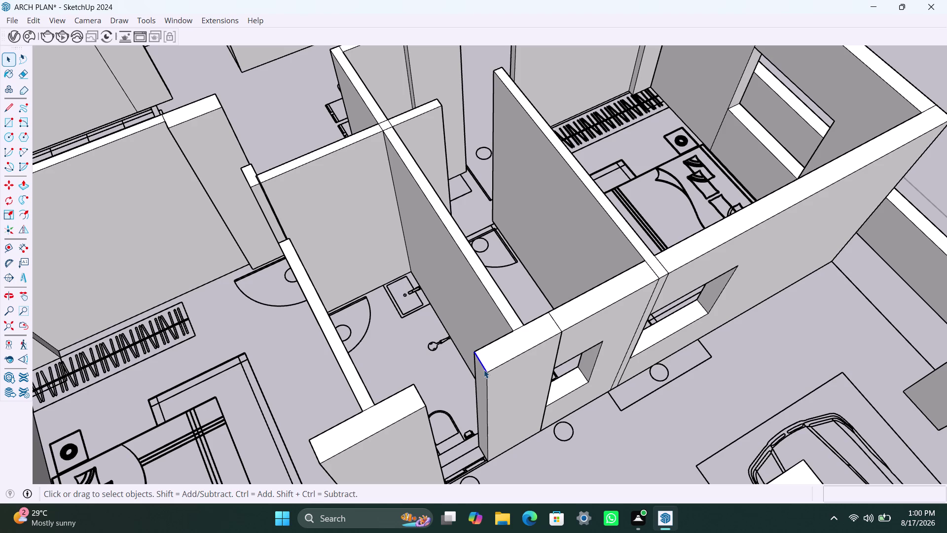
key(m)
click(485, 375)
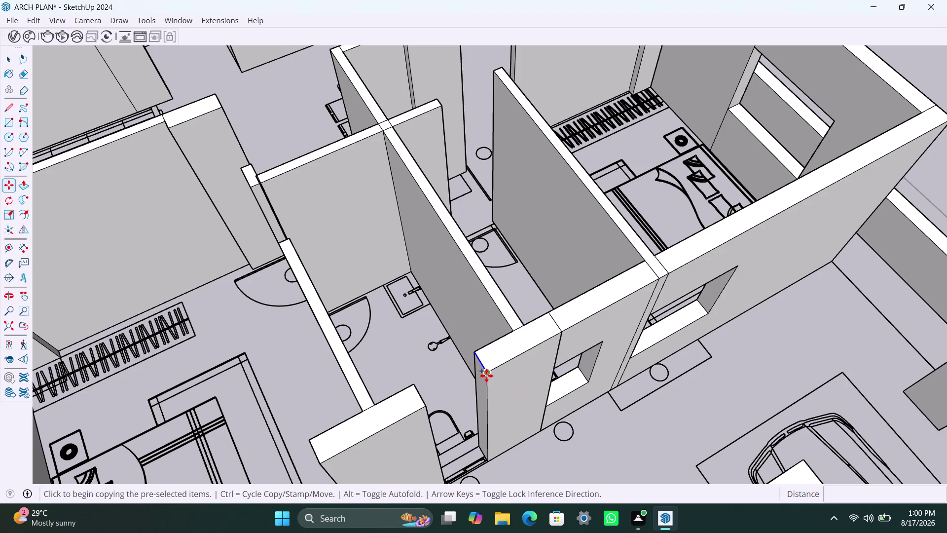
text(3')
key(Return)
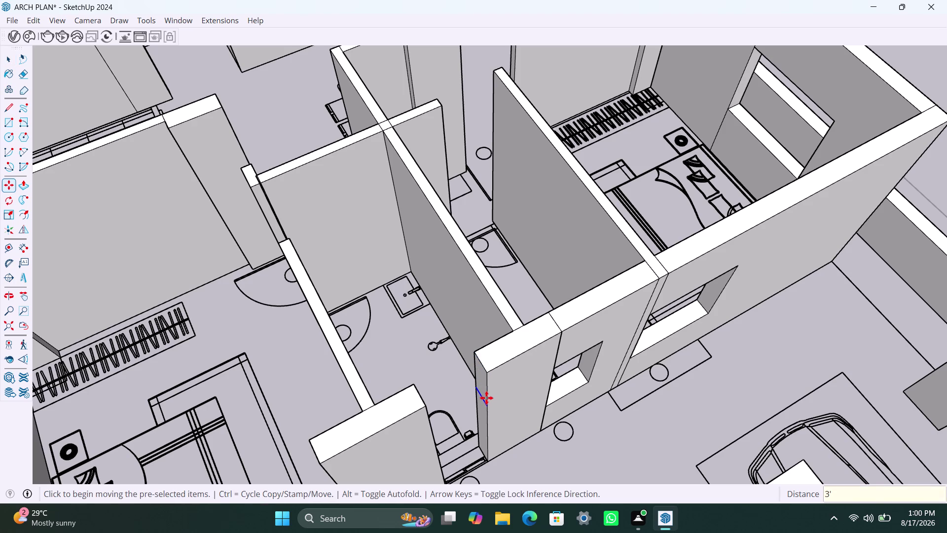
key(m)
click(486, 407)
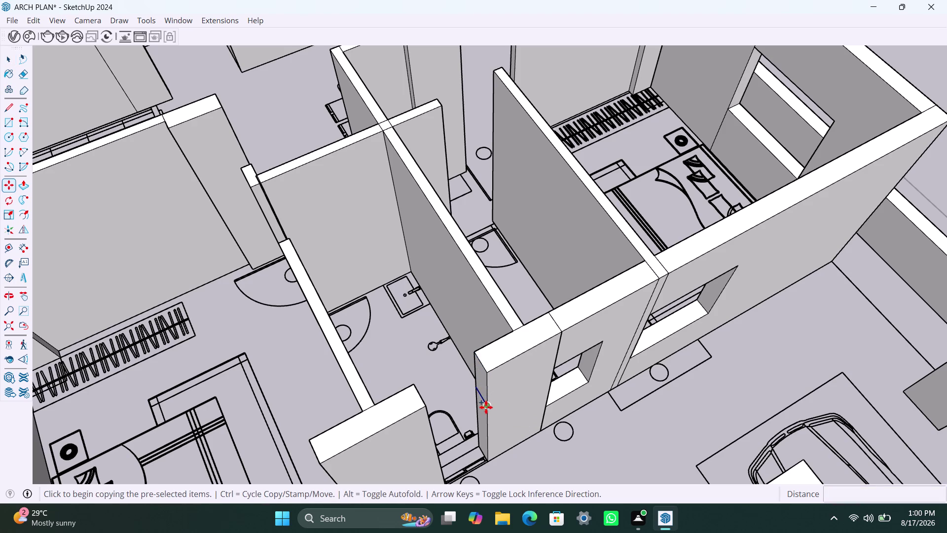
text(4')
key(Return)
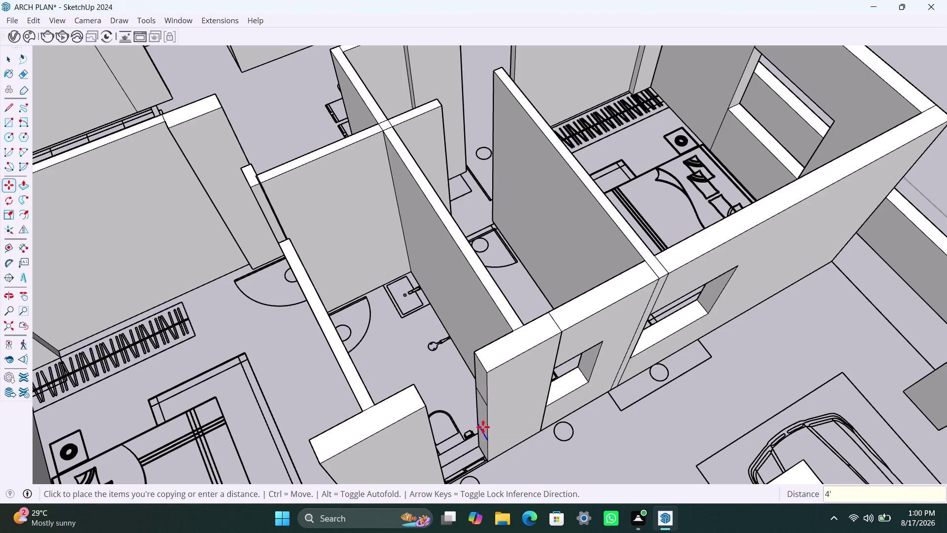
key(space)
click(481, 384)
Push the second partition's strip through the wall to finish its opening.
key(p)
click(482, 384)
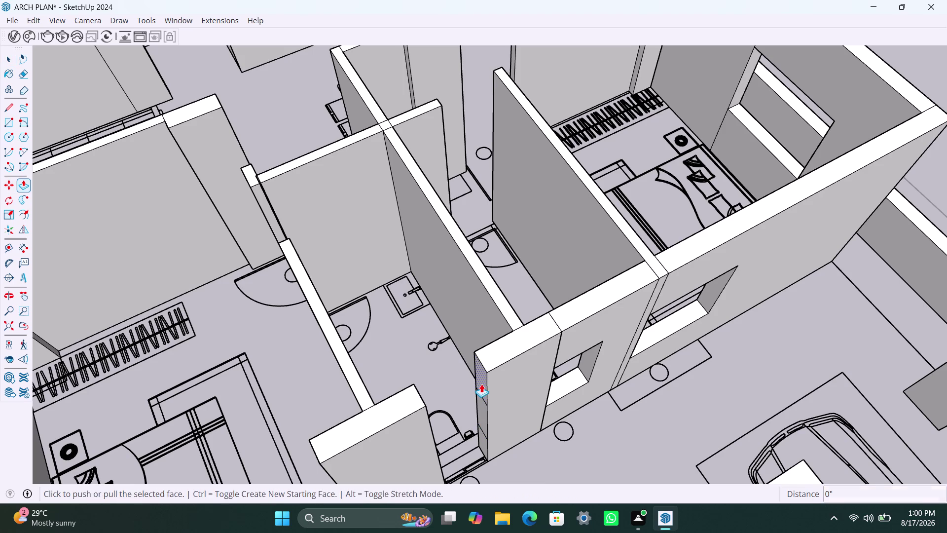
click(429, 427)
double_click(479, 442)
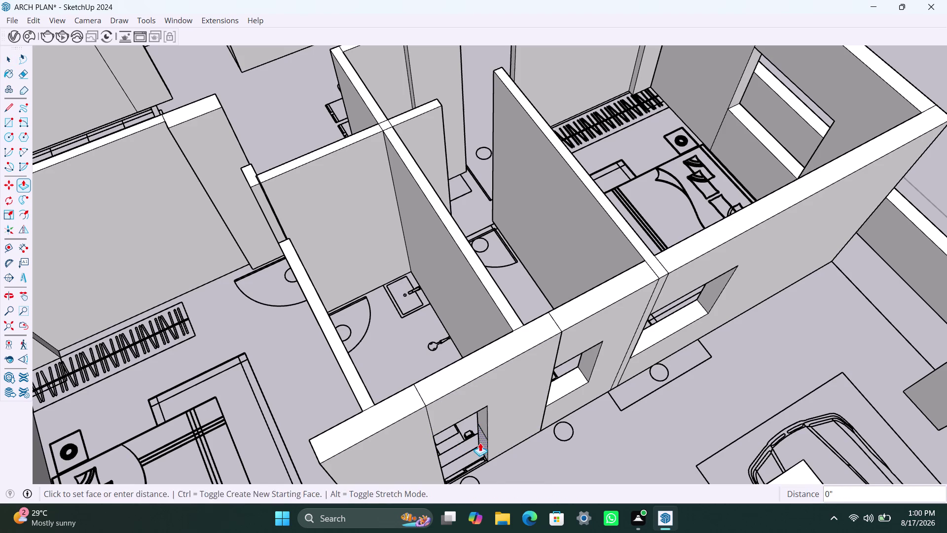
scroll(down, 3)
scroll(down, 3)
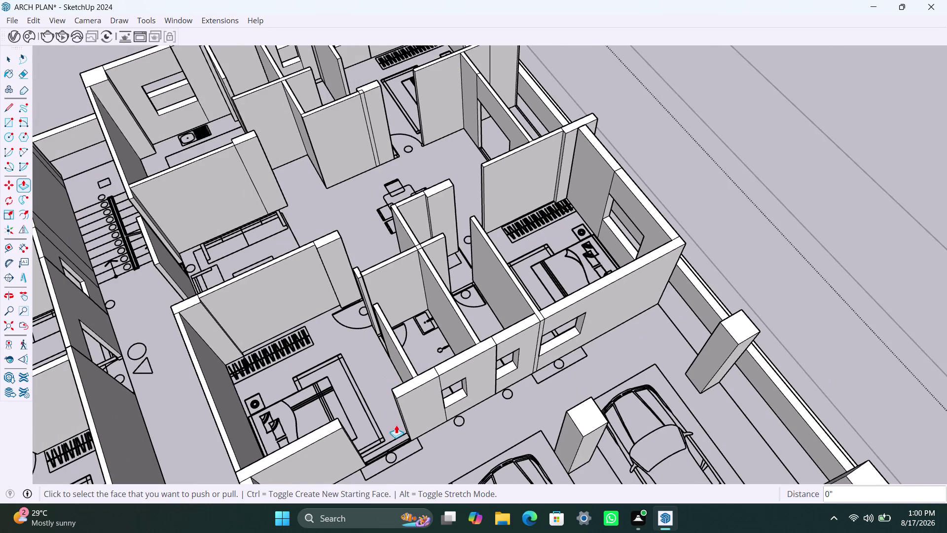
Copy the partition wall-end top edge 3' and 4' down.
middle_drag(405, 433, 532, 349)
scroll(up, 3)
scroll(up, 3)
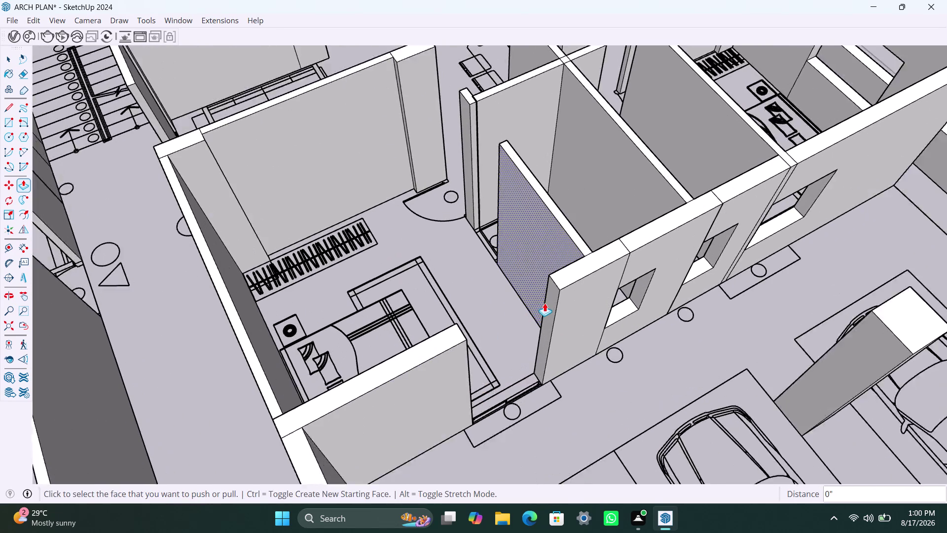
key(space)
click(560, 286)
key(m)
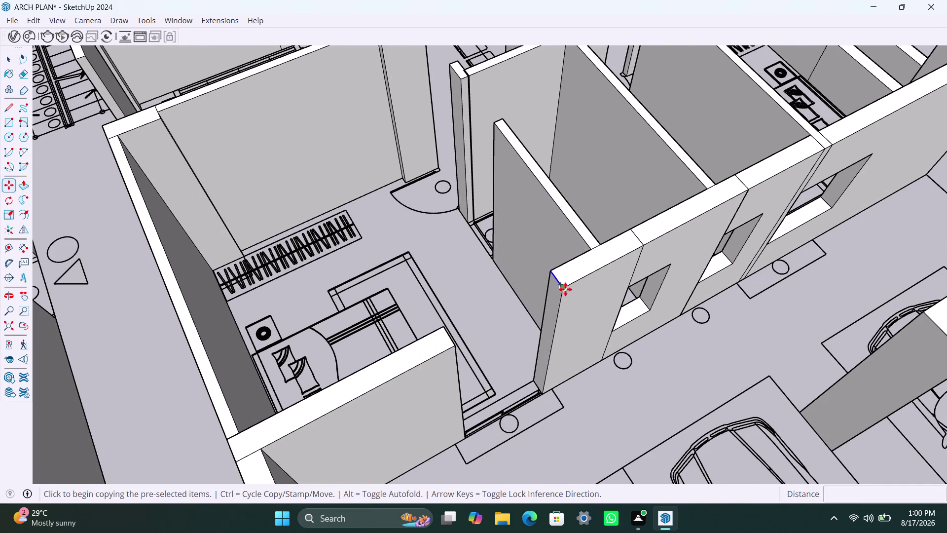
click(566, 289)
text(3')
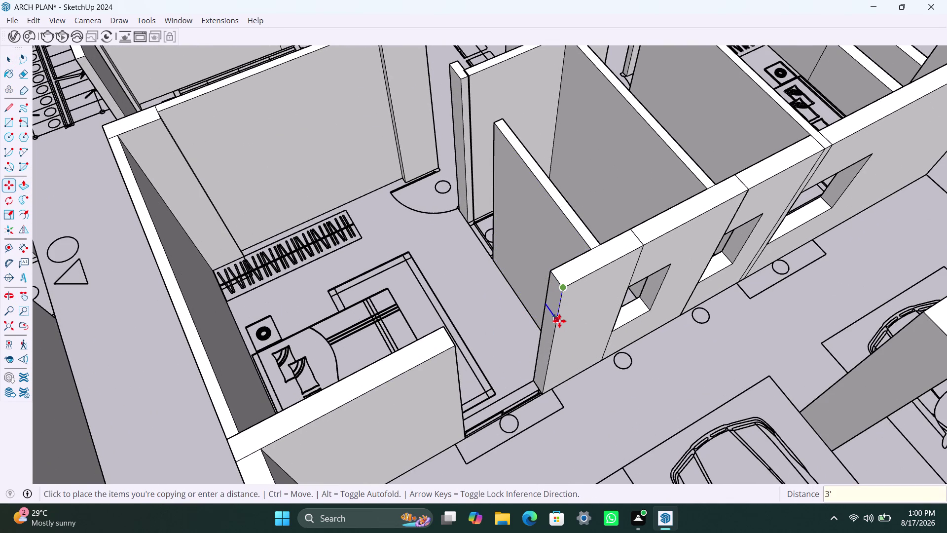
key(Return)
key(m)
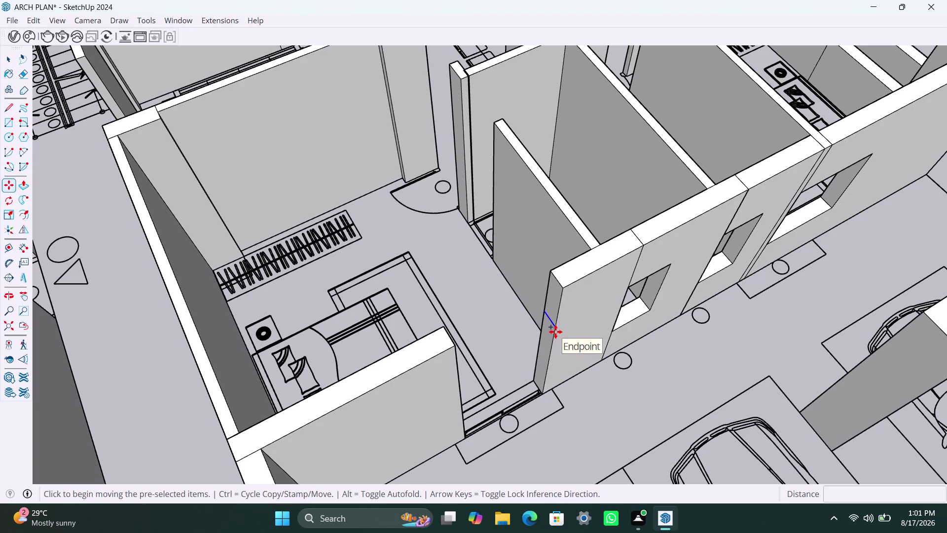
click(556, 332)
text(4')
key(Return)
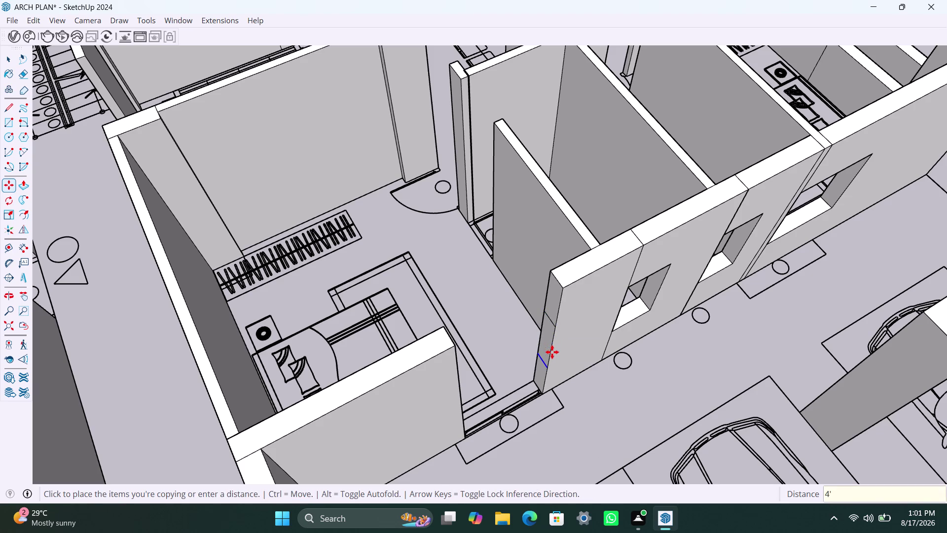
key(space)
click(554, 304)
Push the strip through the partition to complete the doorway, then view the whole floor.
key(p)
click(553, 305)
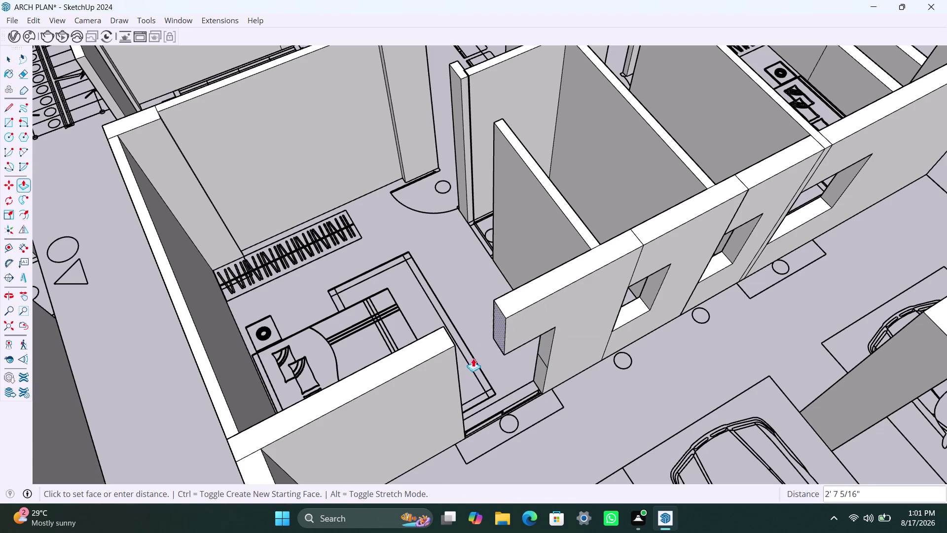
click(459, 374)
double_click(542, 372)
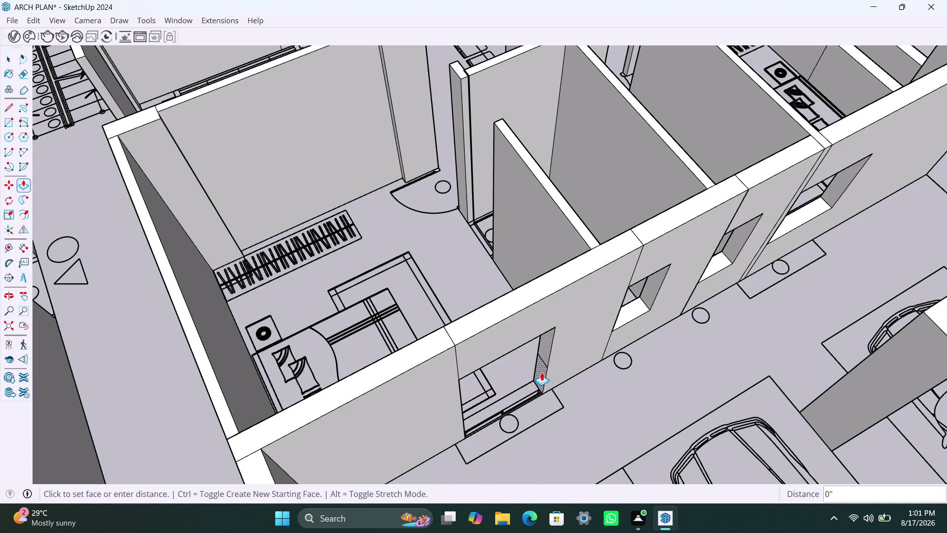
scroll(down, 3)
scroll(down, 3)
middle_drag(398, 278, 475, 289)
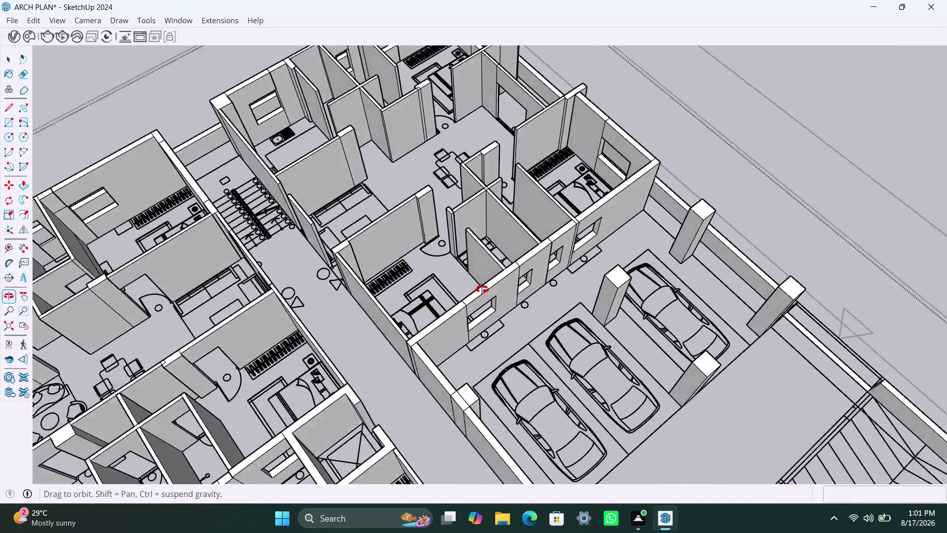
Copy the bathroom partition's top edge 3' down beside the sink.
middle_drag(475, 289, 673, 276)
scroll(up, 3)
middle_drag(464, 290, 605, 302)
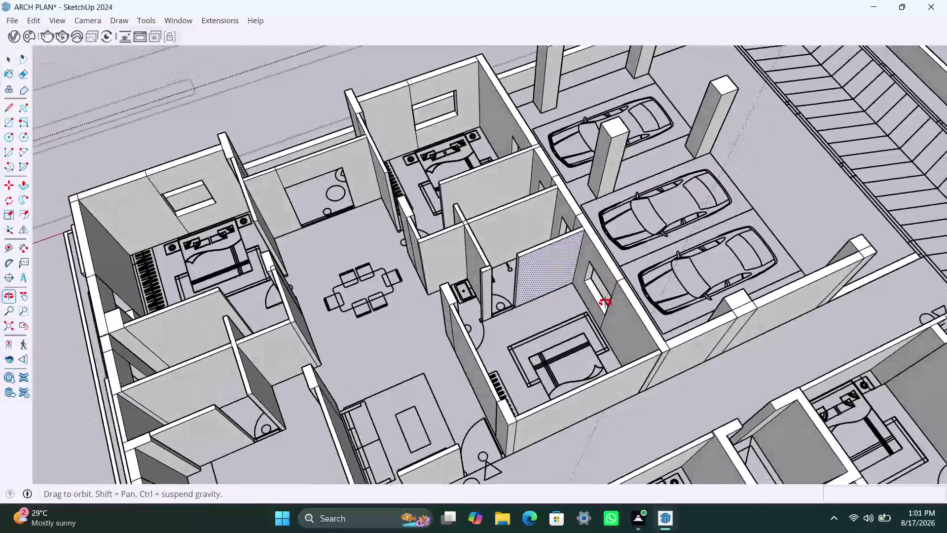
middle_drag(605, 303, 620, 303)
scroll(up, 3)
scroll(up, 3)
middle_drag(536, 294, 566, 307)
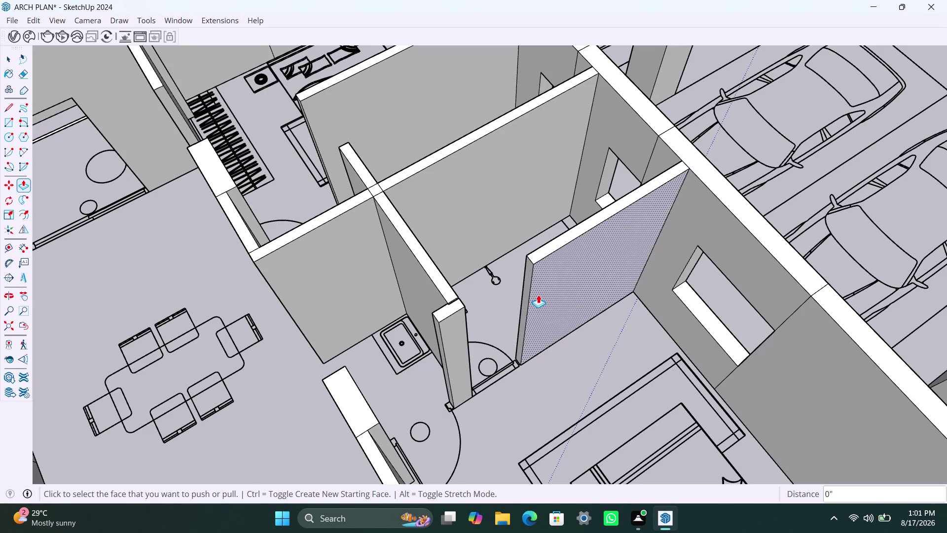
key(space)
scroll(up, 3)
click(532, 264)
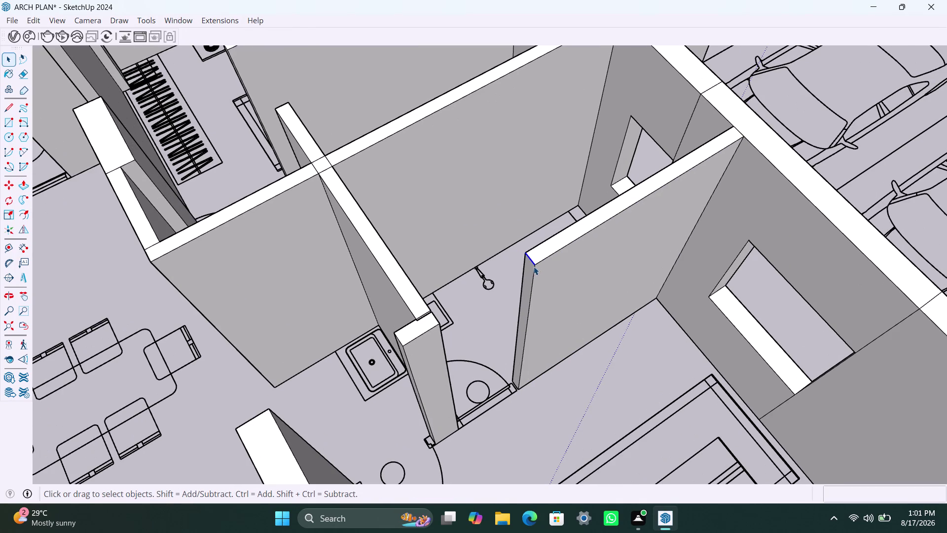
key(m)
click(536, 268)
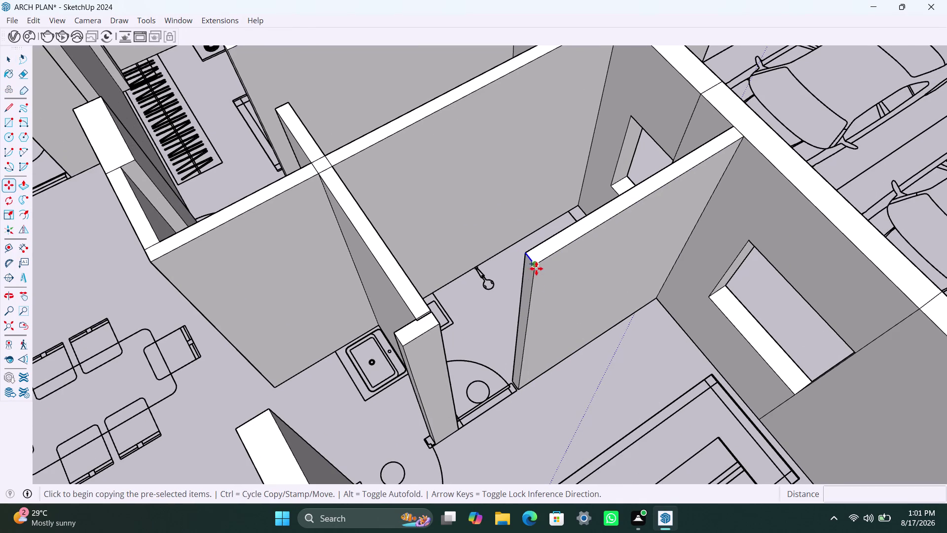
text(3')
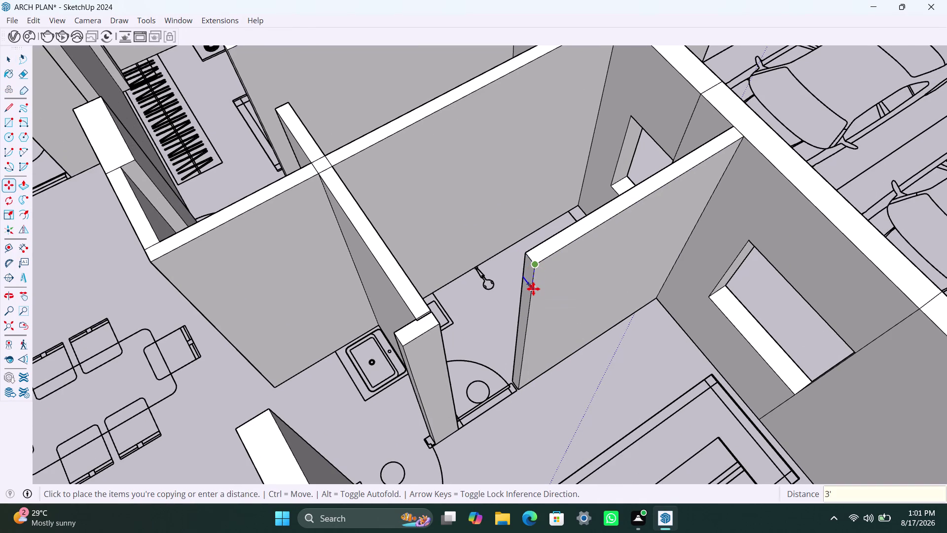
key(Return)
Push the upper strip face through the bathroom partition.
key(space)
click(527, 285)
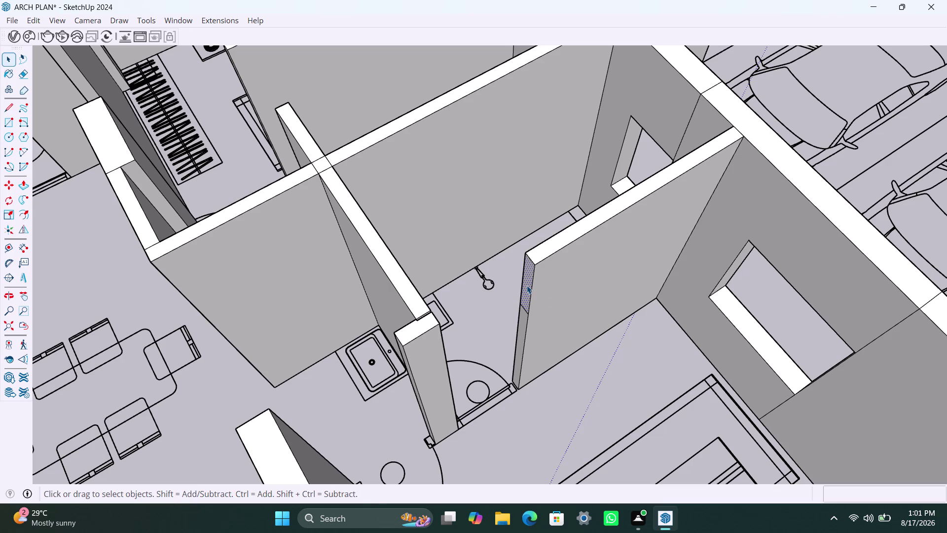
key(p)
click(527, 285)
click(444, 350)
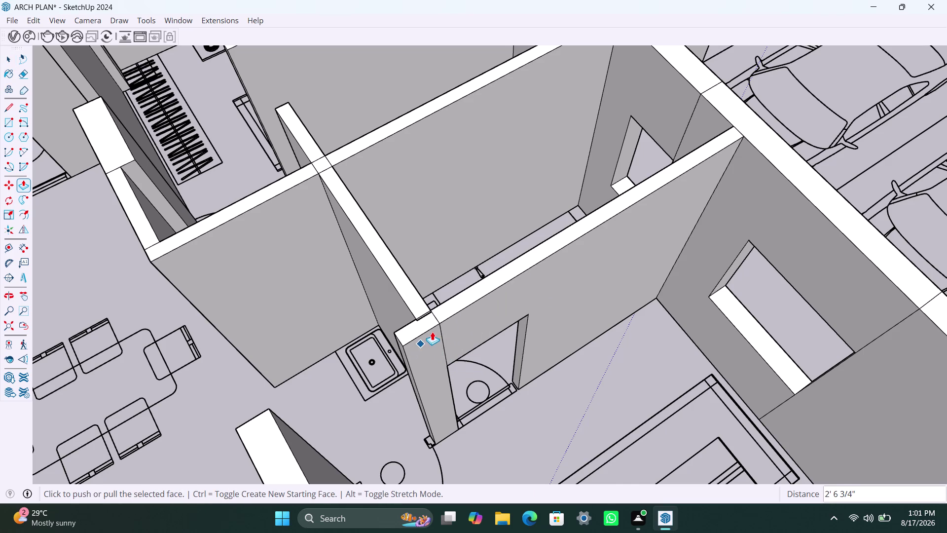
Try pushing the thin sliver face on the wall top, then cancel.
scroll(up, 3)
scroll(up, 3)
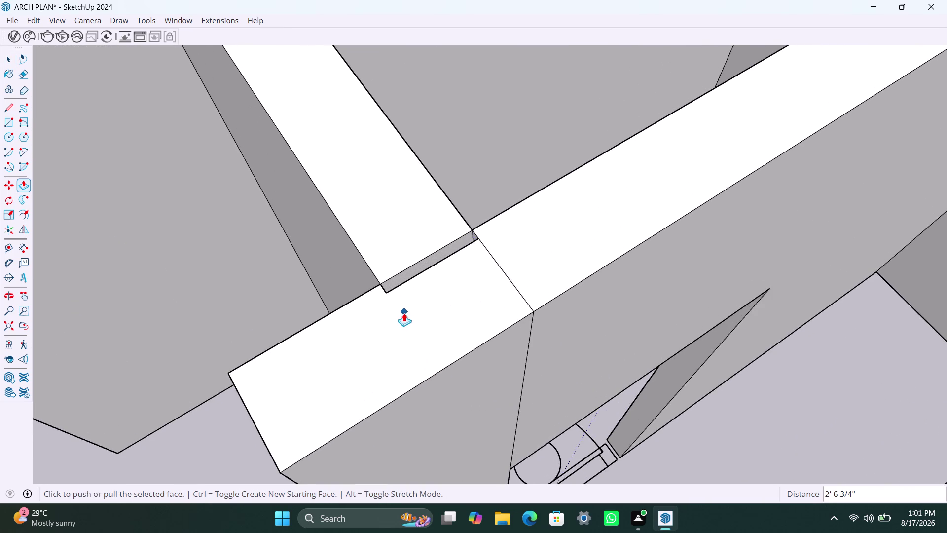
middle_drag(406, 313, 433, 380)
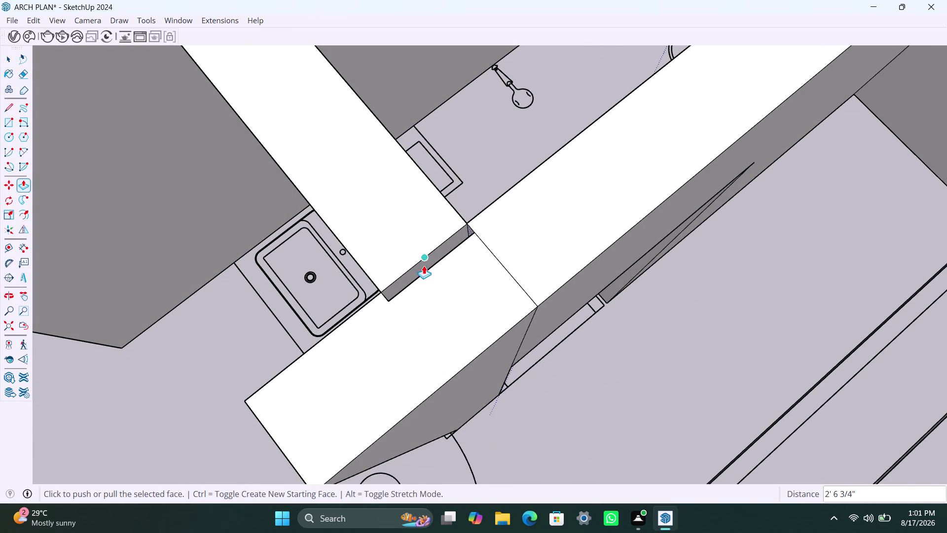
scroll(up, 3)
key(space)
click(419, 273)
key(p)
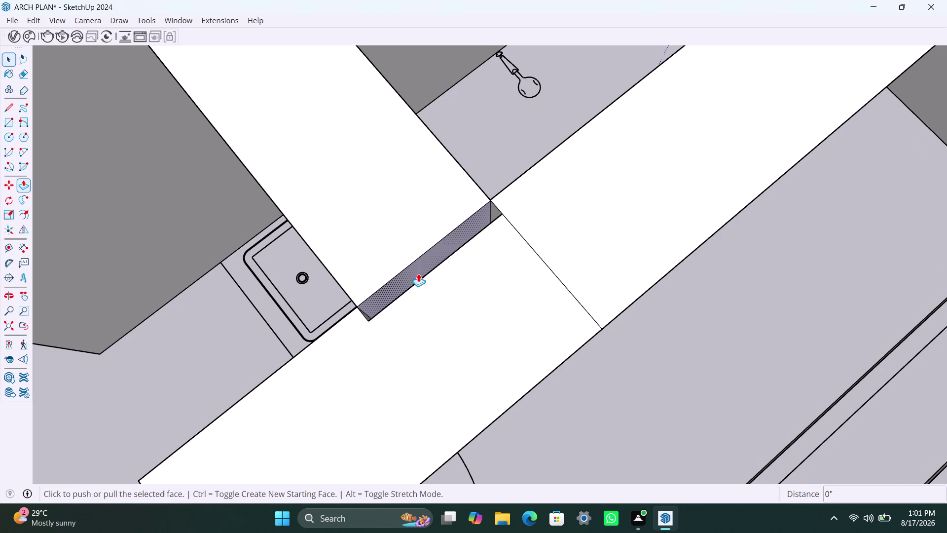
click(418, 273)
key(Escape)
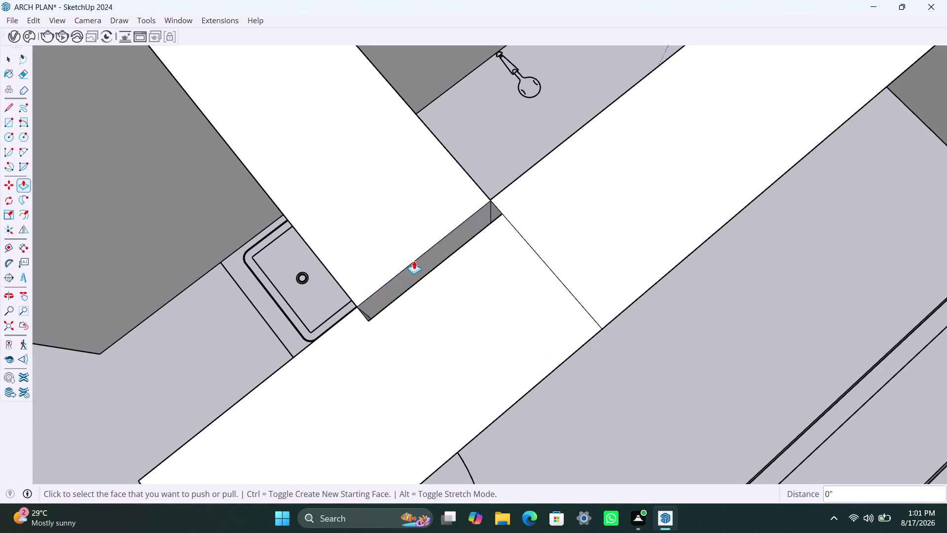
Push the narrow joint face flush with the wall, then undo it.
scroll(down, 3)
middle_drag(324, 358, 561, 388)
scroll(up, 3)
middle_drag(480, 392, 564, 390)
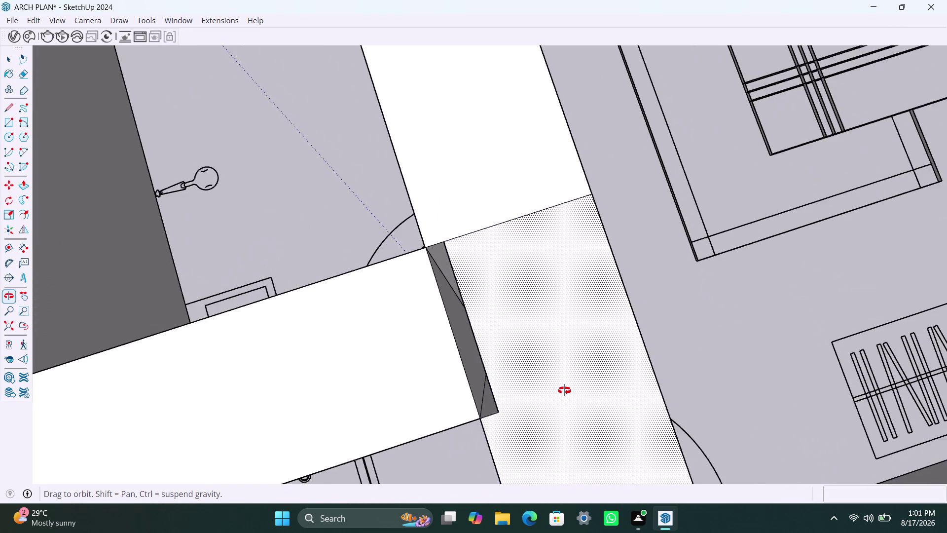
middle_drag(564, 390, 622, 353)
click(493, 354)
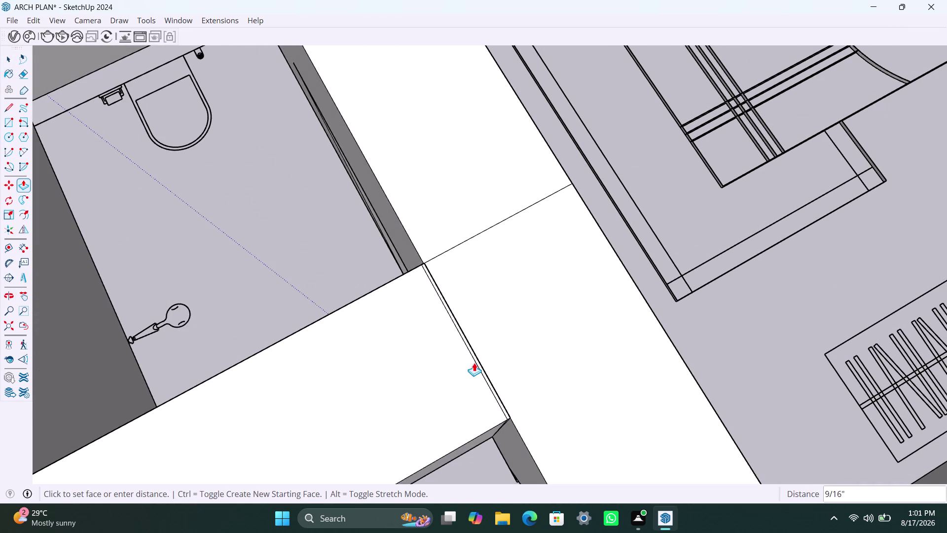
click(478, 366)
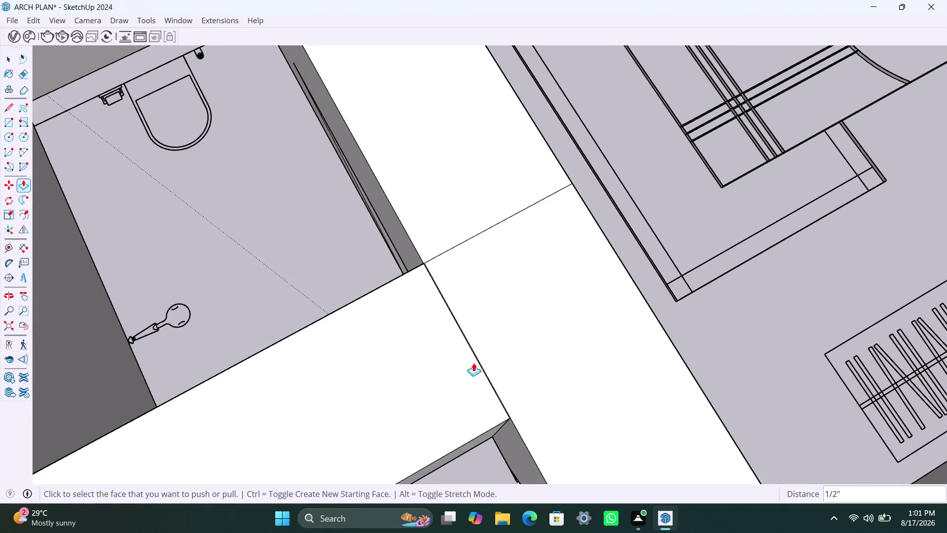
scroll(up, 3)
key(ctrl+z)
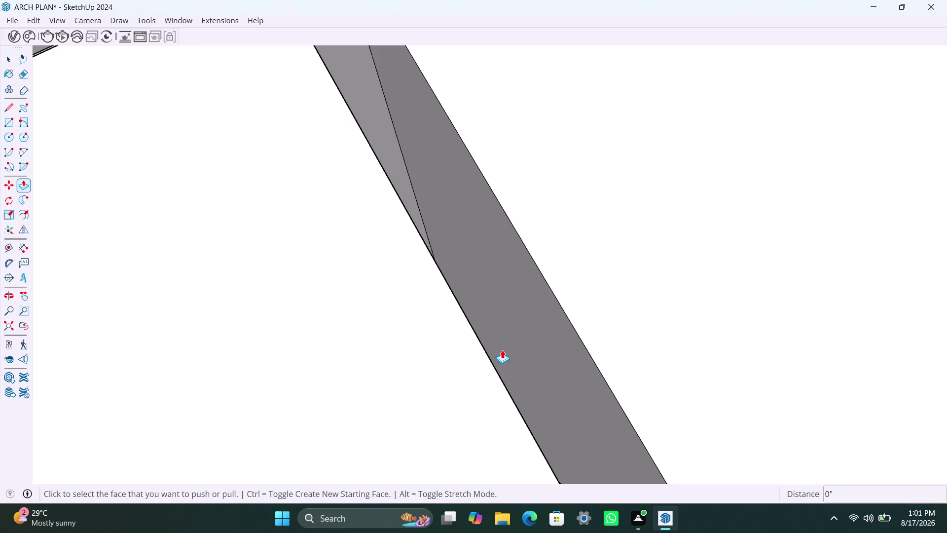
Push the grey sliver face until the gap closes and check the joint from outside.
click(531, 354)
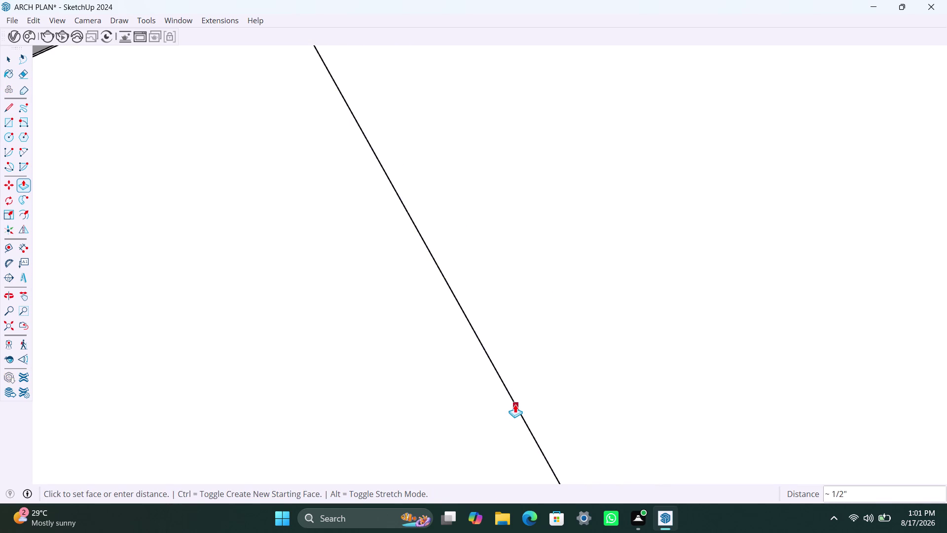
click(515, 404)
scroll(down, 3)
middle_drag(625, 392, 569, 384)
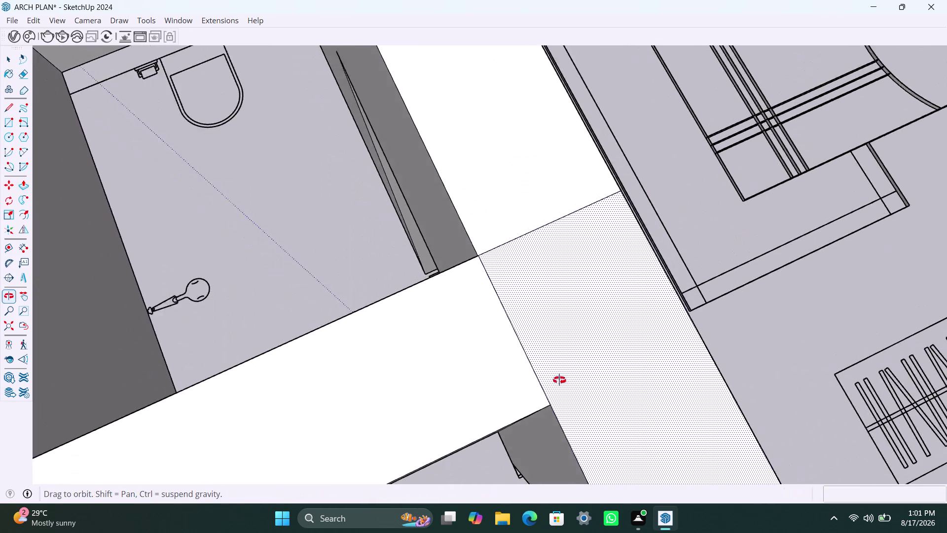
middle_drag(569, 384, 375, 273)
scroll(down, 3)
middle_drag(636, 402, 461, 333)
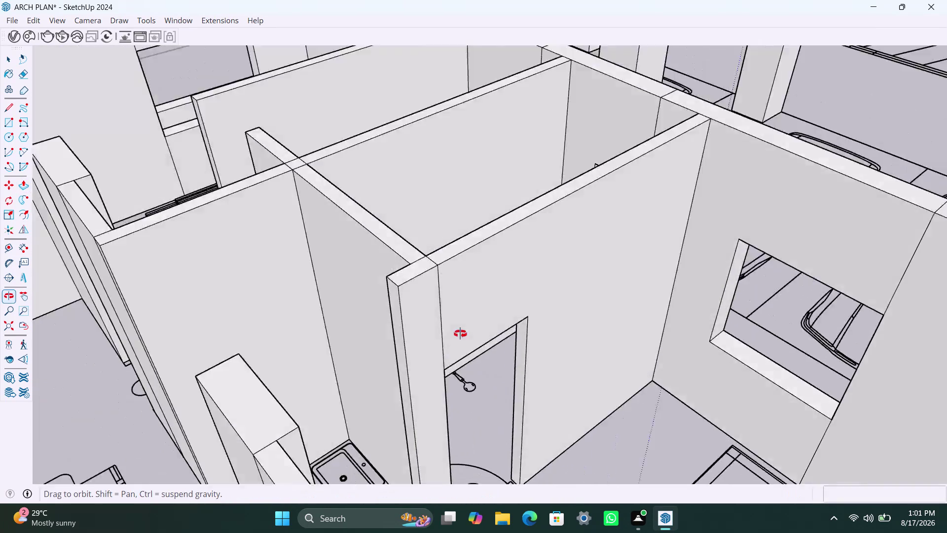
scroll(down, 3)
middle_drag(525, 382, 443, 448)
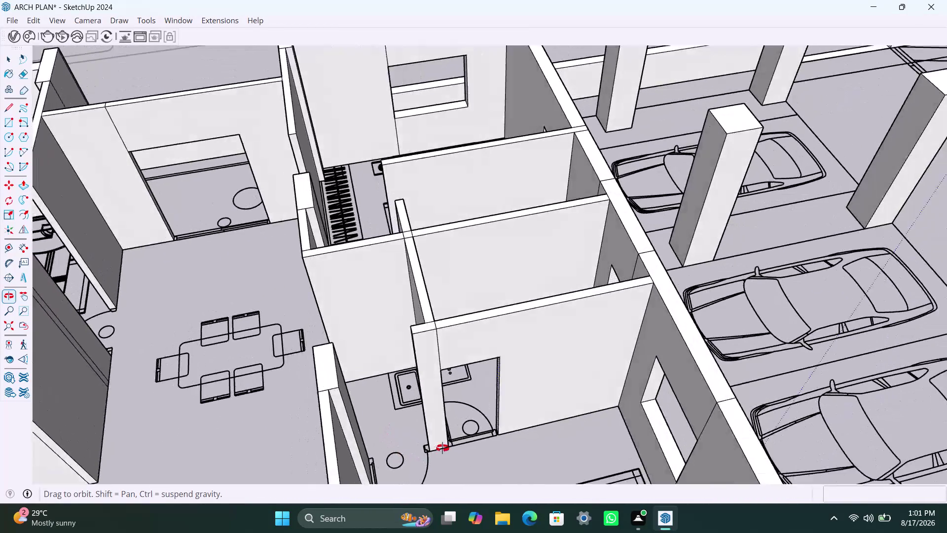
middle_drag(442, 448, 699, 414)
scroll(down, 3)
middle_drag(507, 414, 729, 450)
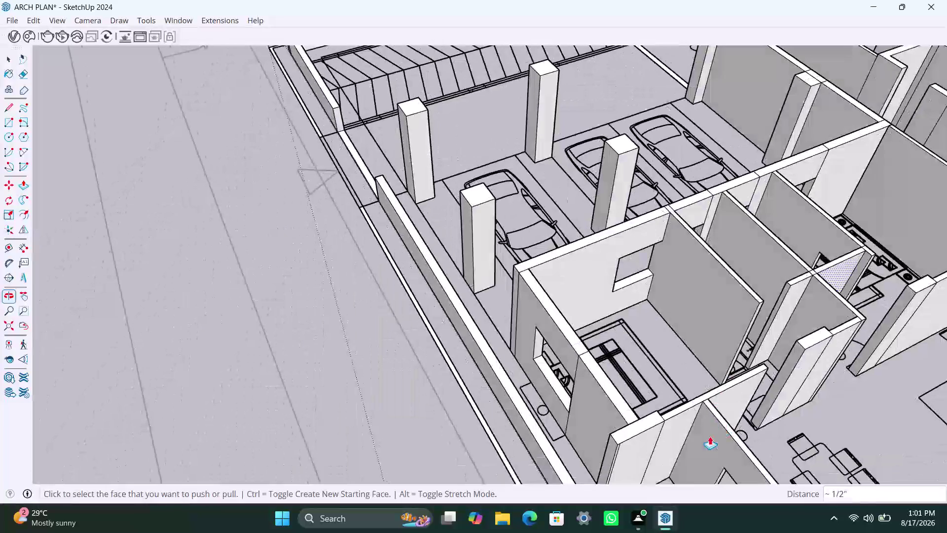
middle_drag(708, 234, 579, 268)
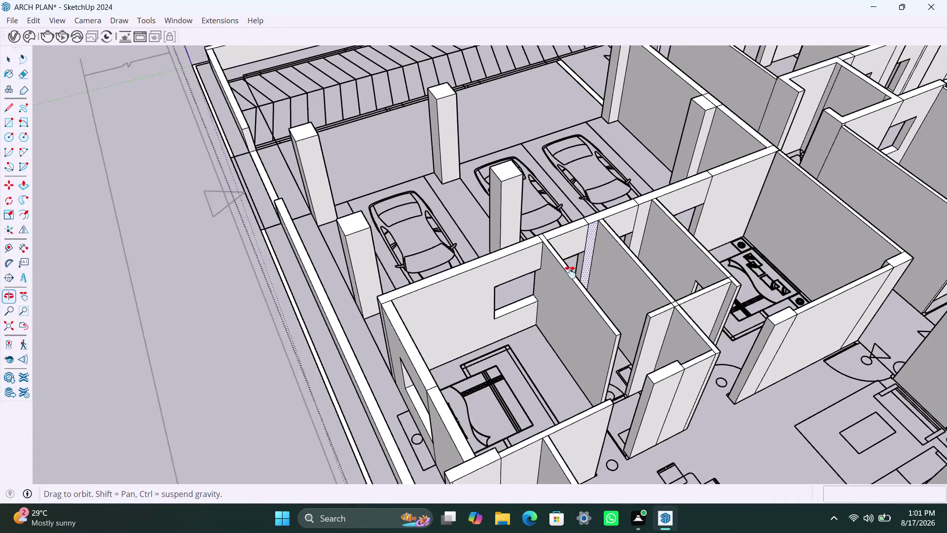
middle_drag(579, 268, 558, 340)
scroll(up, 3)
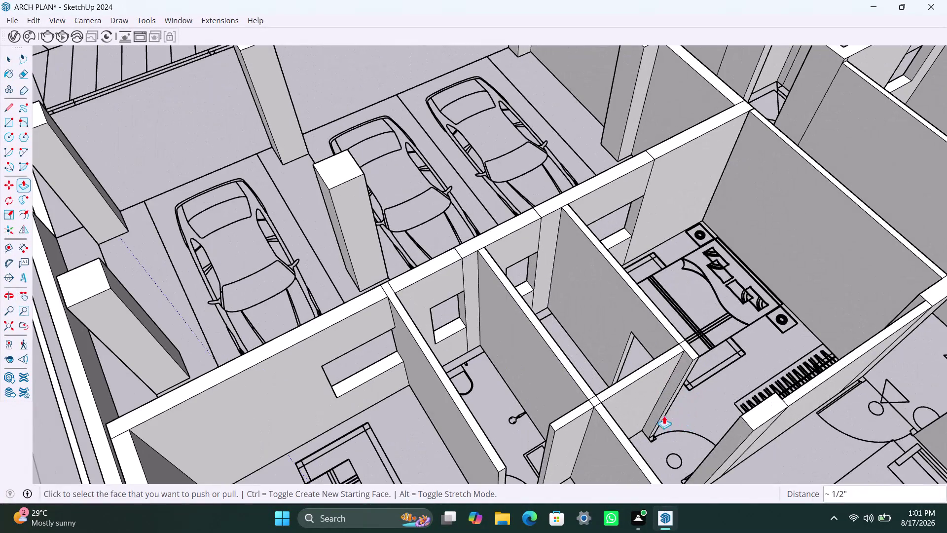
middle_drag(638, 410, 764, 415)
middle_drag(728, 310, 579, 262)
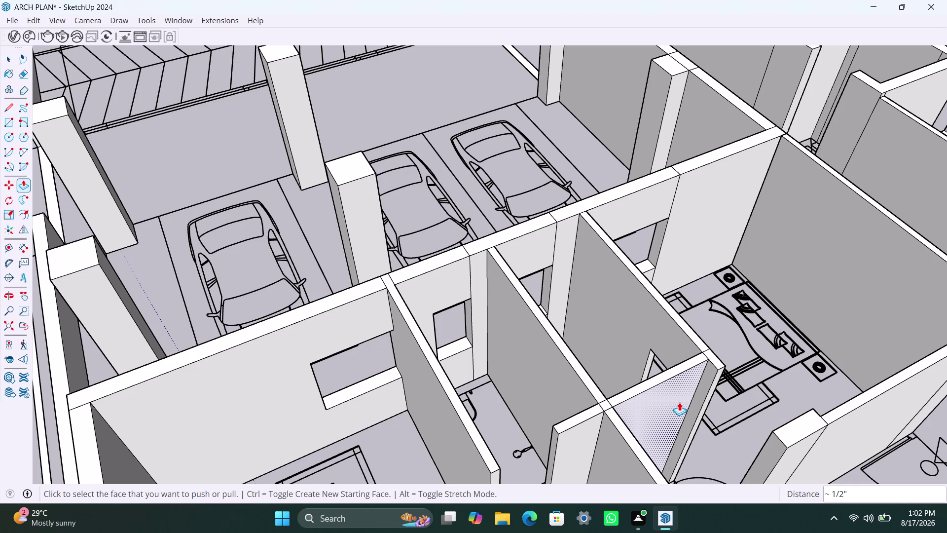
key(space)
scroll(up, 3)
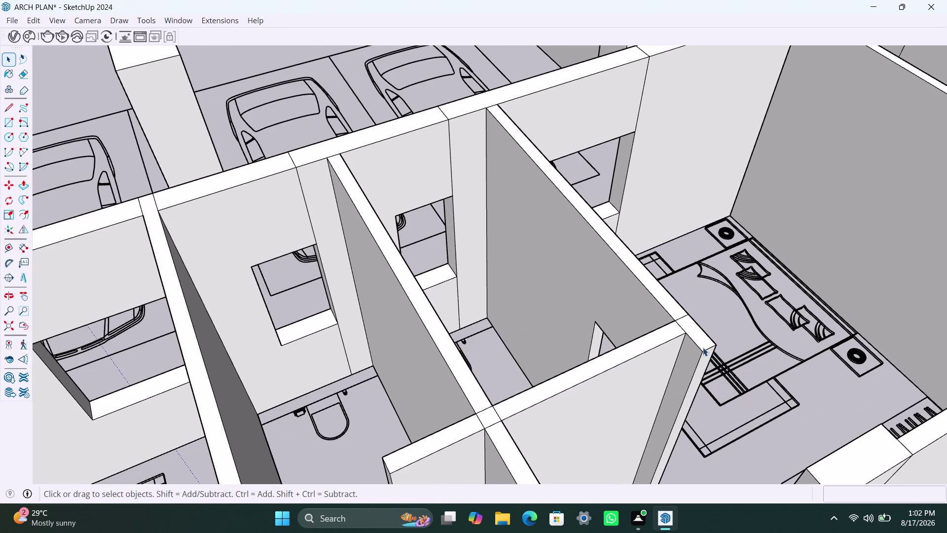
Copy the first partition's end edge 3' along the wall to mark a doorway section.
click(707, 348)
key(m)
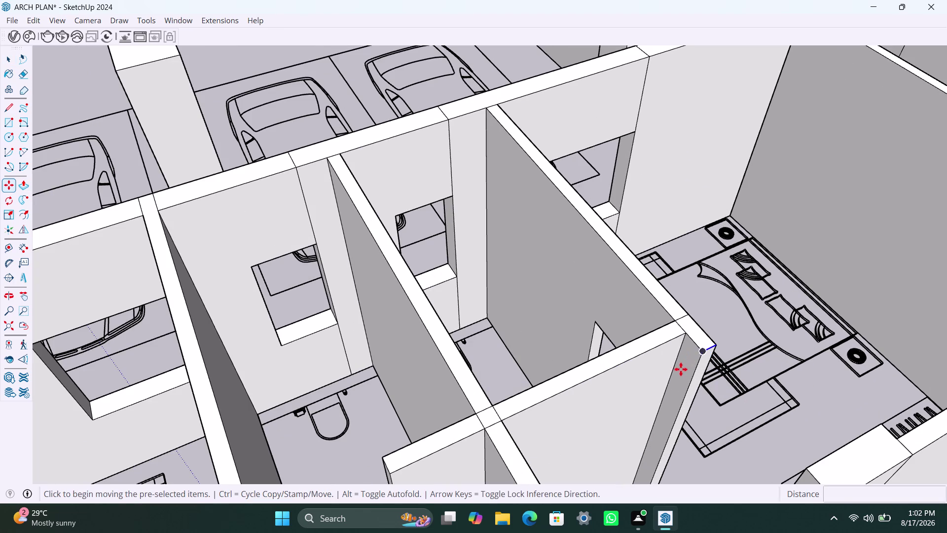
click(705, 355)
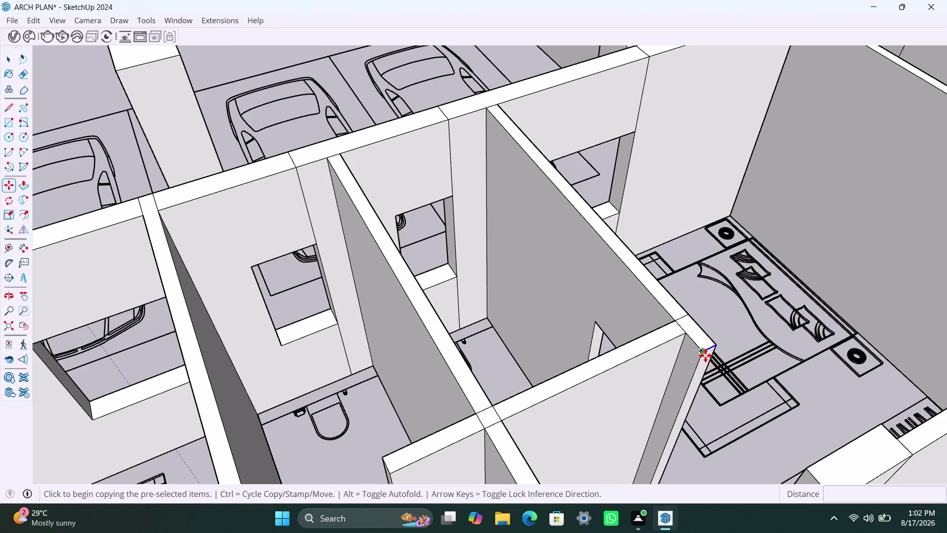
text(3')
key(Return)
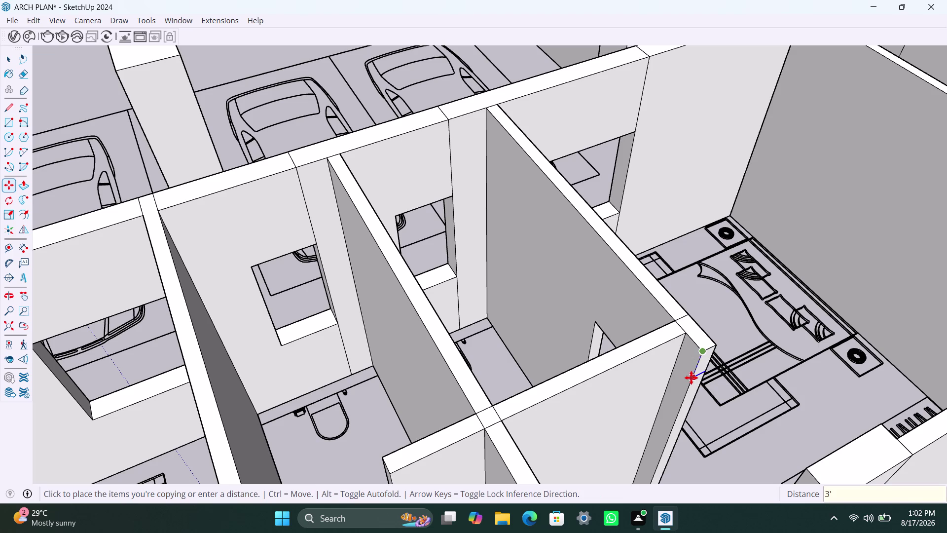
key(space)
click(699, 377)
Push the marked 3' section back to open the first doorway.
scroll(down, 3)
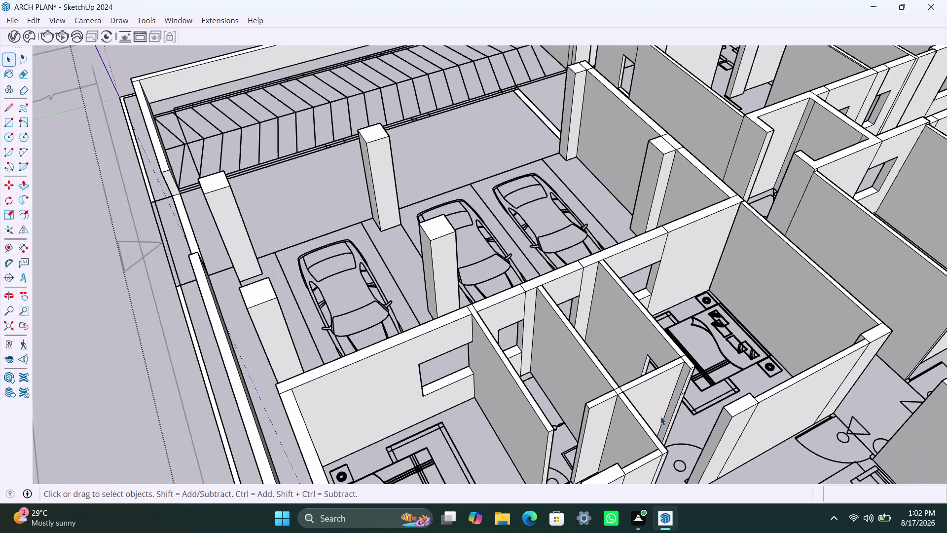
middle_drag(669, 430, 684, 434)
key(p)
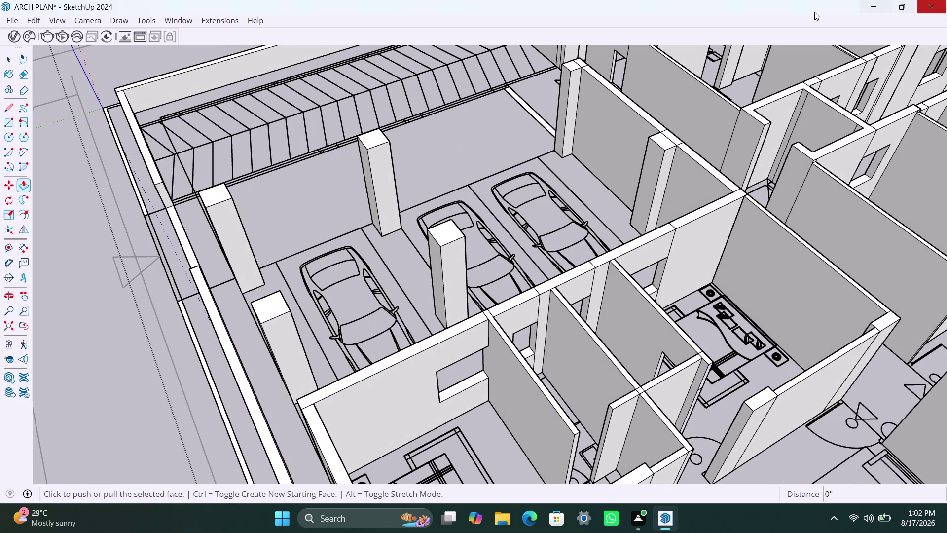
click(706, 377)
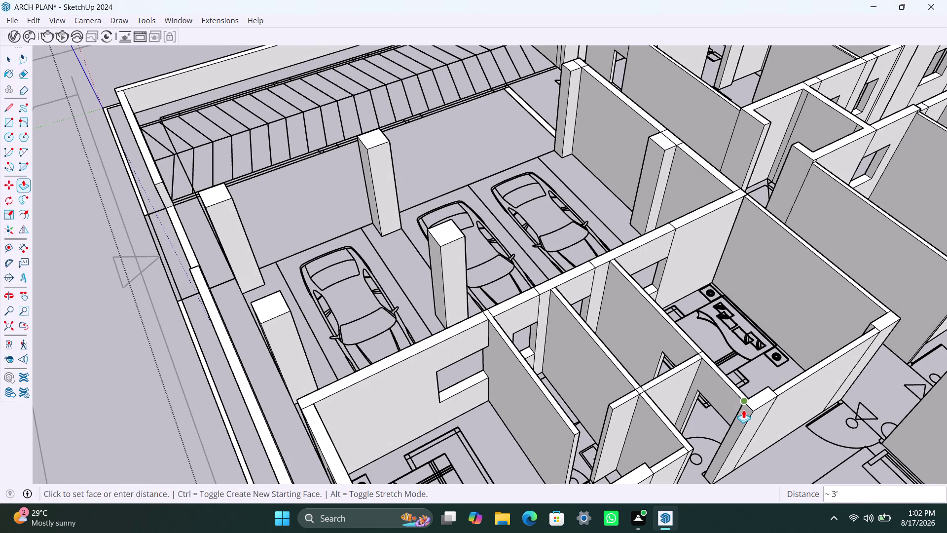
click(744, 411)
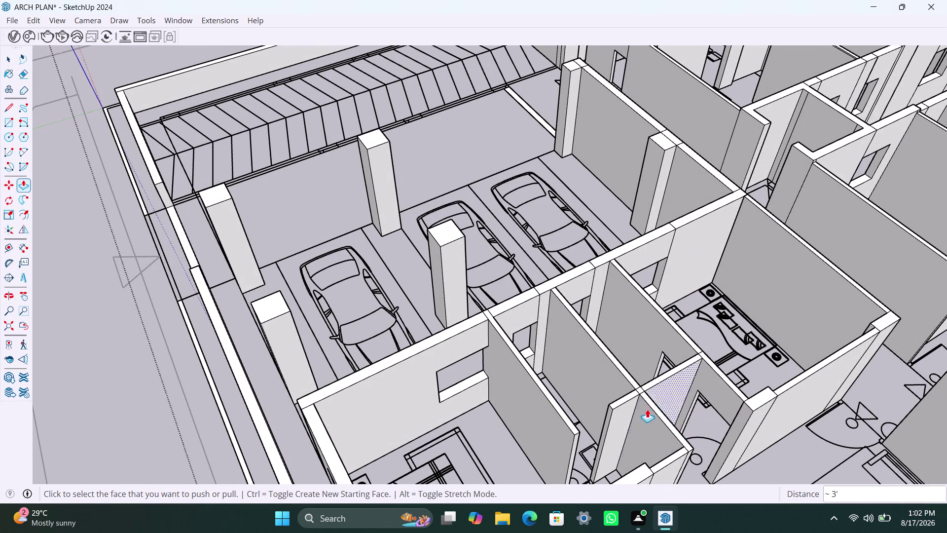
key(space)
Copy the next partition's end edge 3' to mark its doorway section.
scroll(up, 3)
click(619, 393)
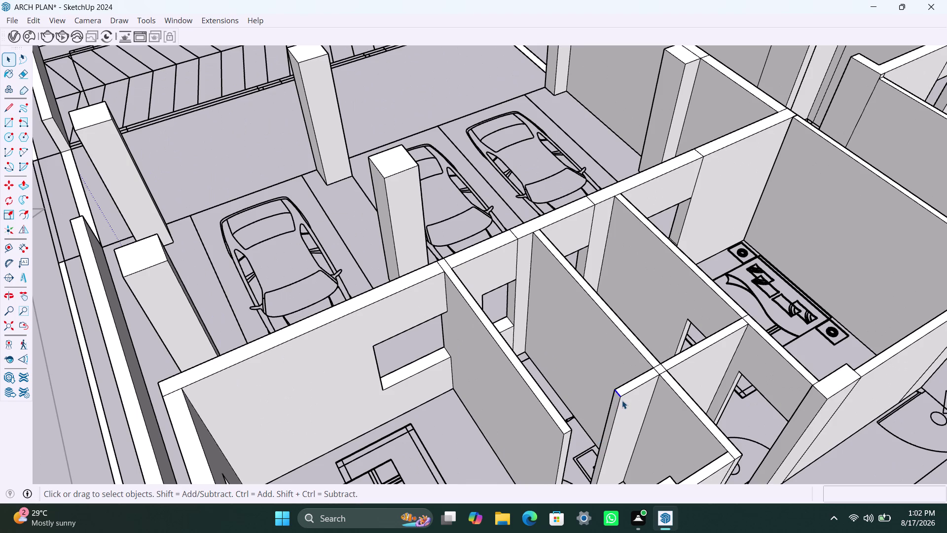
key(m)
click(622, 401)
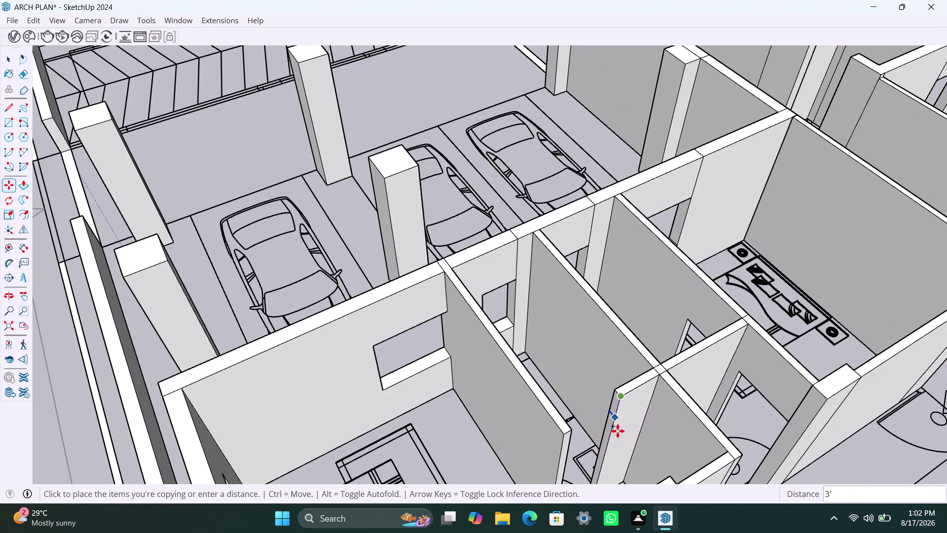
text(3')
key(Return)
key(space)
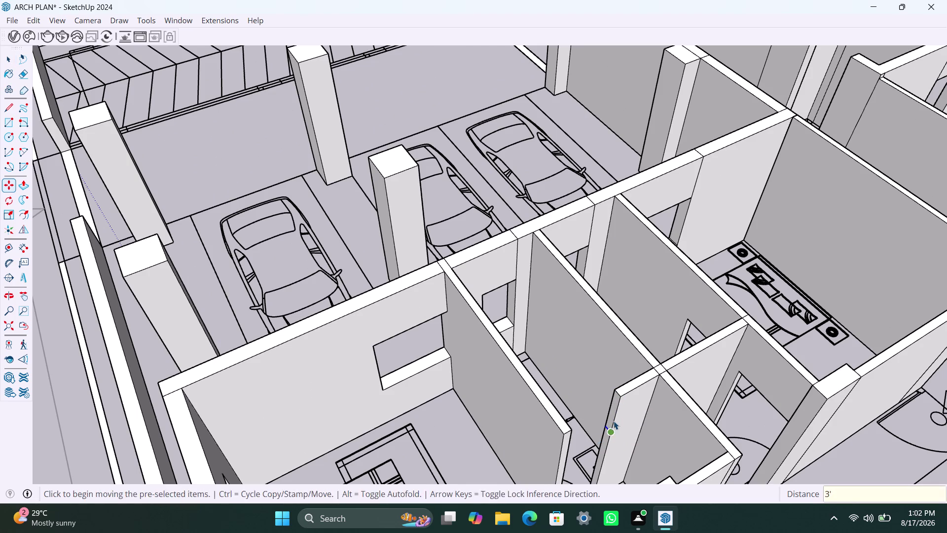
click(613, 415)
Push the second wall's marked section back to open its doorway.
key(p)
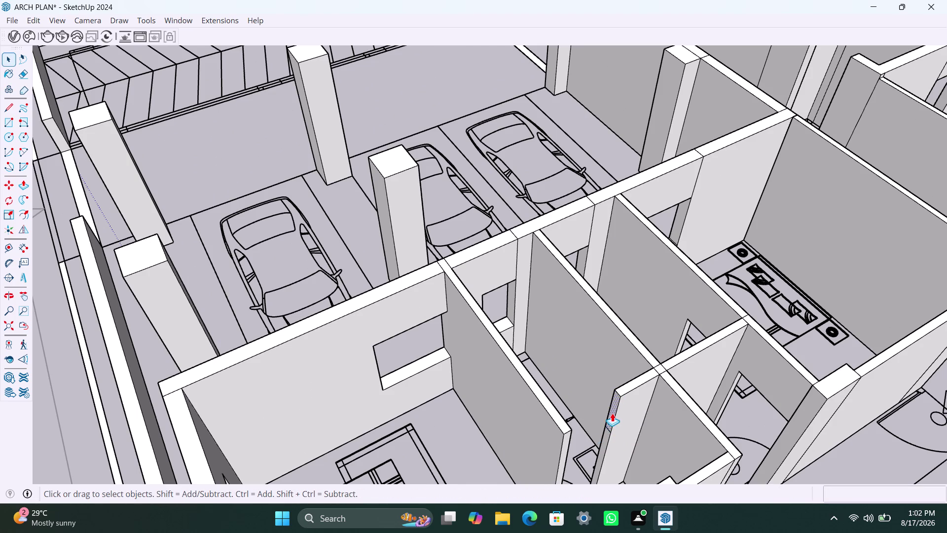
click(612, 413)
click(566, 447)
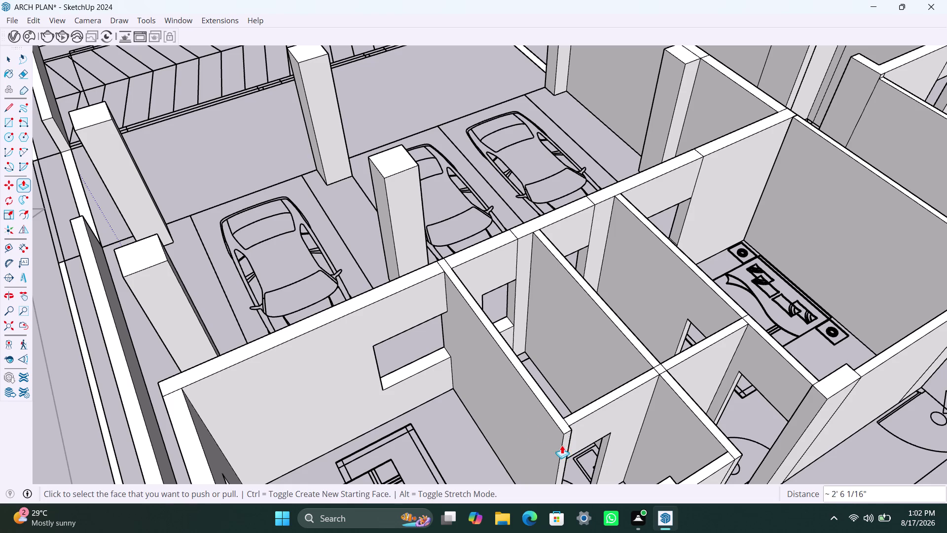
scroll(down, 3)
scroll(down, 3)
Copy the end edge of the bedroom wall beside the bed 3' to mark a strip.
middle_drag(543, 453, 430, 430)
middle_drag(407, 431, 324, 449)
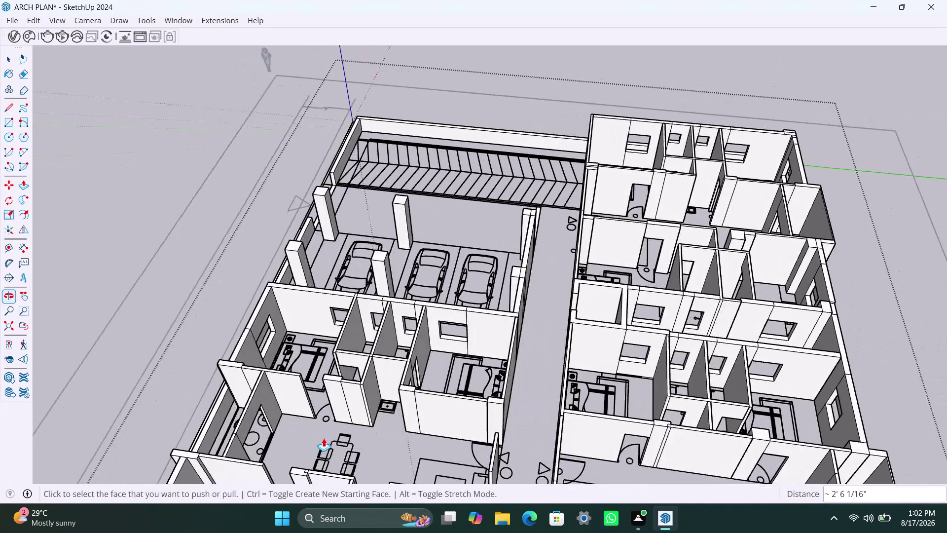
scroll(up, 3)
scroll(up, 3)
scroll(up, 3)
key(space)
scroll(up, 3)
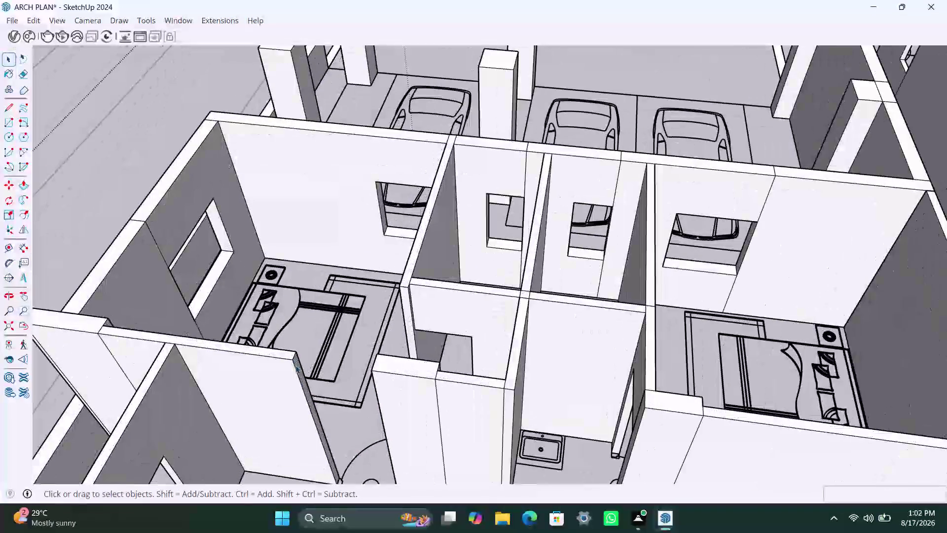
middle_drag(298, 385, 265, 394)
scroll(up, 3)
click(278, 334)
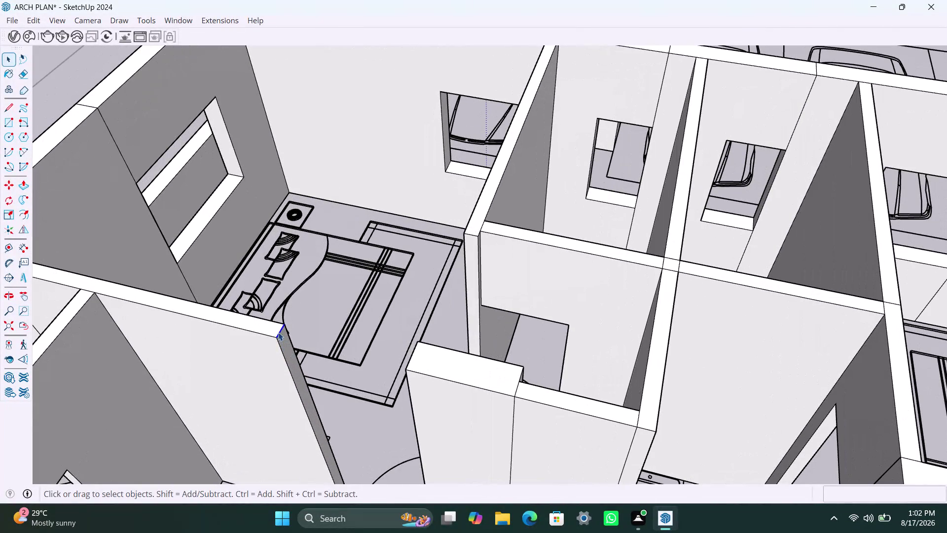
key(m)
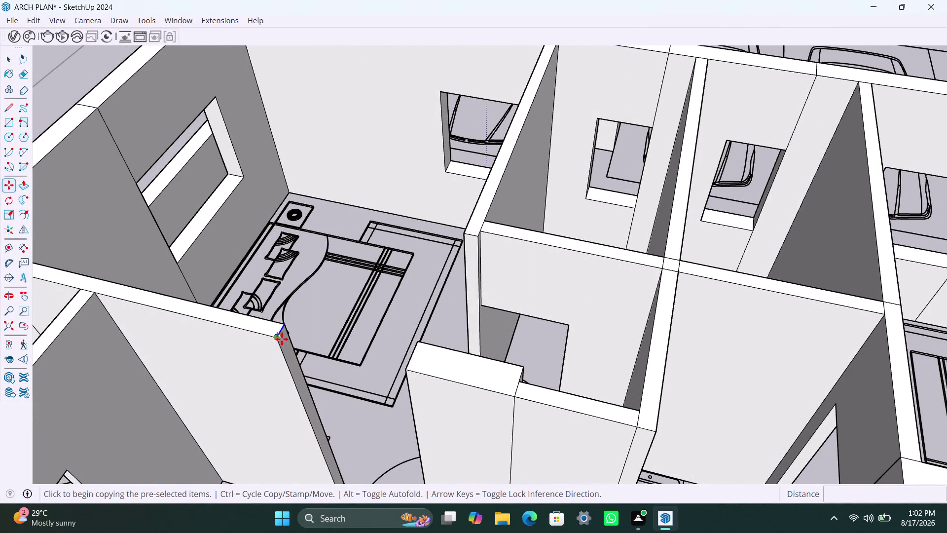
click(282, 339)
text(3')
key(Return)
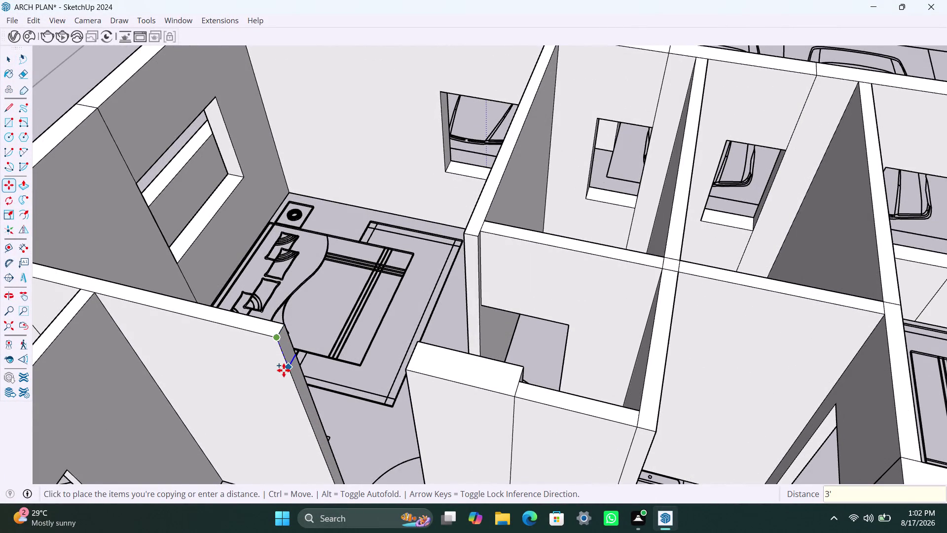
key(space)
Pull the marked wall-end strip out 3' beside the bed.
click(292, 365)
key(p)
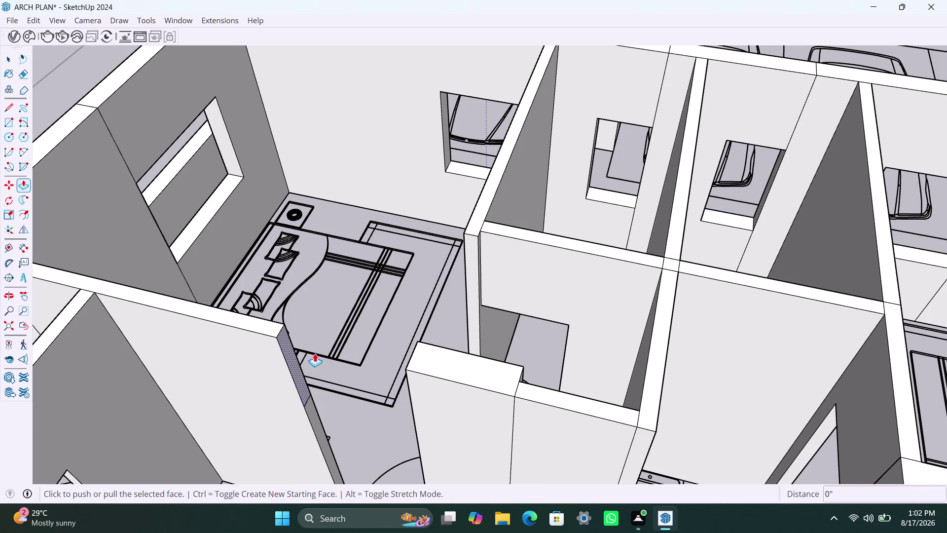
click(303, 367)
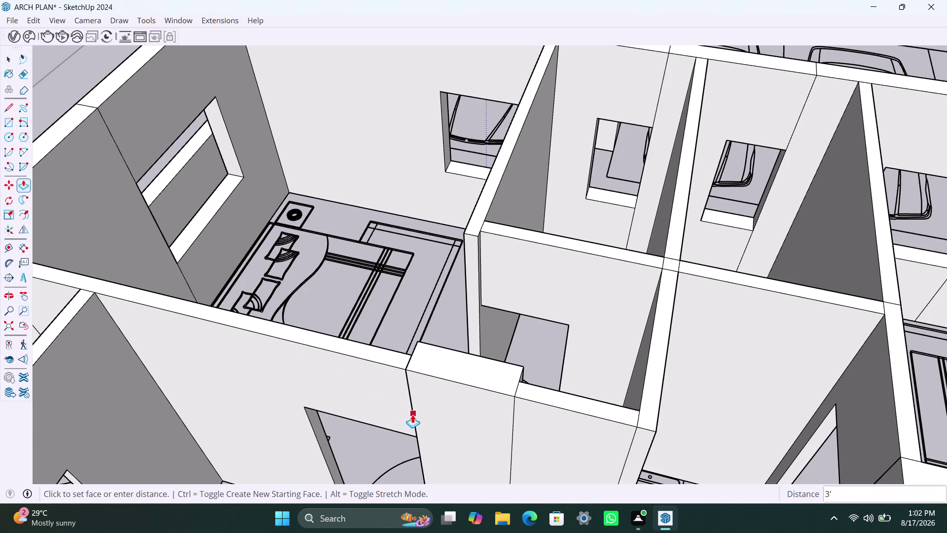
click(414, 413)
scroll(down, 3)
scroll(down, 3)
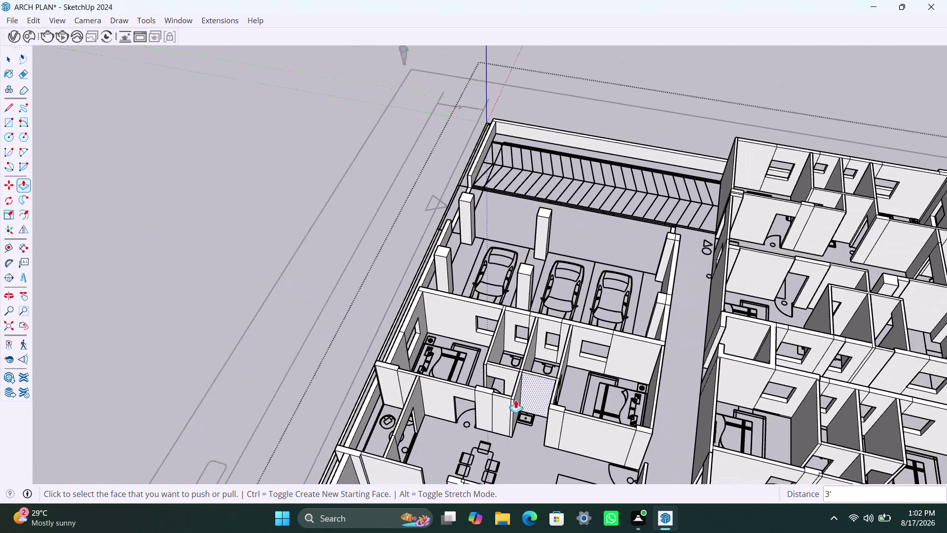
Orbit around the floor plan and zoom in on the dining-area partition wall, returning to Select.
middle_drag(501, 418, 684, 409)
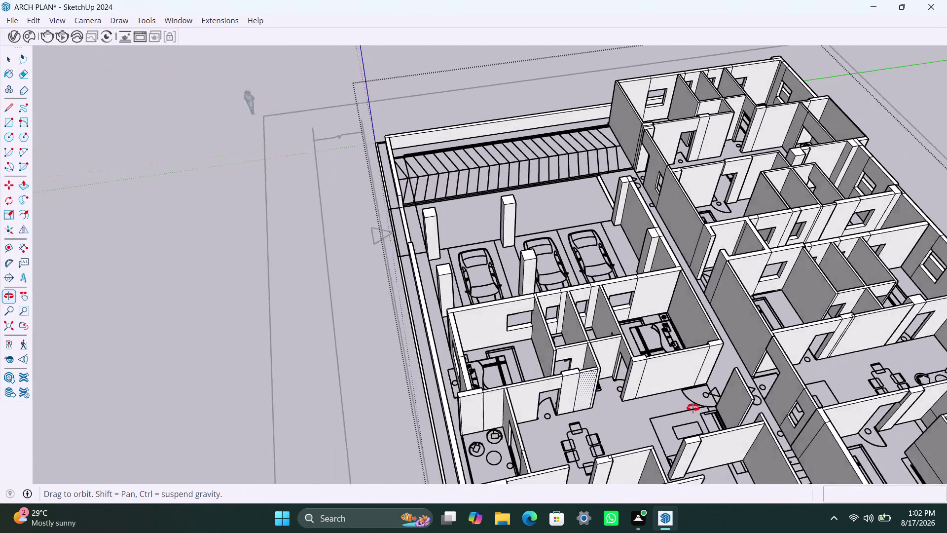
middle_drag(684, 409, 702, 402)
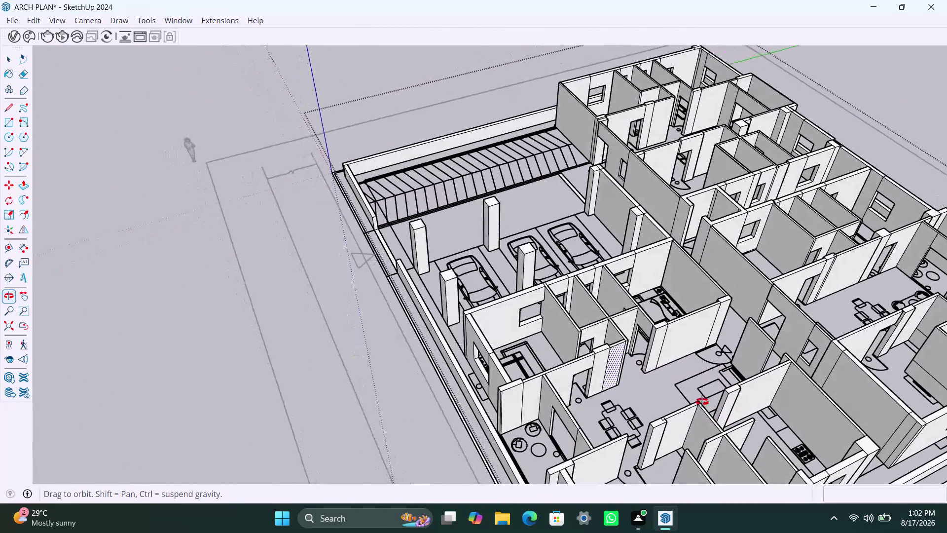
middle_drag(702, 401, 616, 403)
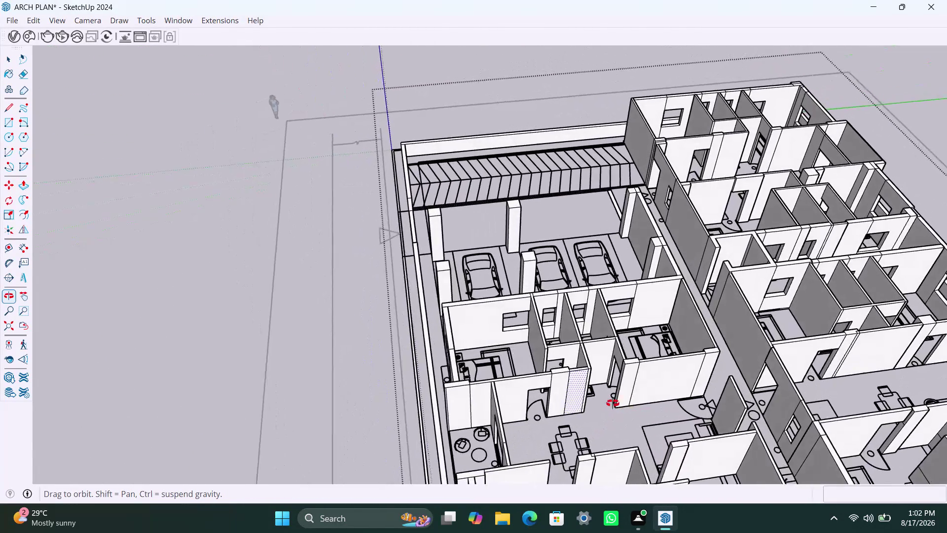
middle_drag(616, 403, 362, 403)
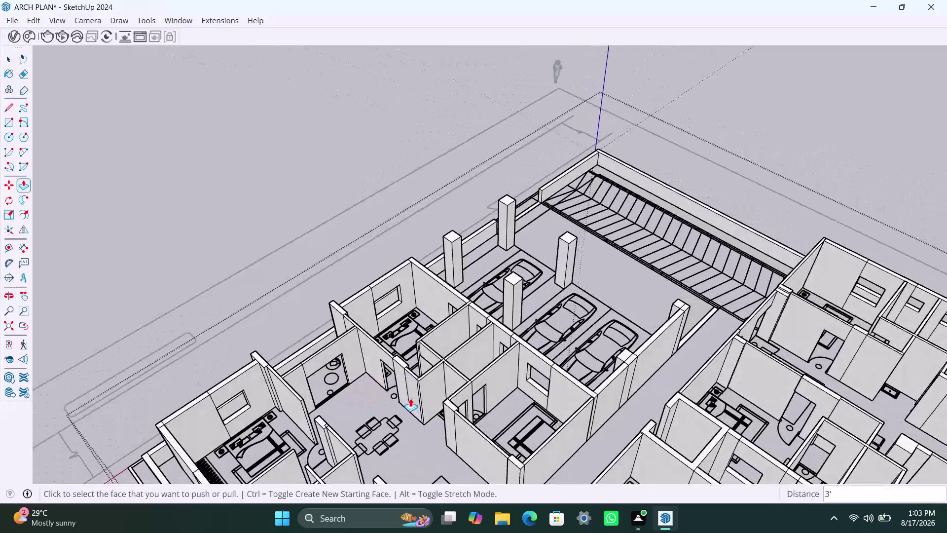
scroll(down, 3)
middle_drag(490, 412, 360, 425)
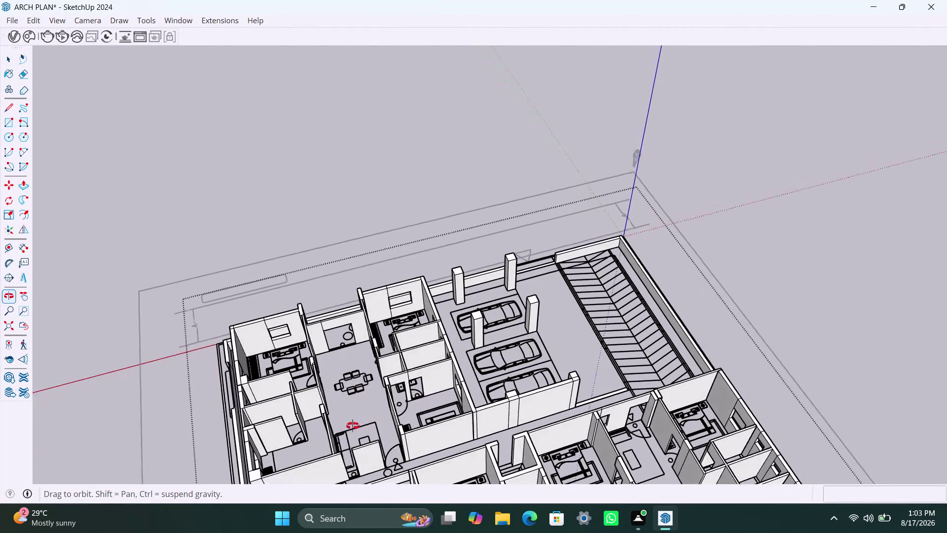
middle_drag(360, 425, 337, 426)
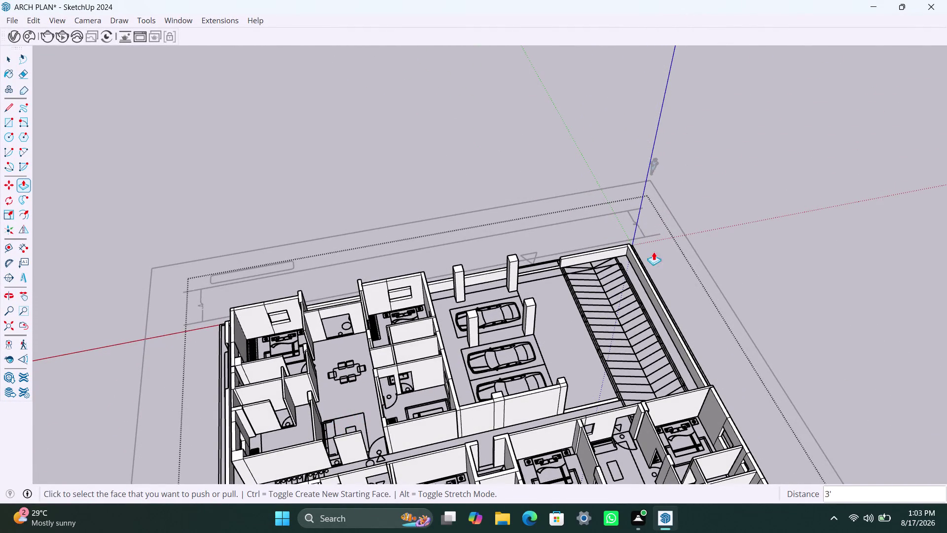
scroll(down, 3)
middle_drag(386, 401, 264, 426)
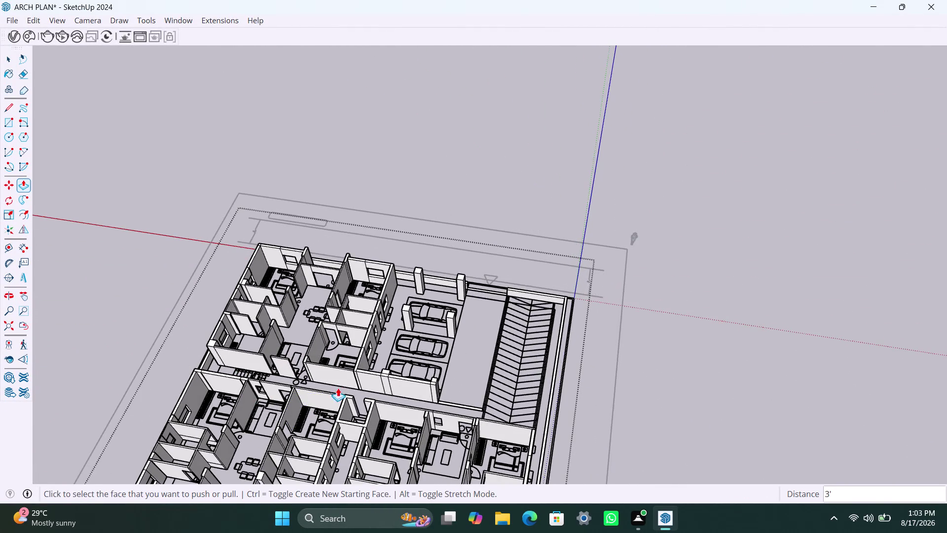
scroll(up, 3)
middle_drag(281, 378, 325, 395)
scroll(up, 3)
middle_drag(352, 438, 295, 437)
key(space)
scroll(up, 3)
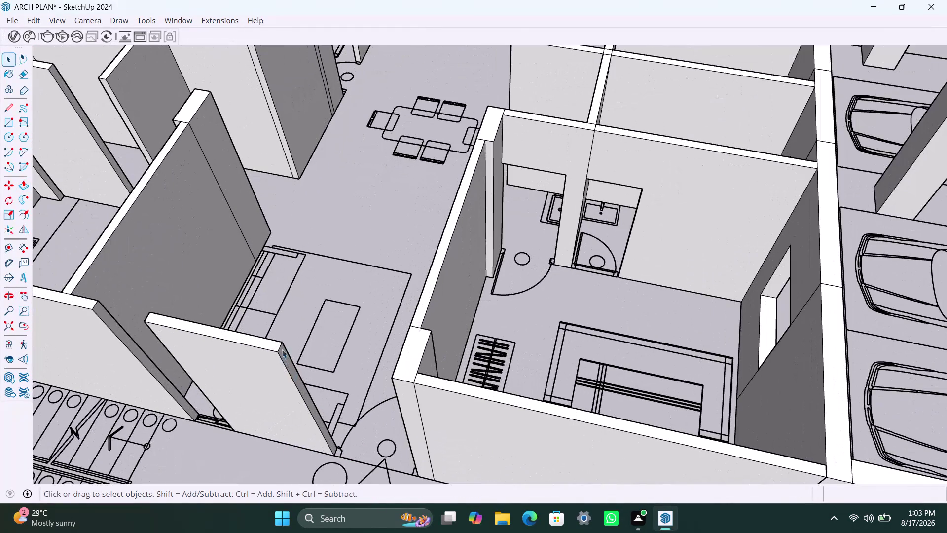
Copy the partition's end edge 3' down to split its end face.
click(280, 347)
key(m)
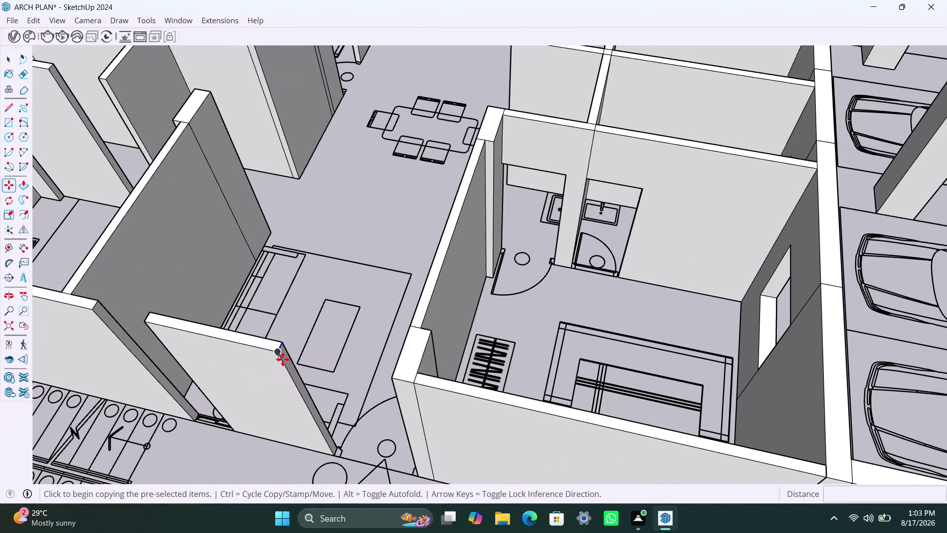
click(277, 357)
text(3)
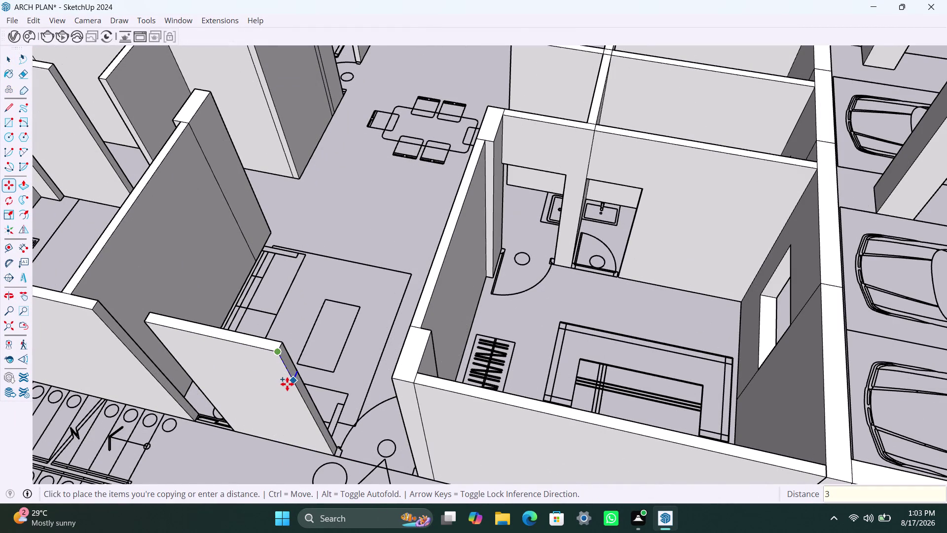
text(')
key(Return)
key(space)
click(292, 372)
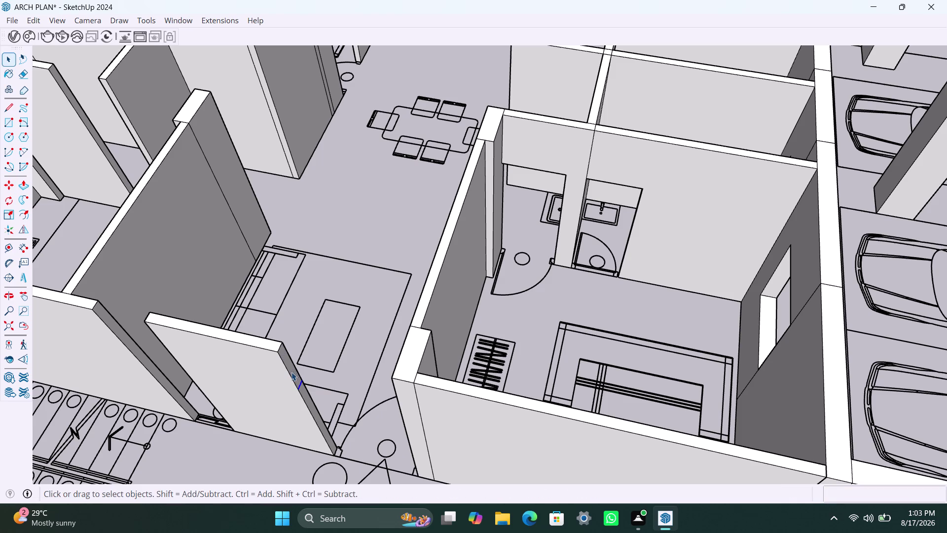
Try pulling the upper wall-end face outward, cancel, then select its top edge and save.
key(p)
click(300, 367)
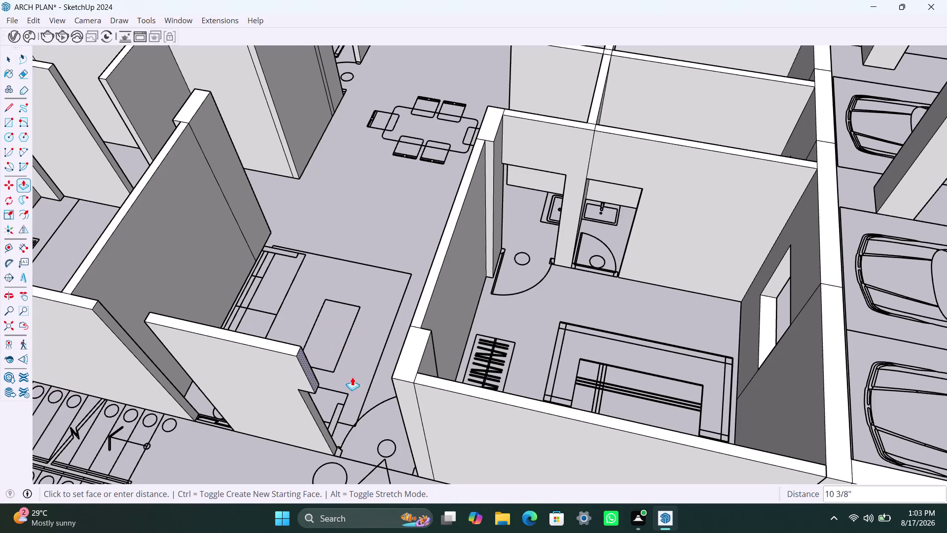
click(398, 394)
scroll(down, 3)
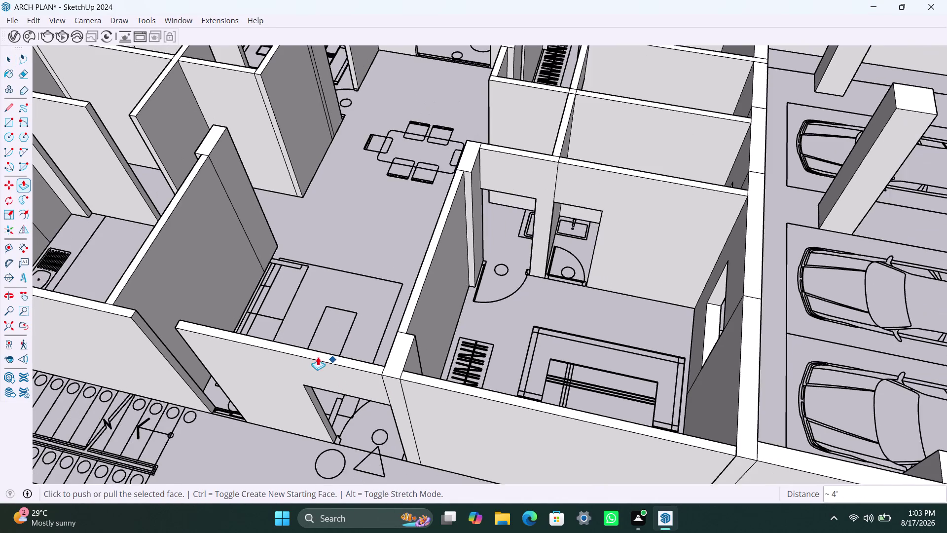
scroll(down, 3)
middle_drag(263, 378, 458, 379)
scroll(up, 3)
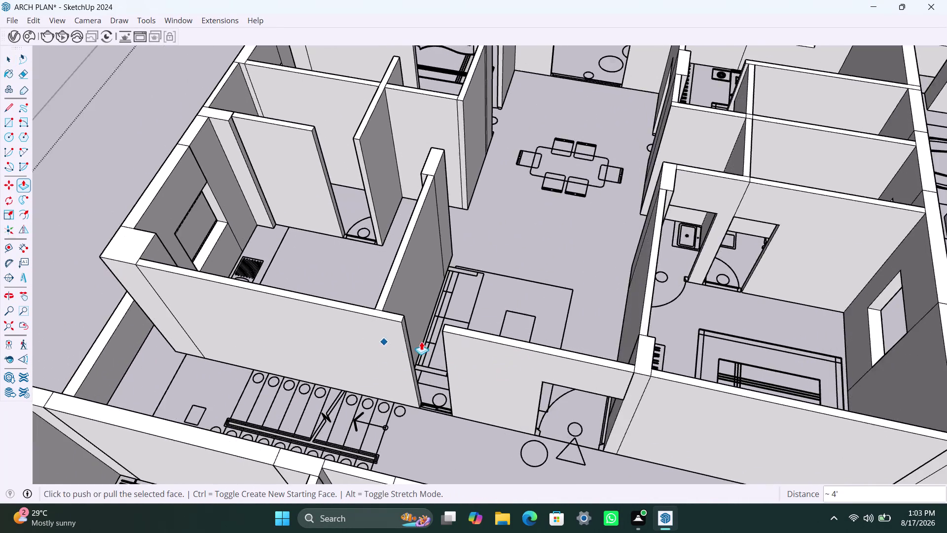
scroll(up, 3)
key(space)
click(393, 309)
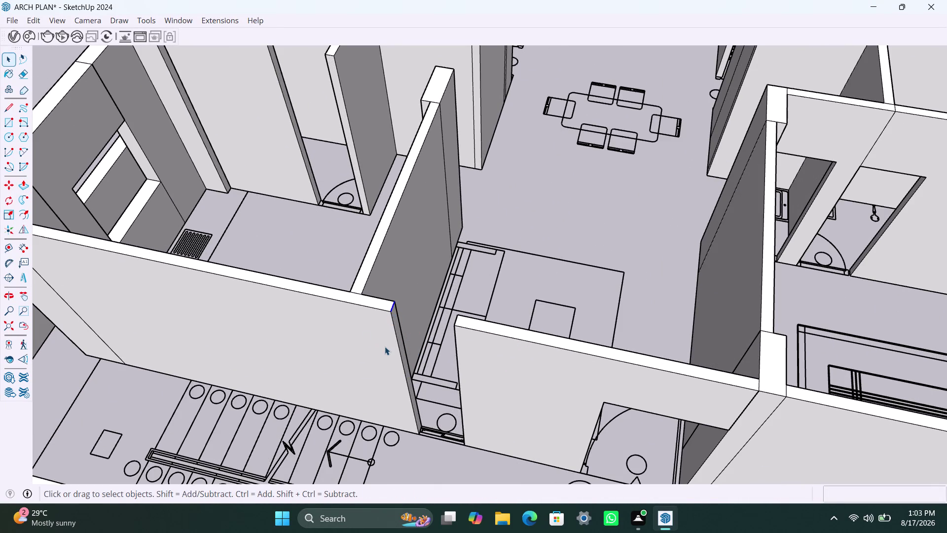
key(ctrl+s)
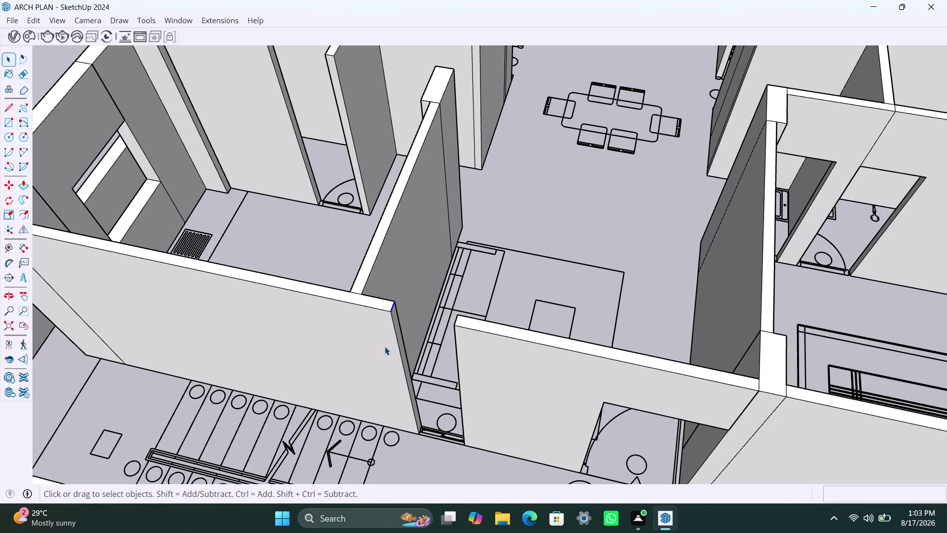
Copy the wall end's top edge down 3', then again 4', to divide the end face.
key(m)
click(391, 311)
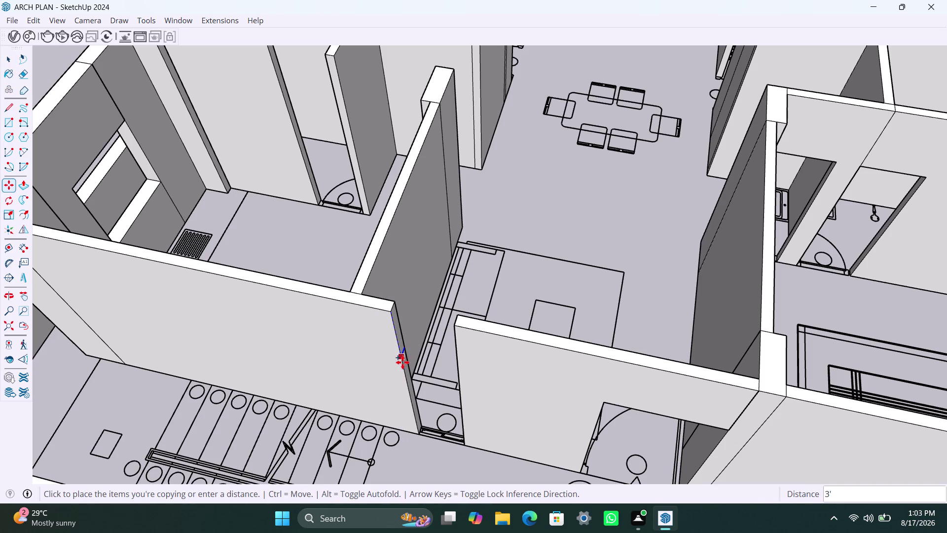
text(3')
key(Return)
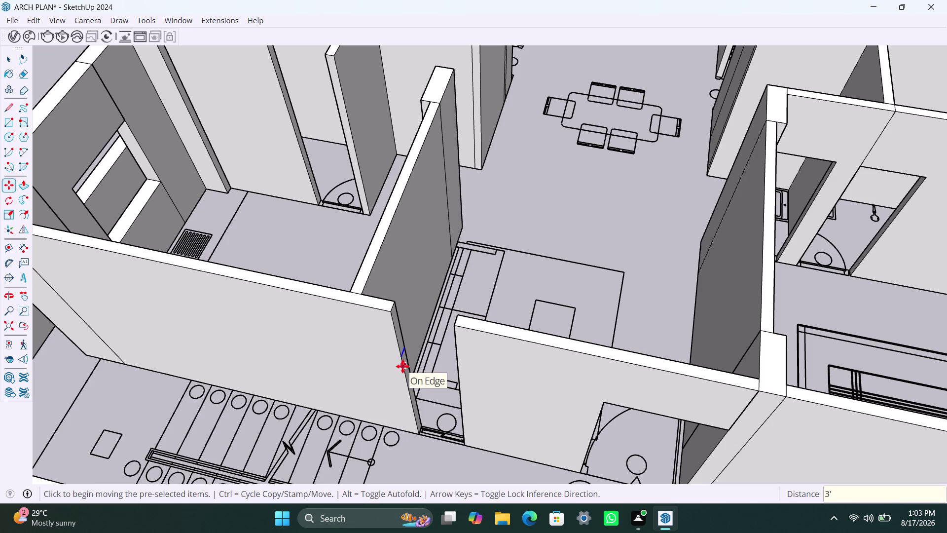
key(m)
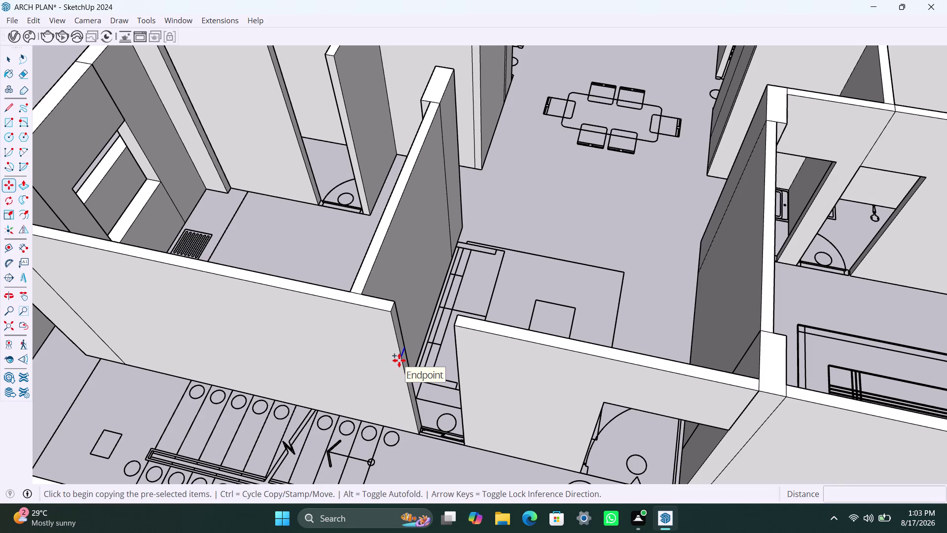
click(399, 360)
text(4')
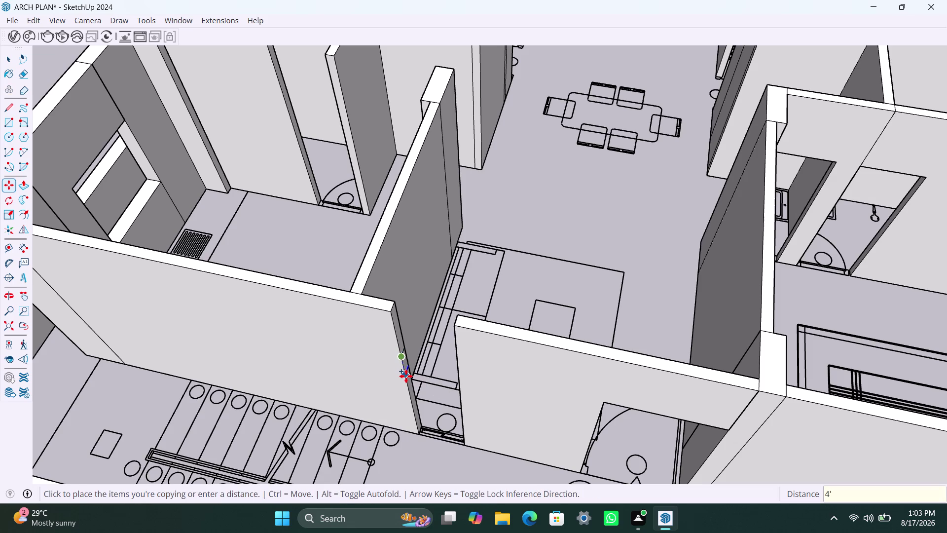
key(Return)
key(space)
click(396, 331)
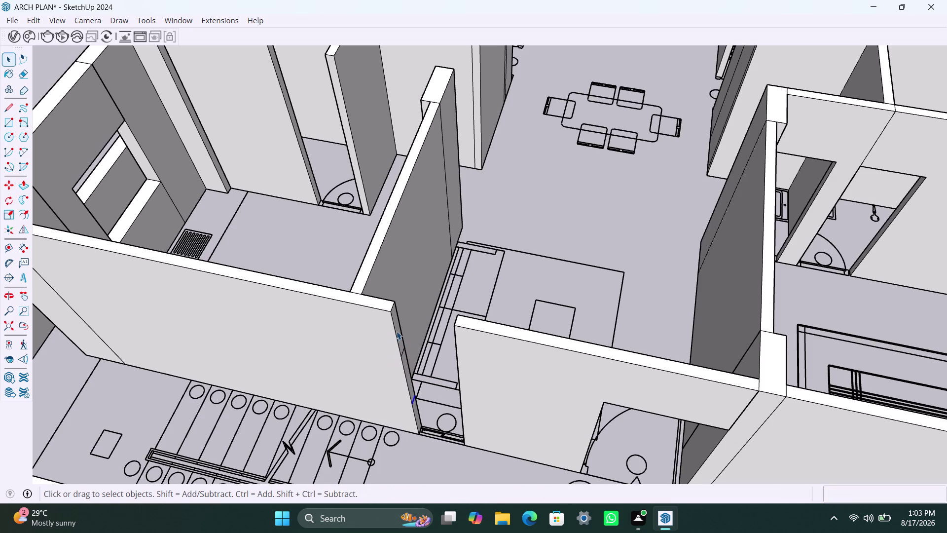
Pull the narrow wall-end strip across the gap to the next wall.
scroll(down, 3)
scroll(up, 3)
scroll(up, 3)
click(398, 328)
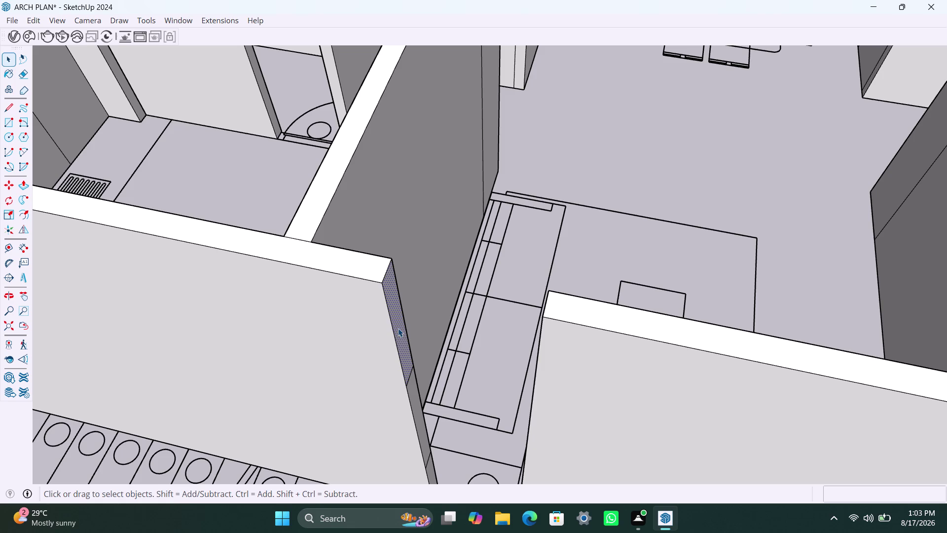
key(p)
click(398, 328)
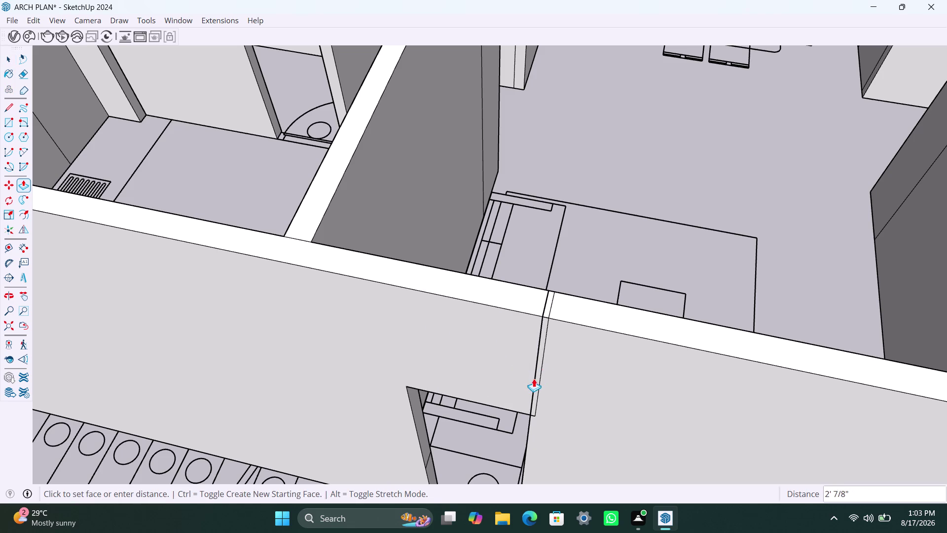
click(531, 381)
Extend the lower wall section out and repeat the extrusion on the upper face.
scroll(down, 3)
scroll(up, 3)
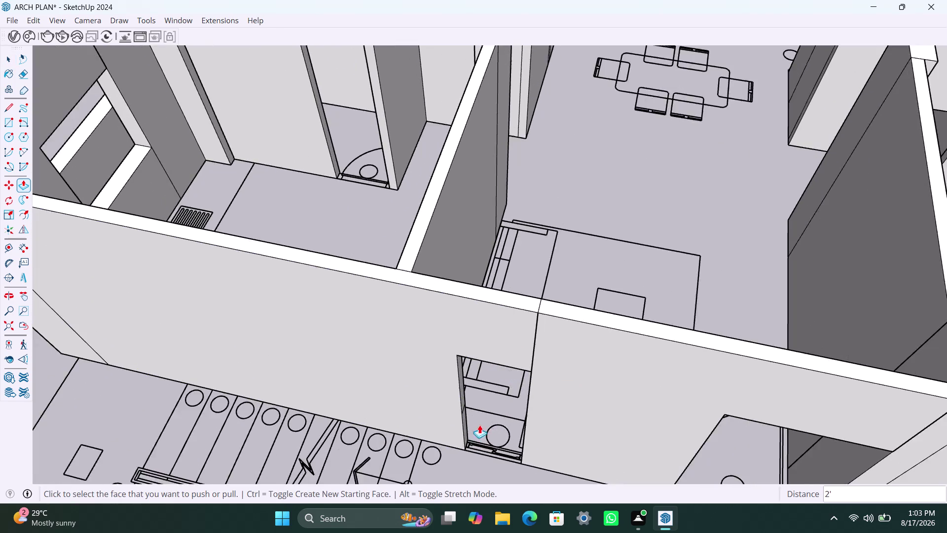
scroll(up, 3)
click(457, 426)
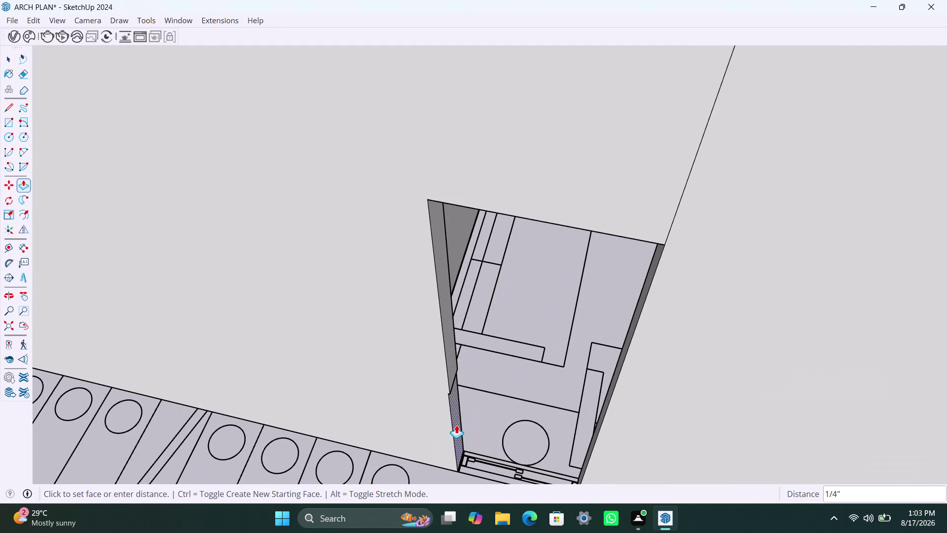
key(ctrl+z)
click(456, 424)
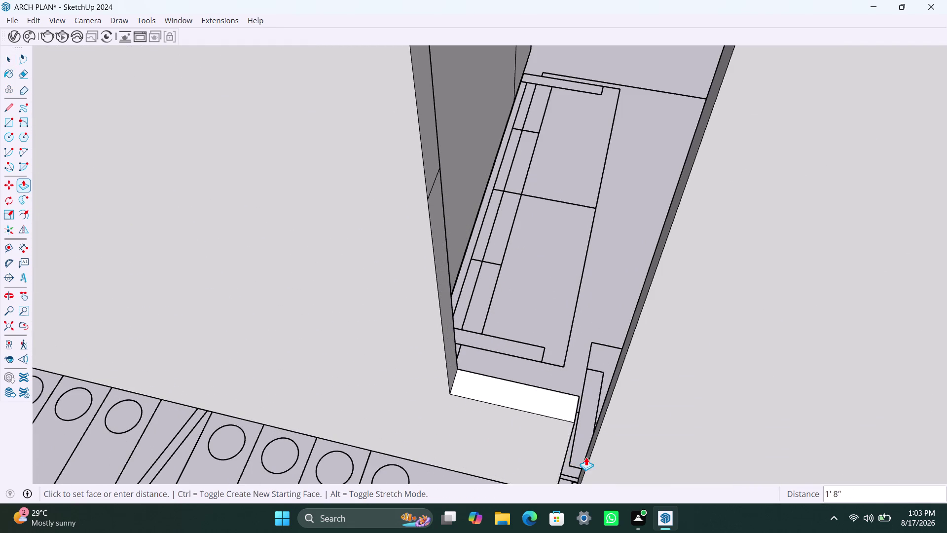
click(590, 462)
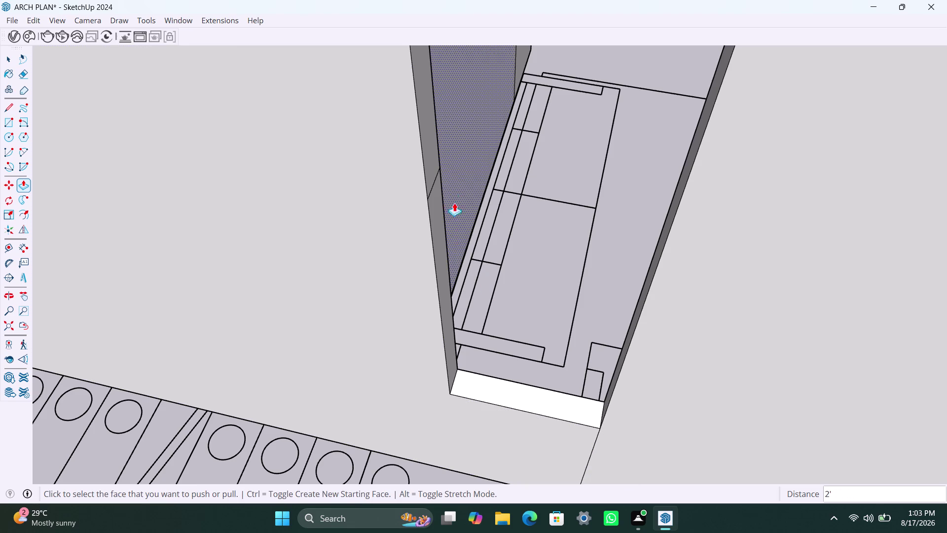
double_click(438, 166)
scroll(down, 3)
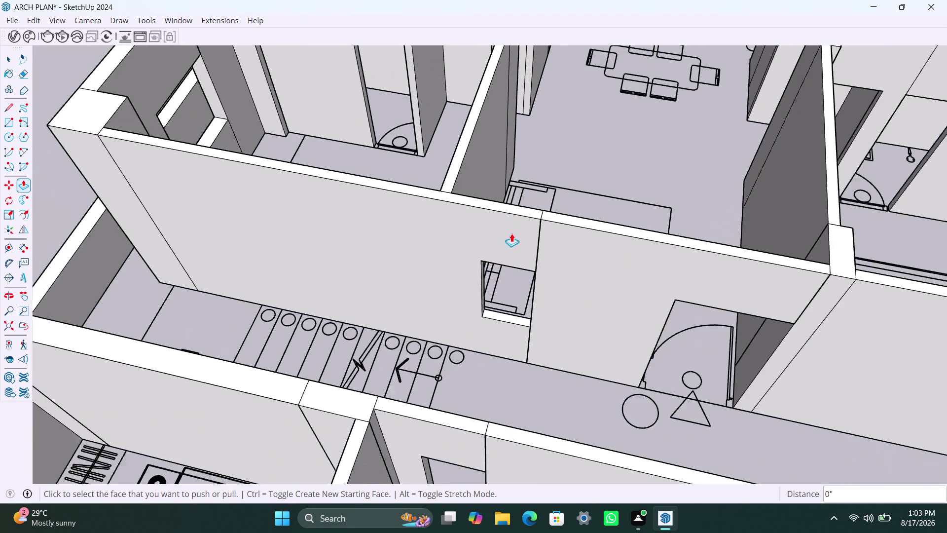
scroll(down, 3)
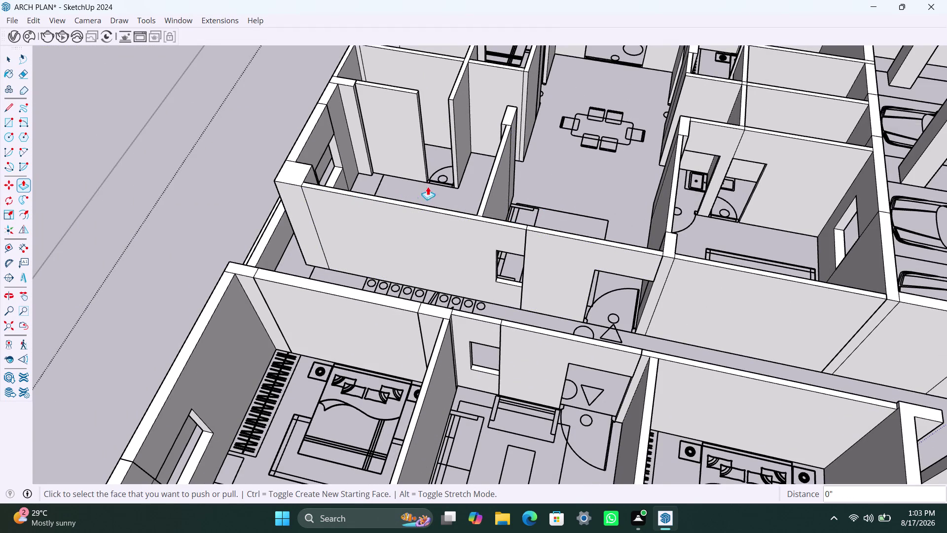
middle_drag(435, 170, 483, 341)
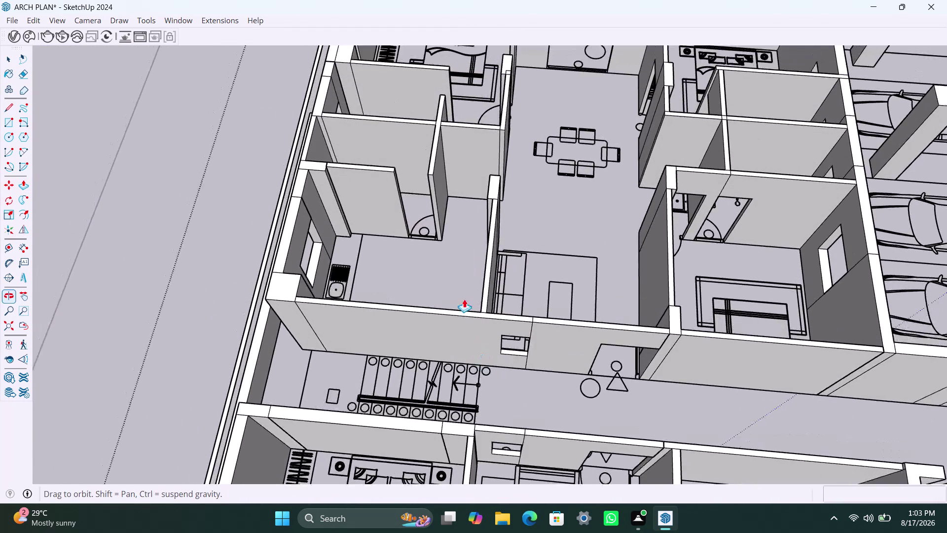
scroll(up, 3)
scroll(up, 3)
Copy the top edge of the short wall end by the doorway 3' down.
middle_drag(408, 249, 378, 267)
key(space)
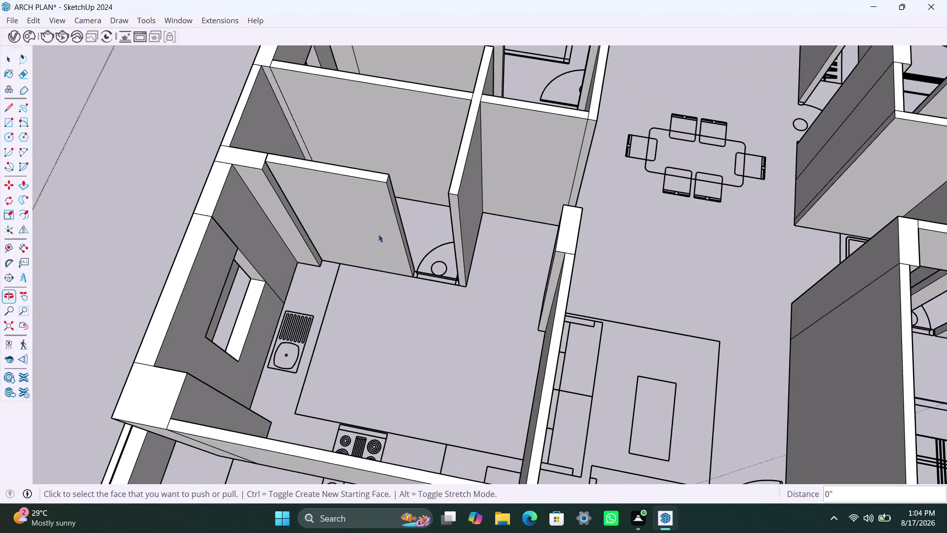
scroll(up, 3)
middle_drag(410, 225, 371, 227)
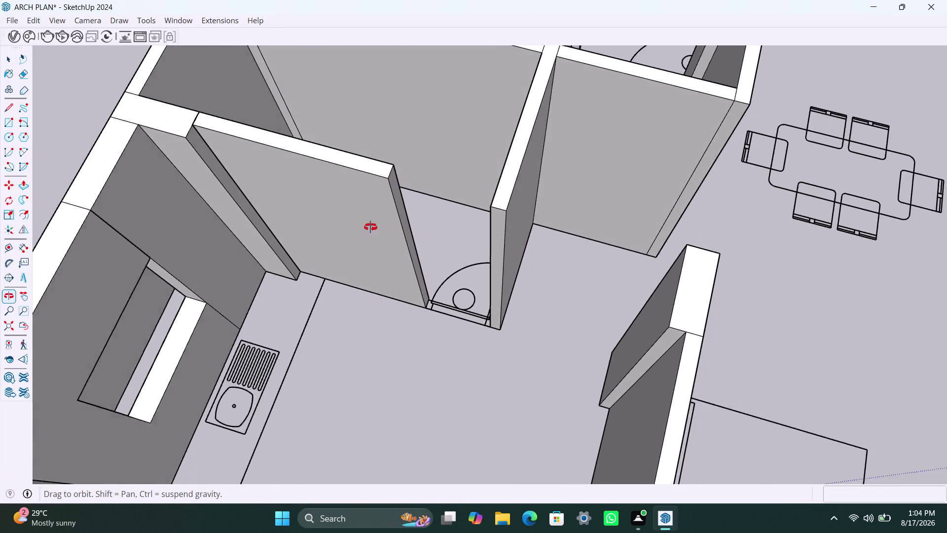
middle_drag(371, 227, 370, 227)
scroll(up, 3)
click(385, 166)
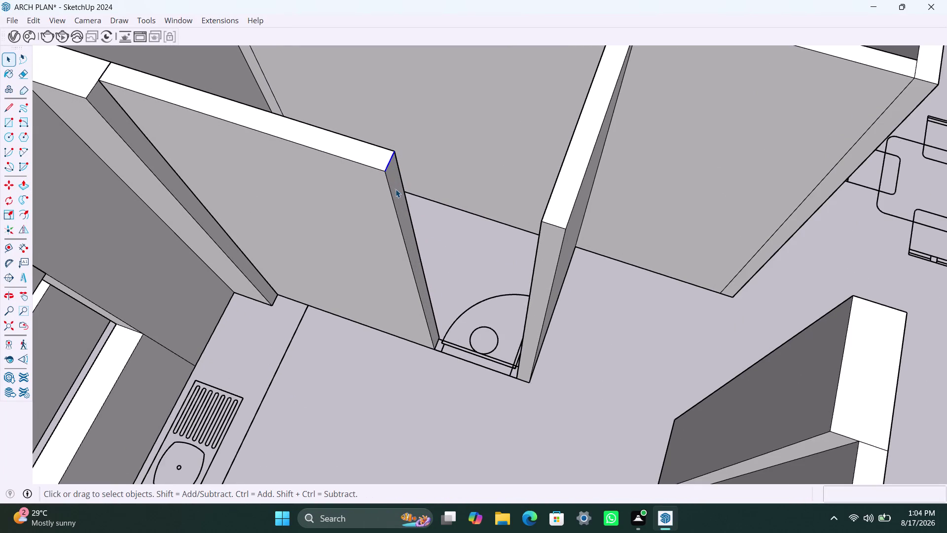
drag(396, 189, 396, 196)
key(m)
click(388, 172)
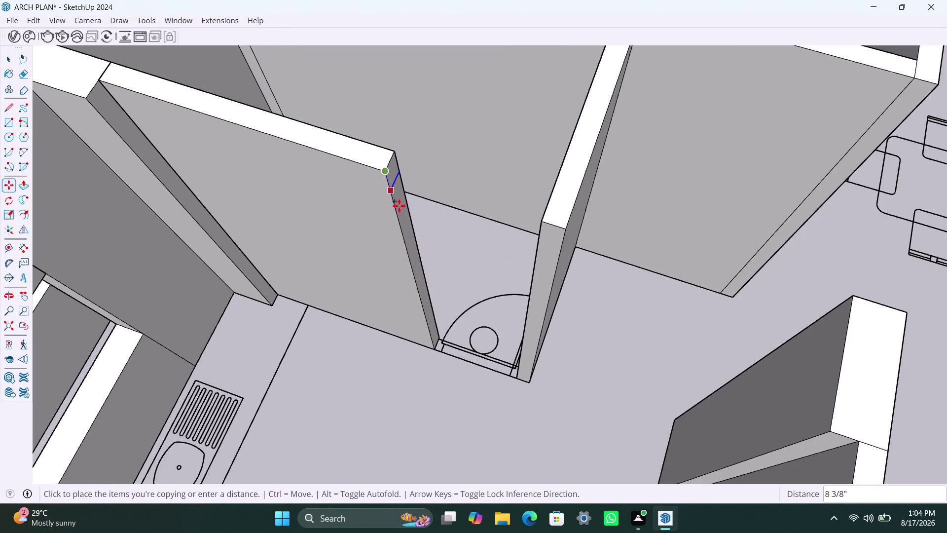
click(400, 206)
text(3')
key(Return)
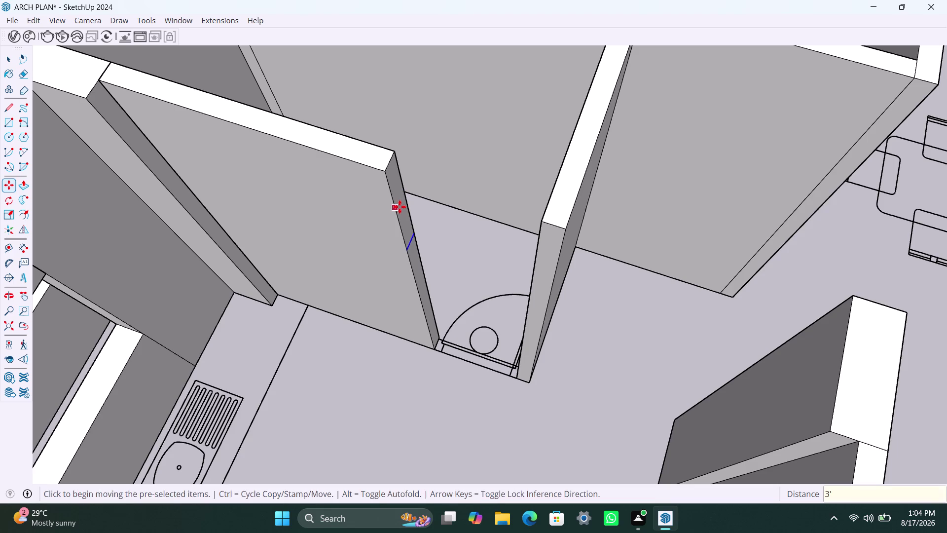
Pull that wall end's upper part across to the opposite wall, forming a header.
key(space)
click(400, 205)
key(p)
click(400, 205)
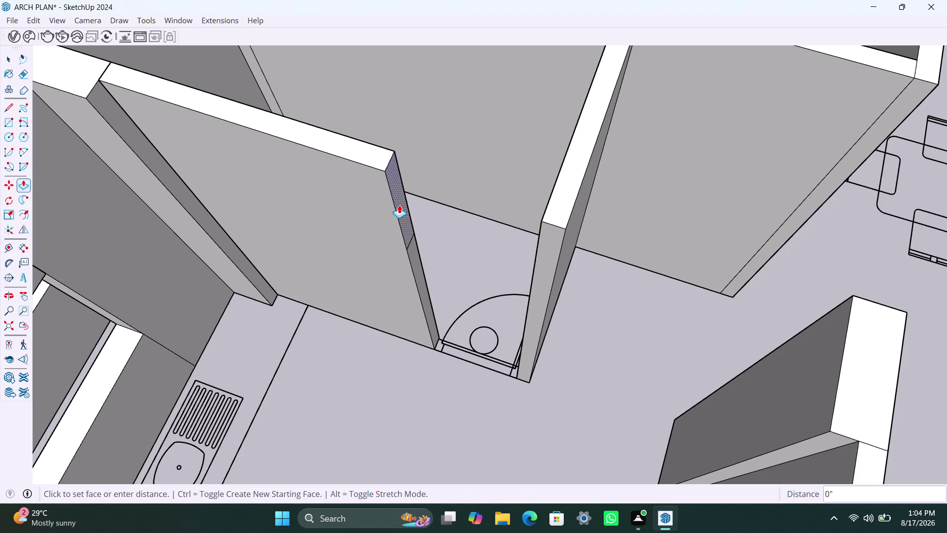
click(399, 205)
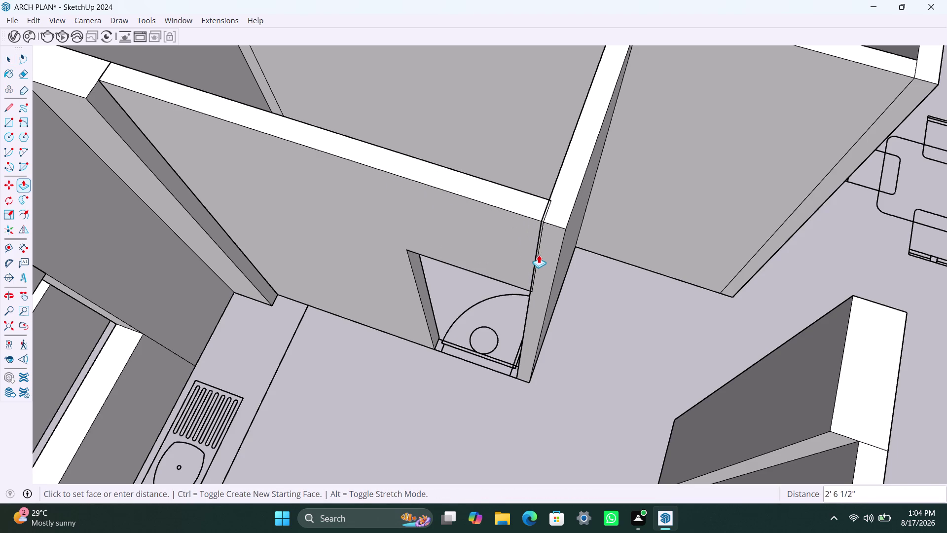
click(537, 258)
scroll(down, 3)
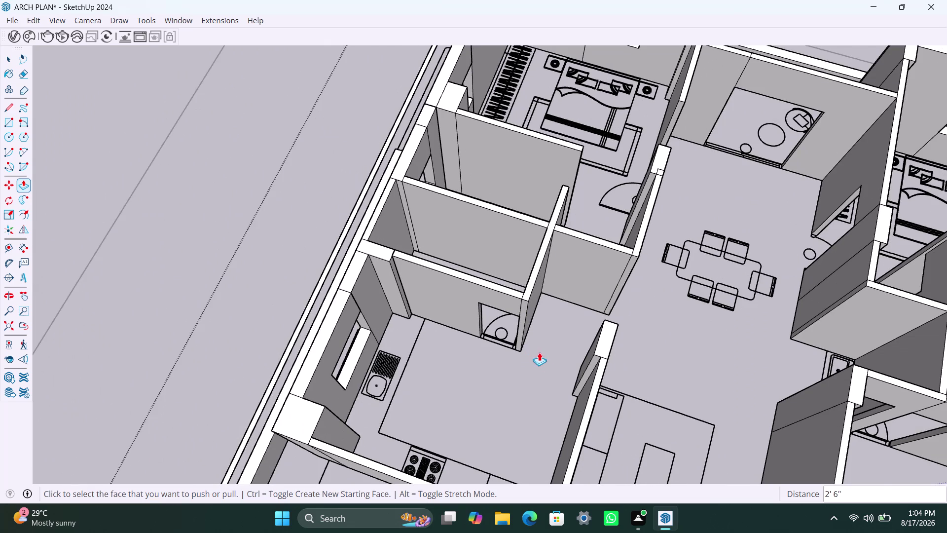
Orbit over to a close view of the neighbouring apartment's bathroom doorway wall end.
scroll(down, 3)
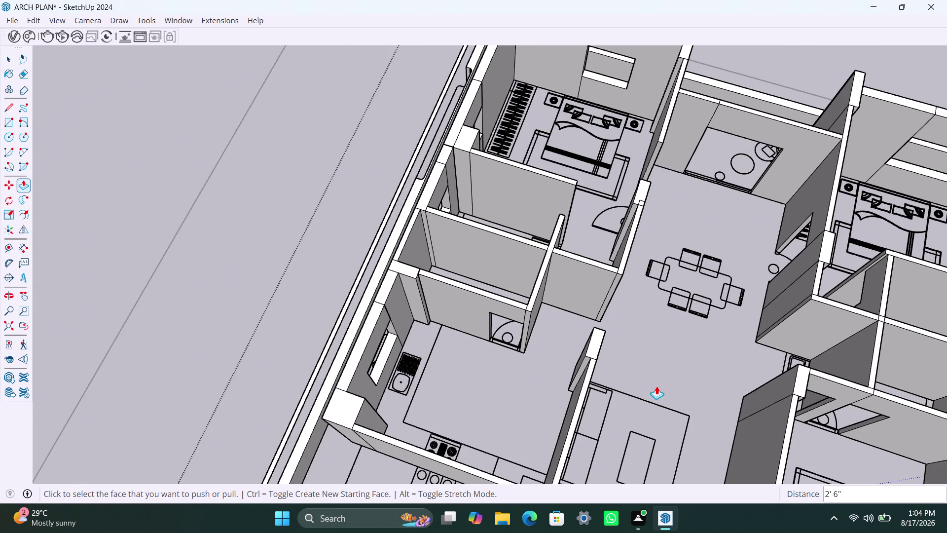
middle_drag(656, 386, 484, 247)
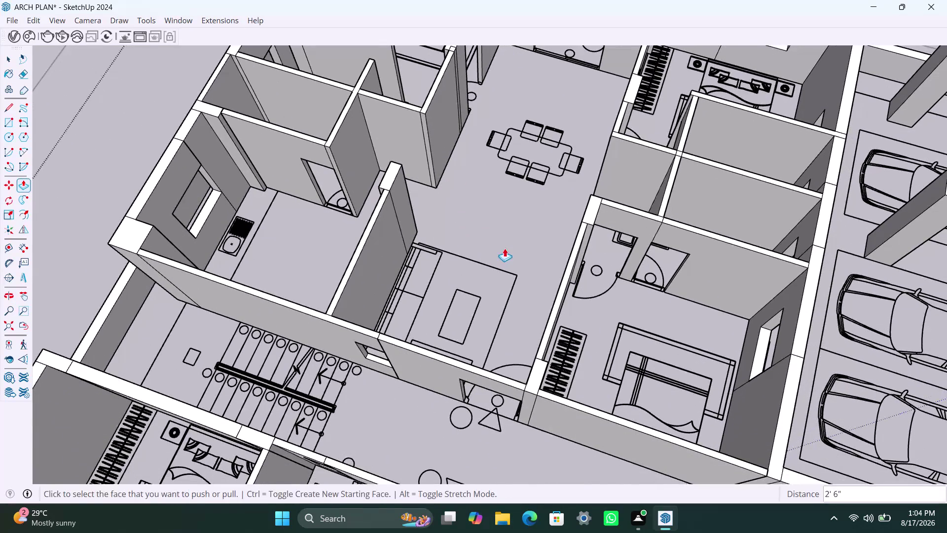
middle_drag(505, 248, 466, 398)
middle_drag(487, 297, 409, 346)
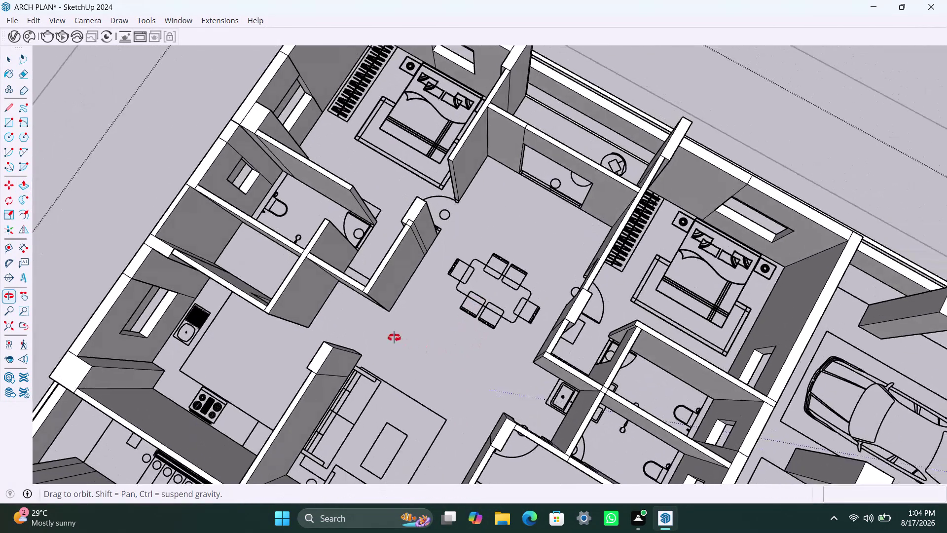
middle_drag(408, 346, 294, 317)
scroll(down, 3)
middle_drag(532, 269, 307, 284)
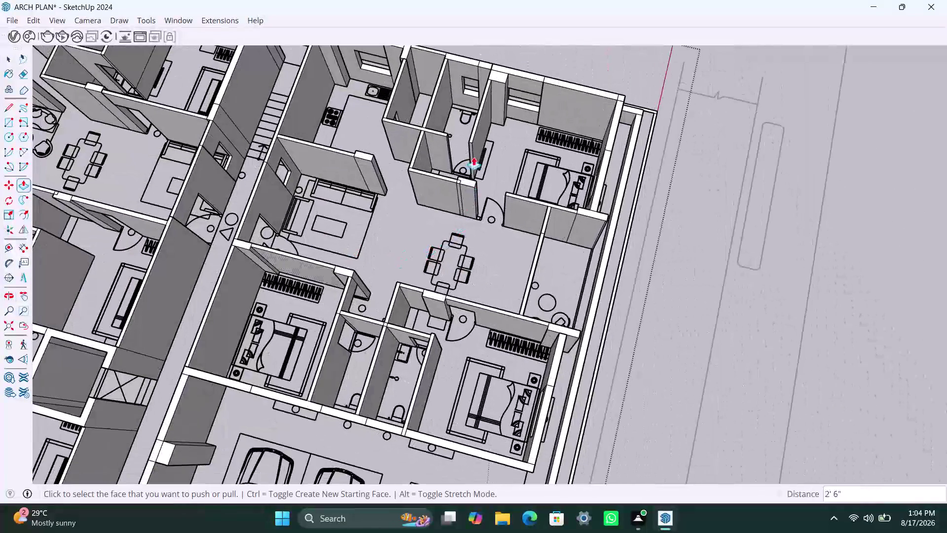
scroll(up, 3)
middle_drag(459, 169, 370, 182)
scroll(up, 3)
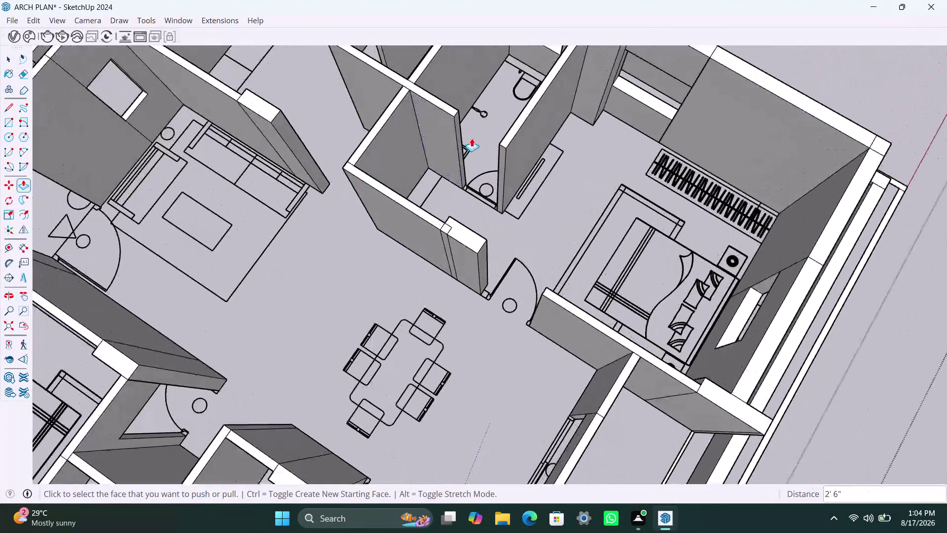
middle_drag(466, 144, 464, 212)
scroll(up, 3)
middle_drag(463, 223, 426, 227)
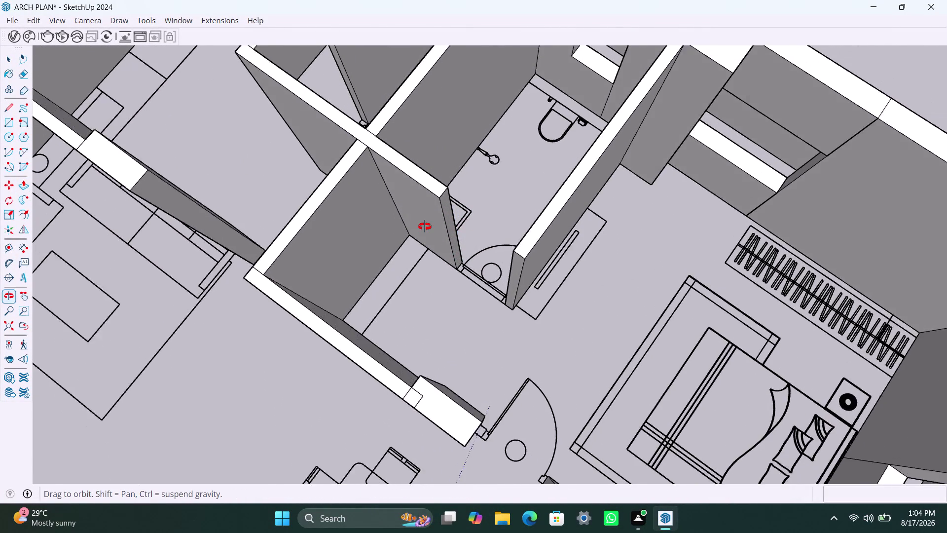
middle_drag(426, 227, 419, 214)
Copy the wall end's top edge 3' down with Move to split off a strip.
key(space)
click(444, 171)
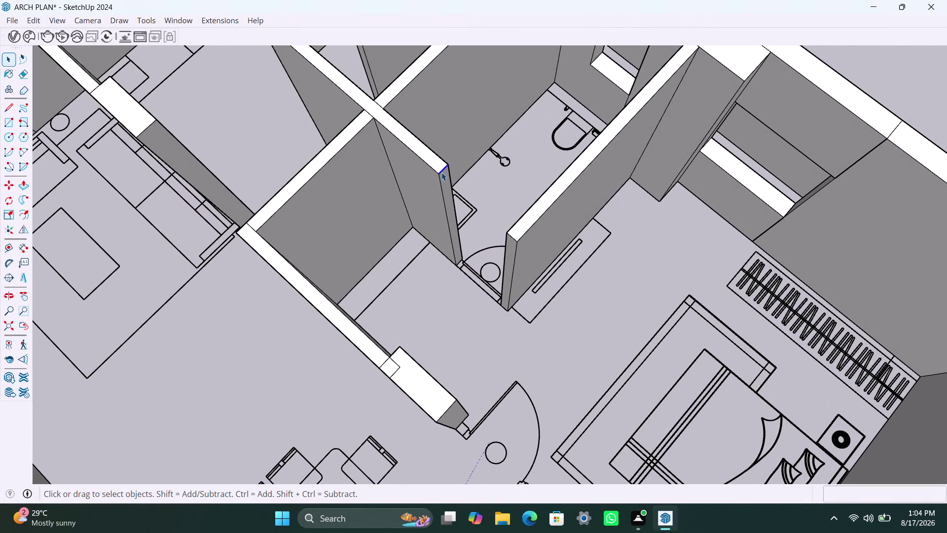
key(m)
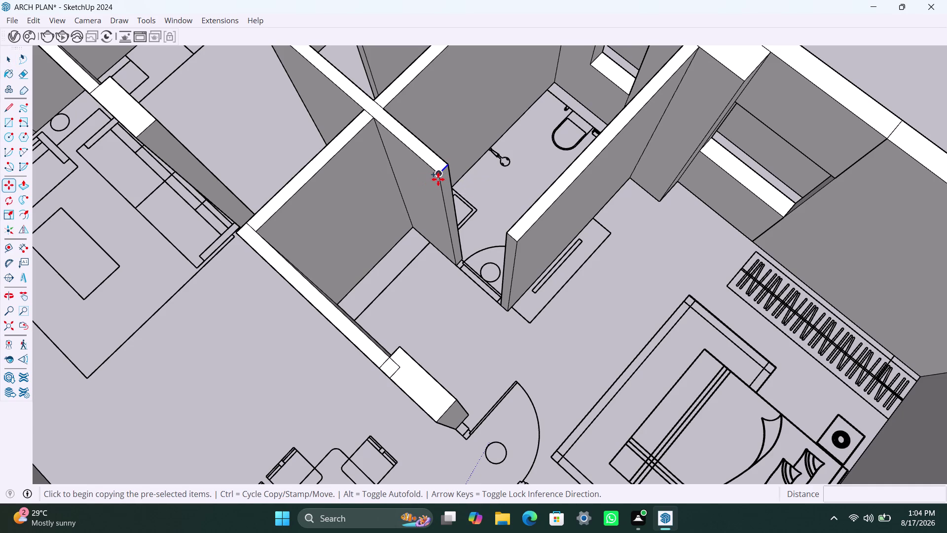
click(438, 179)
key(3)
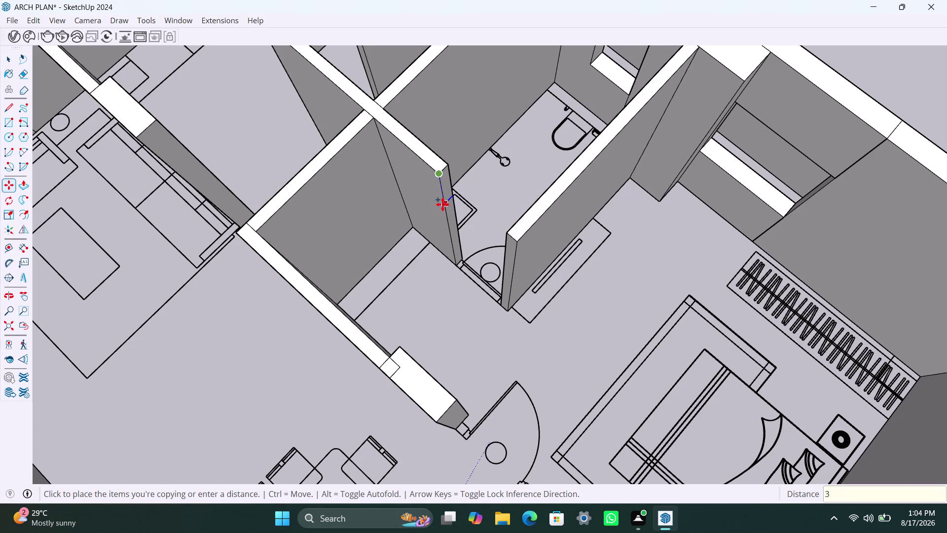
key(apostrophe)
key(Return)
key(space)
Push/Pull the upper strip about 2' 6" to the facing wall, forming the header.
click(449, 193)
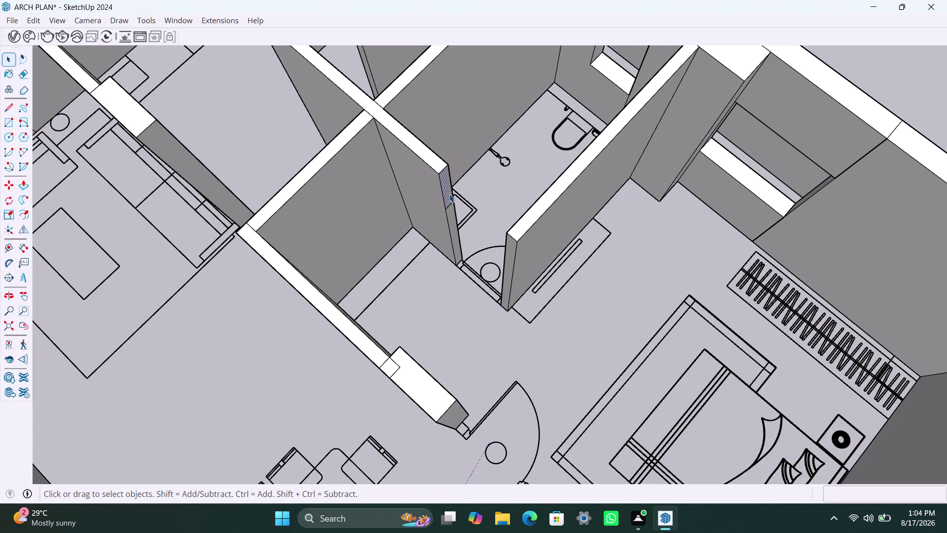
key(p)
click(449, 194)
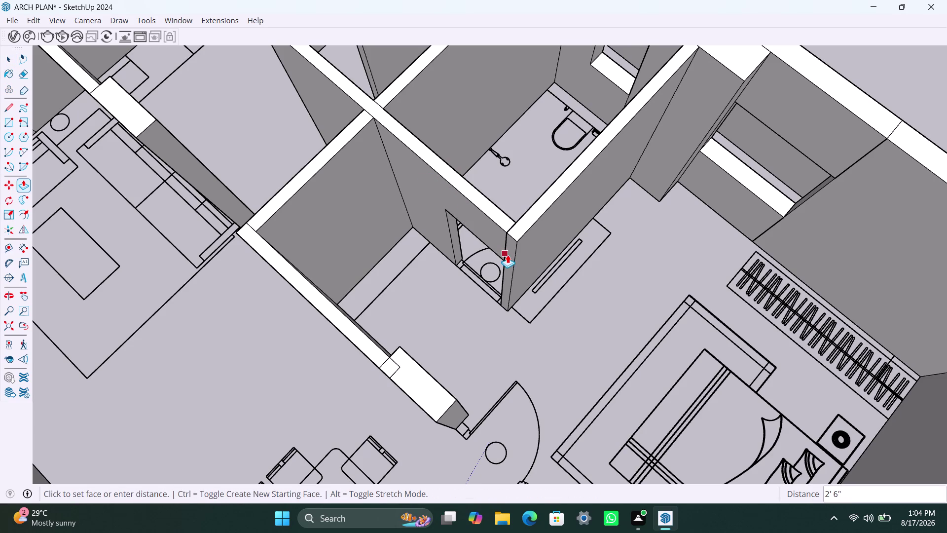
click(507, 255)
scroll(down, 3)
middle_drag(497, 445, 588, 355)
Copy the bedroom wall end's top edge 3' down to mark the header.
scroll(up, 3)
middle_drag(555, 428, 653, 418)
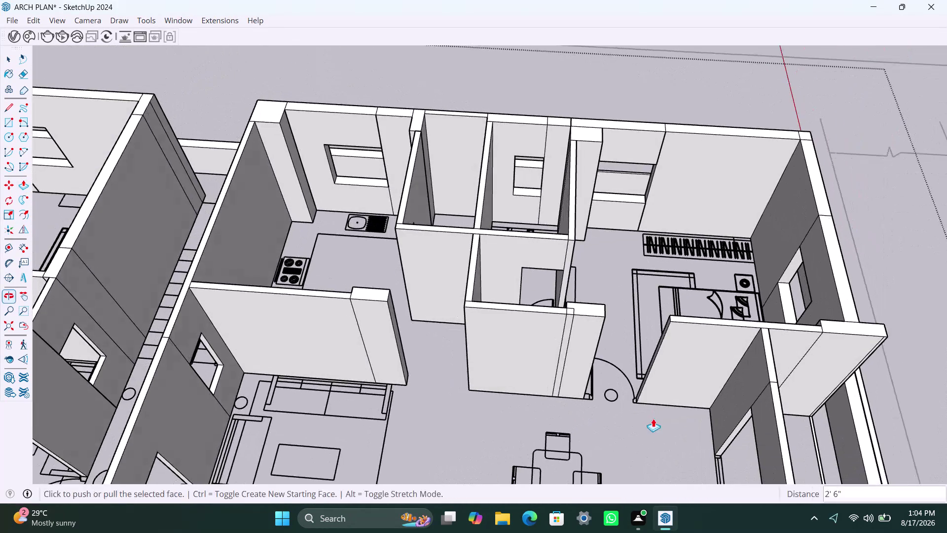
middle_drag(598, 410, 669, 428)
scroll(up, 3)
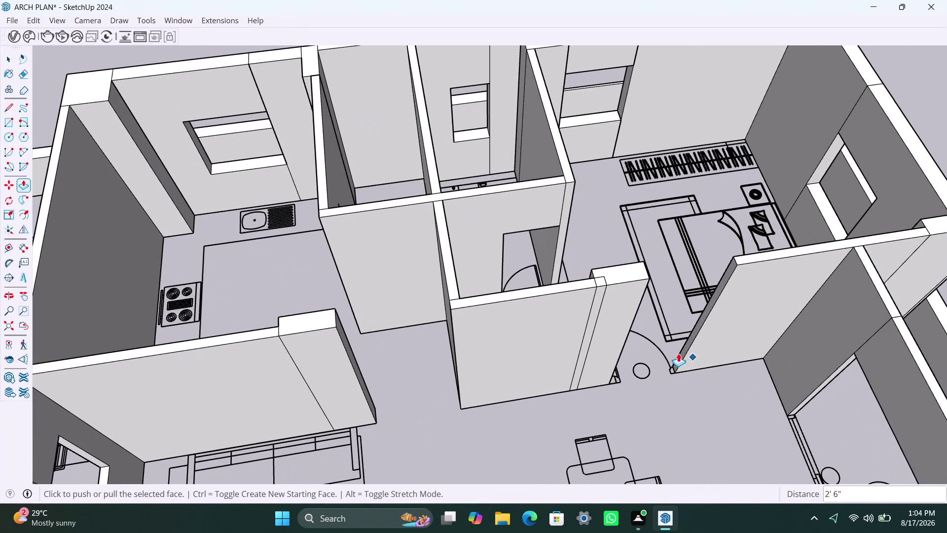
key(space)
scroll(up, 3)
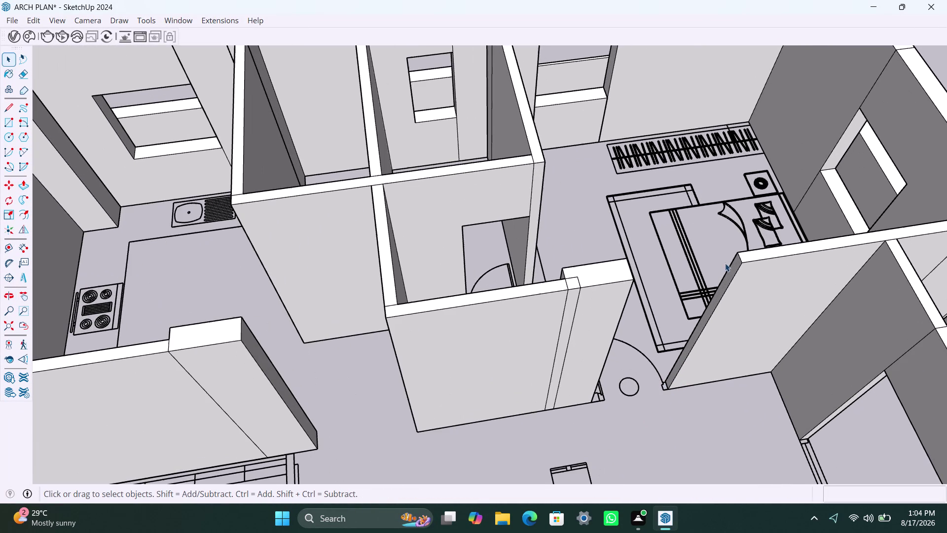
scroll(up, 3)
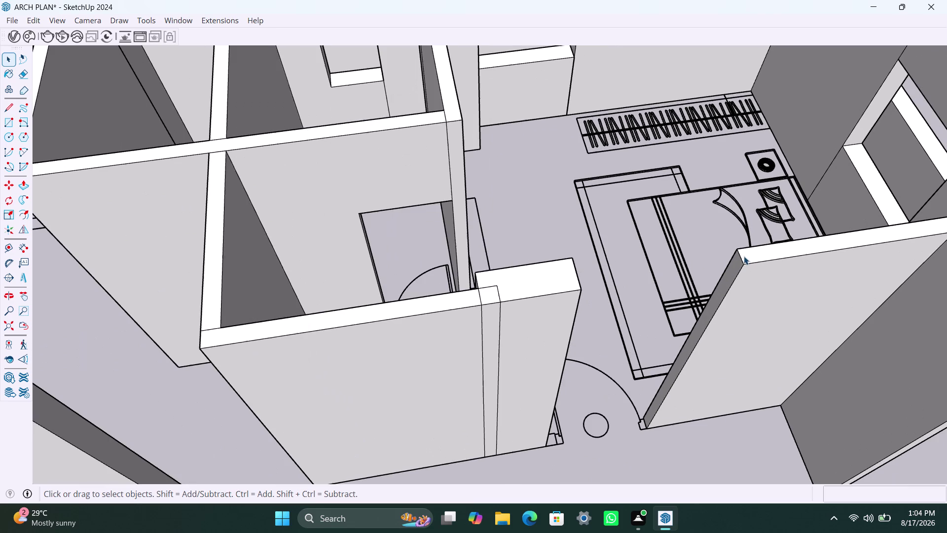
click(743, 261)
key(m)
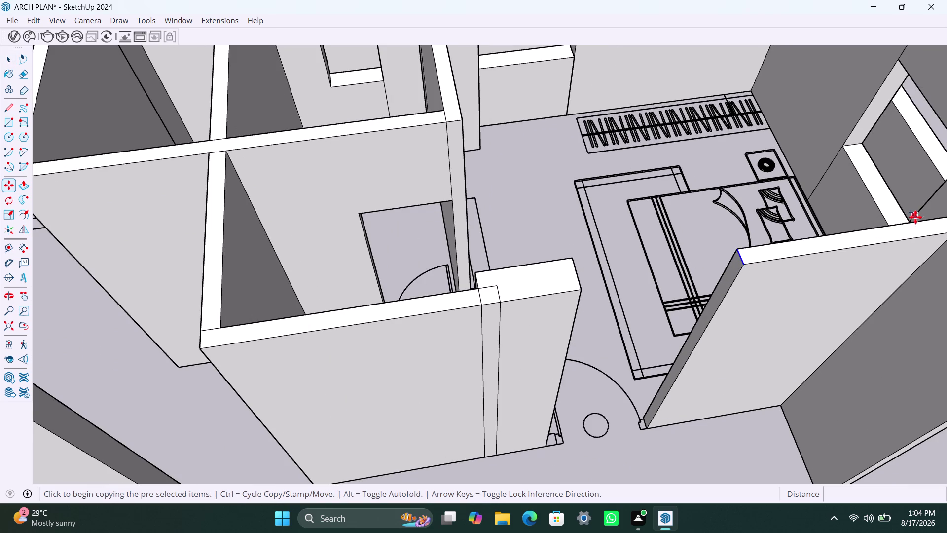
click(749, 271)
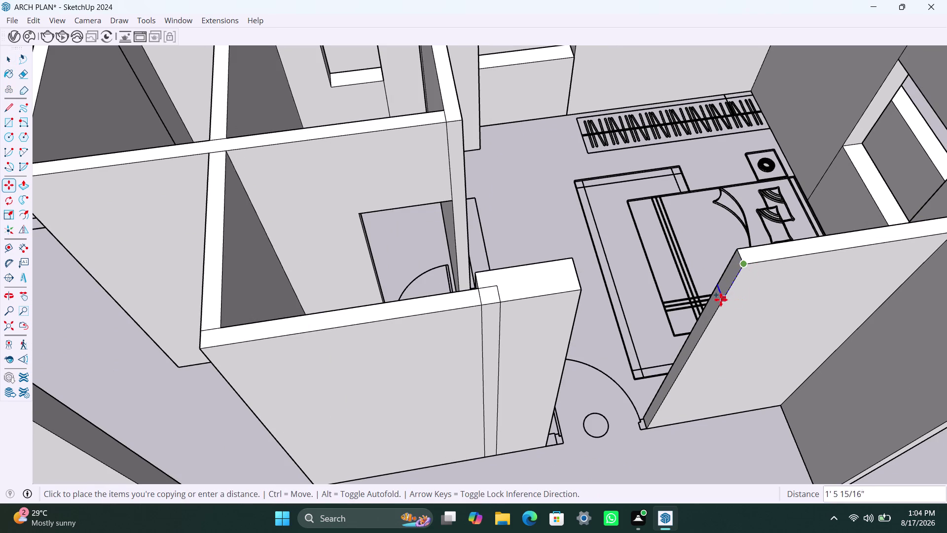
text(3')
key(Return)
Push/Pull the upper face about 3' 4 1/2" to the facing wall.
key(space)
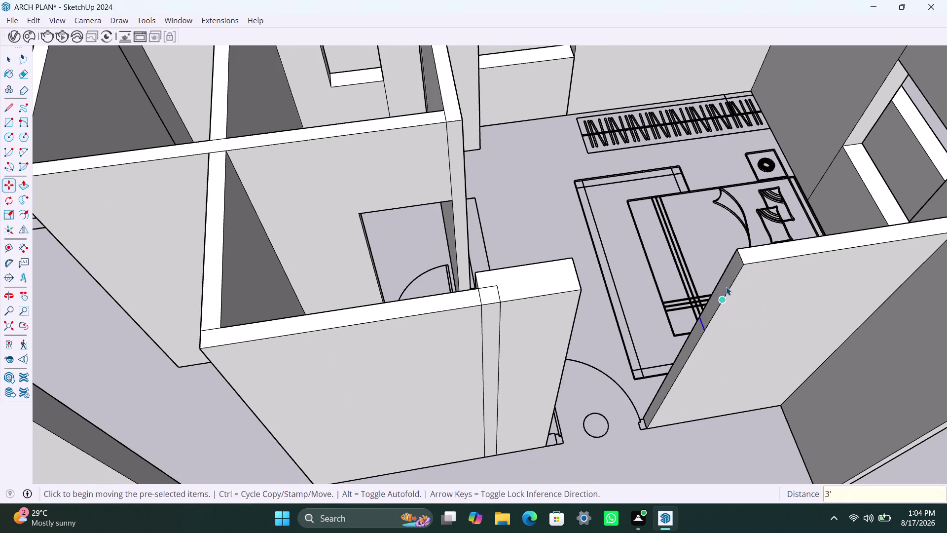
click(726, 287)
key(p)
click(726, 287)
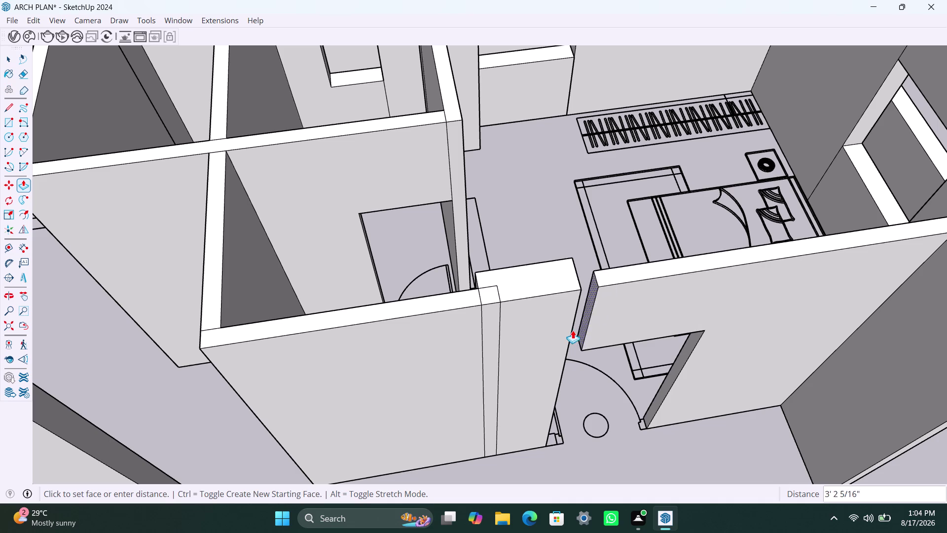
click(573, 330)
scroll(down, 3)
scroll(down, 3)
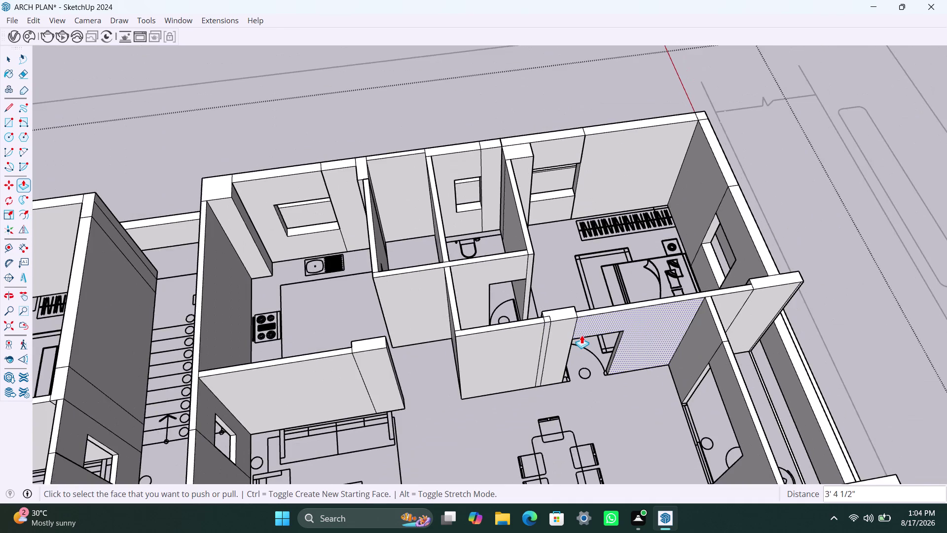
scroll(down, 3)
scroll(down, 3)
Review the whole building from above, then save the model with Ctrl+S.
middle_drag(577, 357, 581, 260)
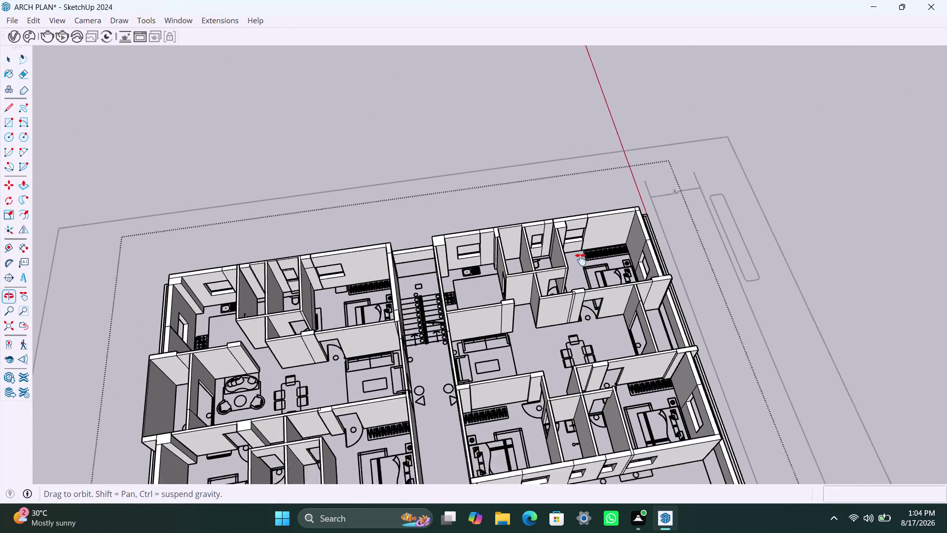
middle_drag(581, 259, 581, 210)
scroll(up, 3)
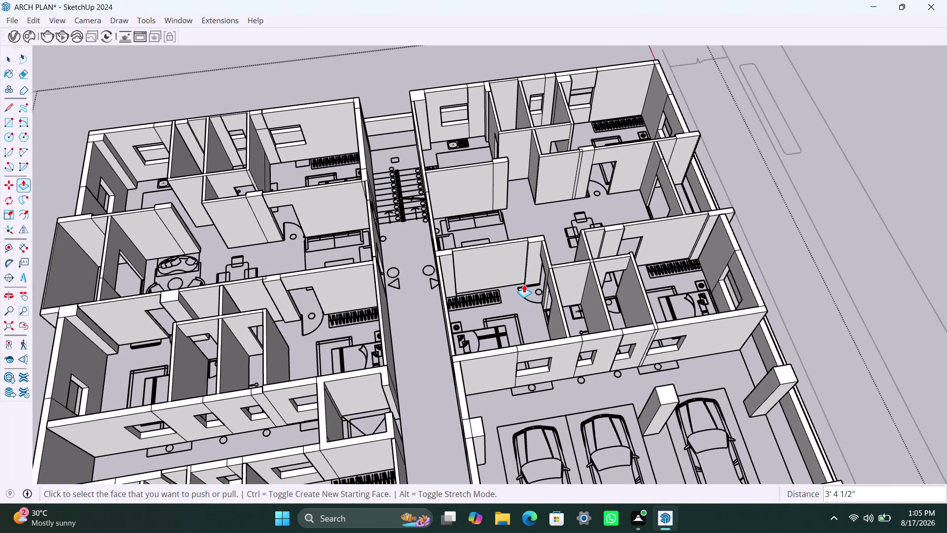
scroll(down, 3)
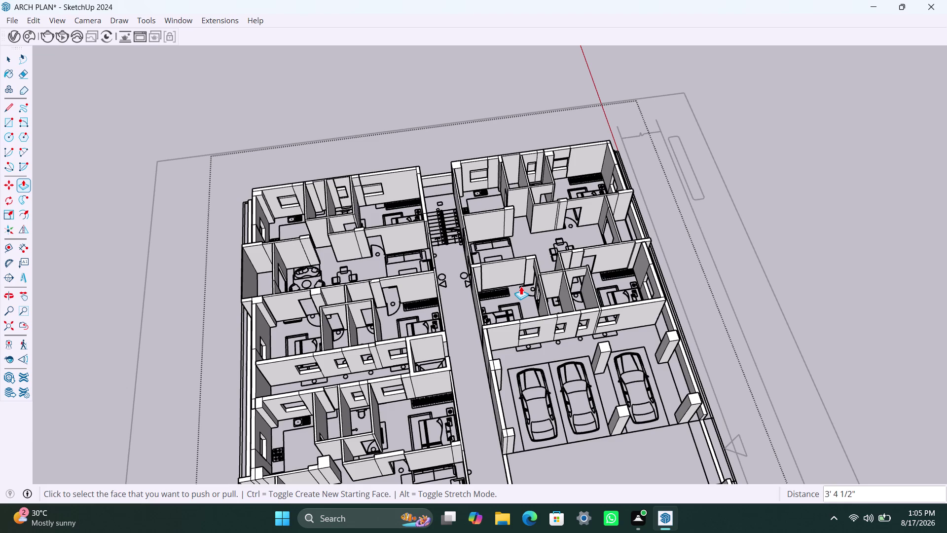
key(ctrl+s)
key(space)
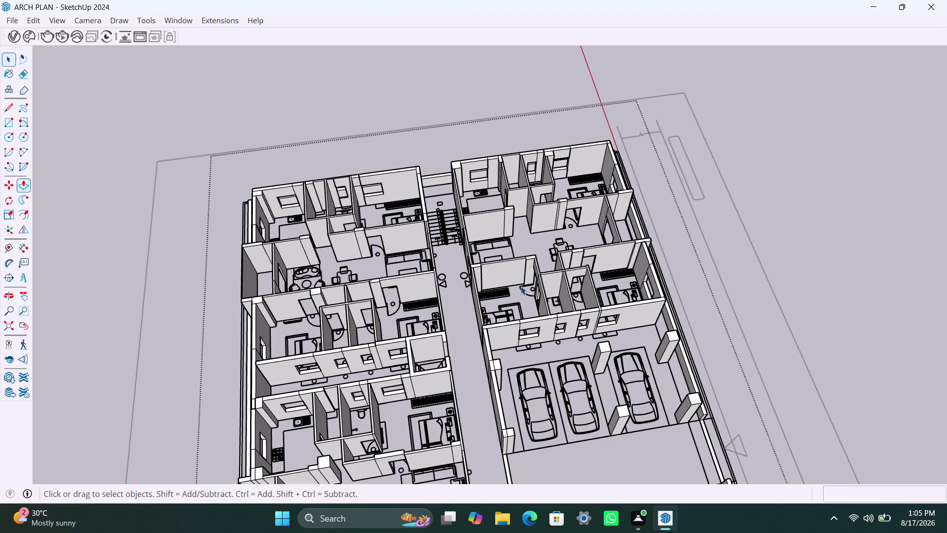
scroll(up, 3)
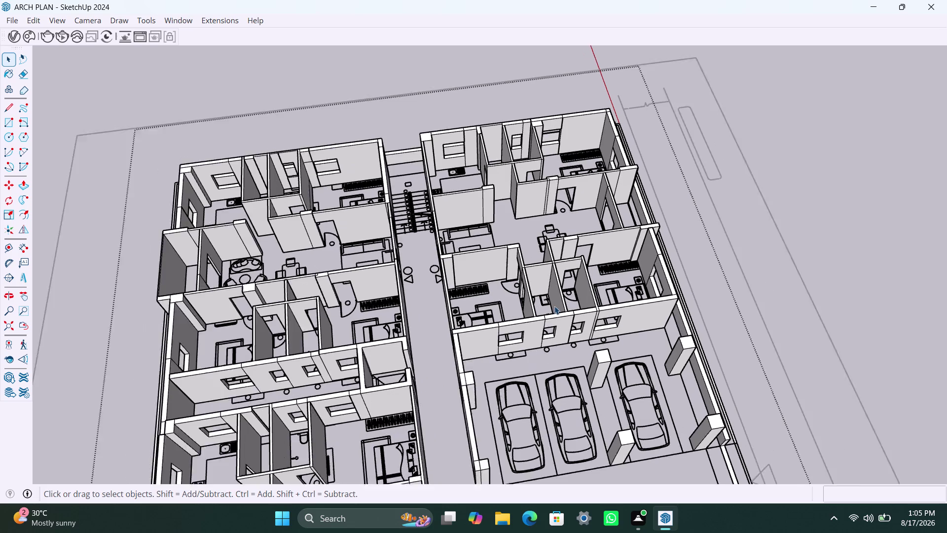
scroll(up, 3)
scroll(up, 3)
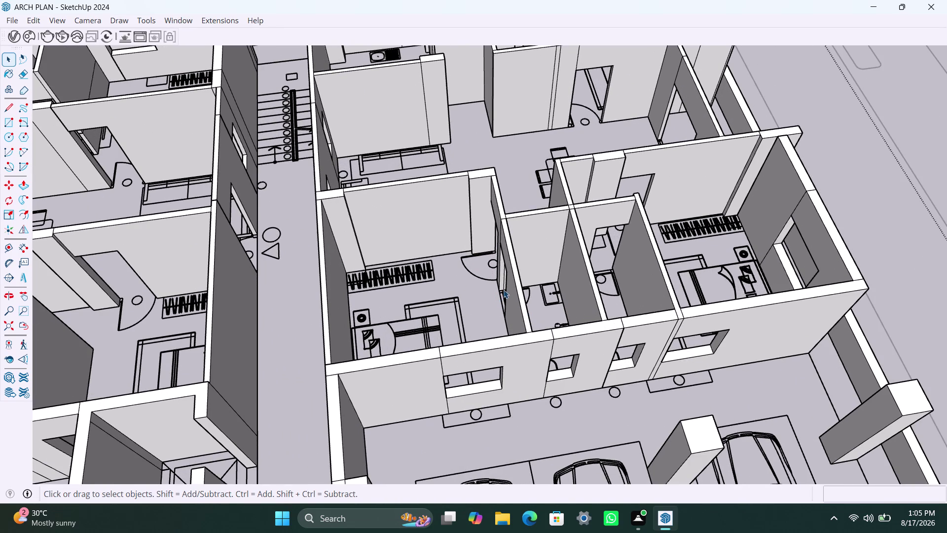
scroll(down, 3)
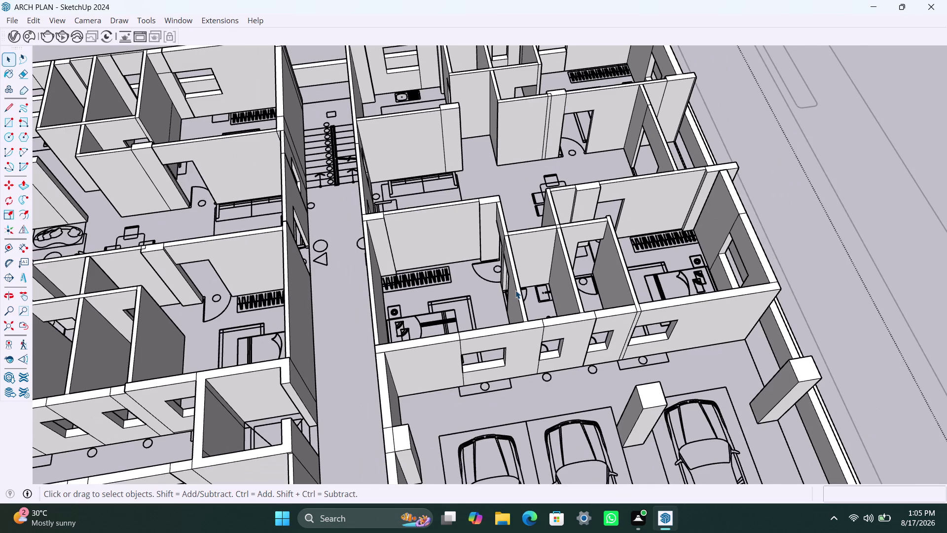
scroll(down, 3)
scroll(down, 3)
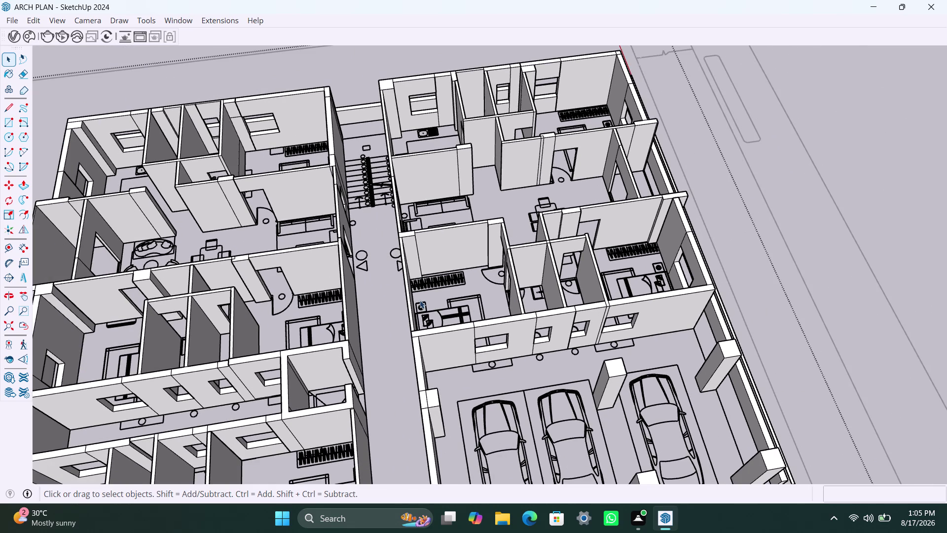
scroll(down, 3)
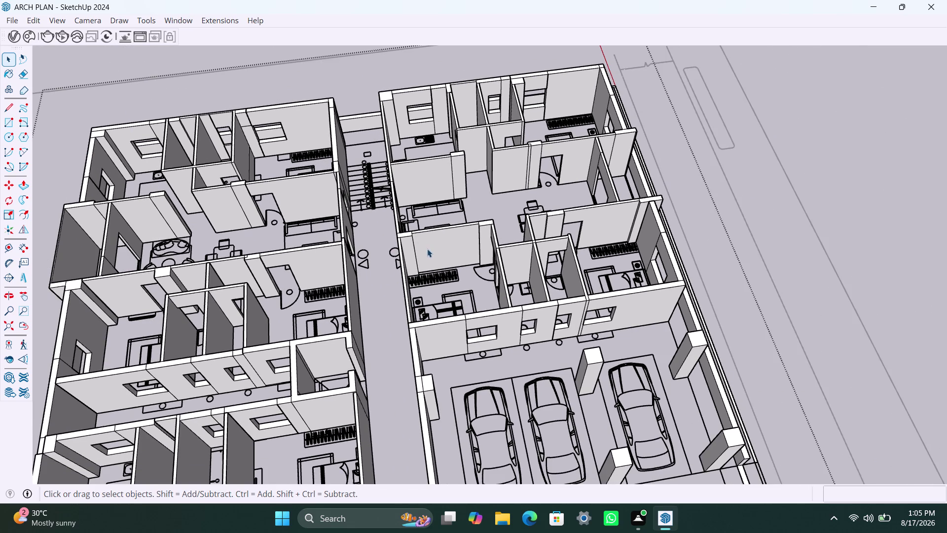
middle_drag(427, 249, 562, 175)
scroll(down, 3)
middle_drag(506, 345, 531, 278)
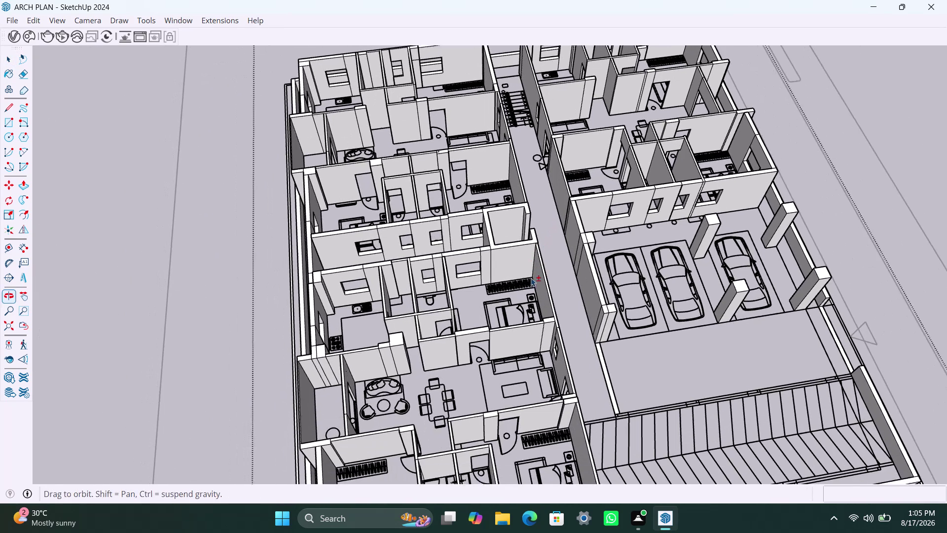
middle_drag(523, 365, 557, 289)
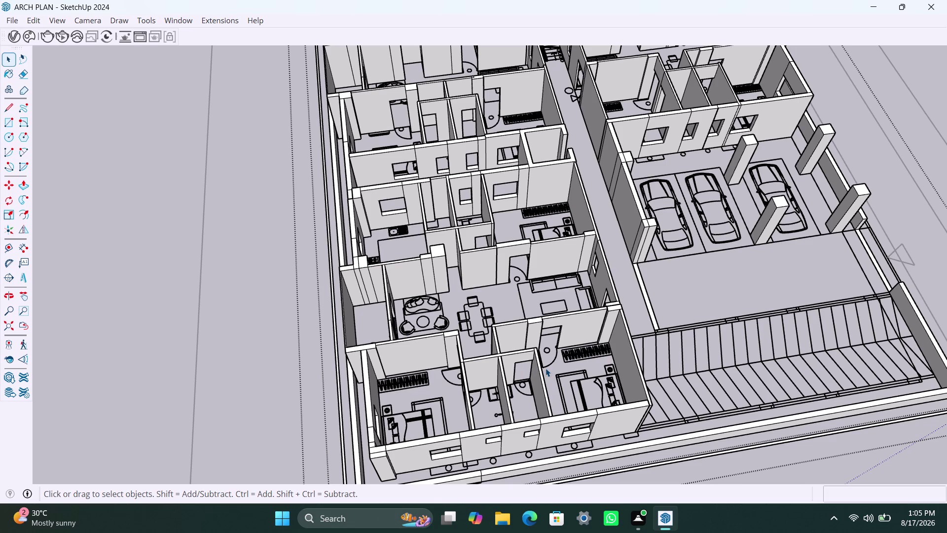
middle_drag(608, 365, 608, 377)
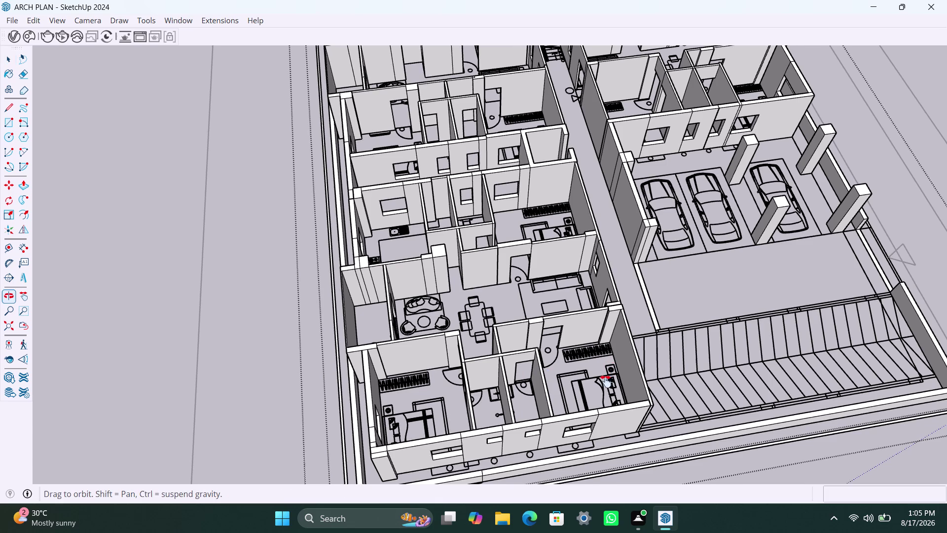
middle_drag(608, 378, 590, 395)
middle_drag(526, 338, 530, 341)
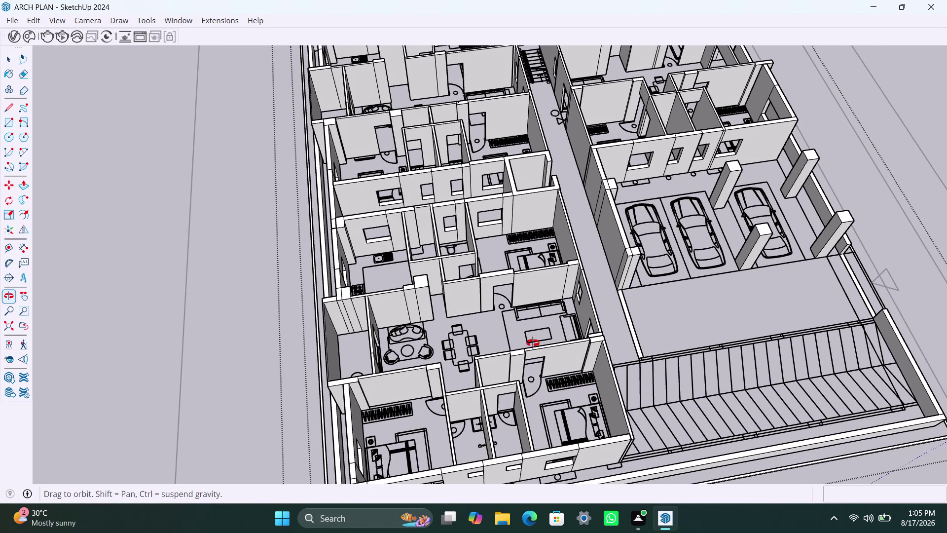
middle_drag(531, 341, 429, 383)
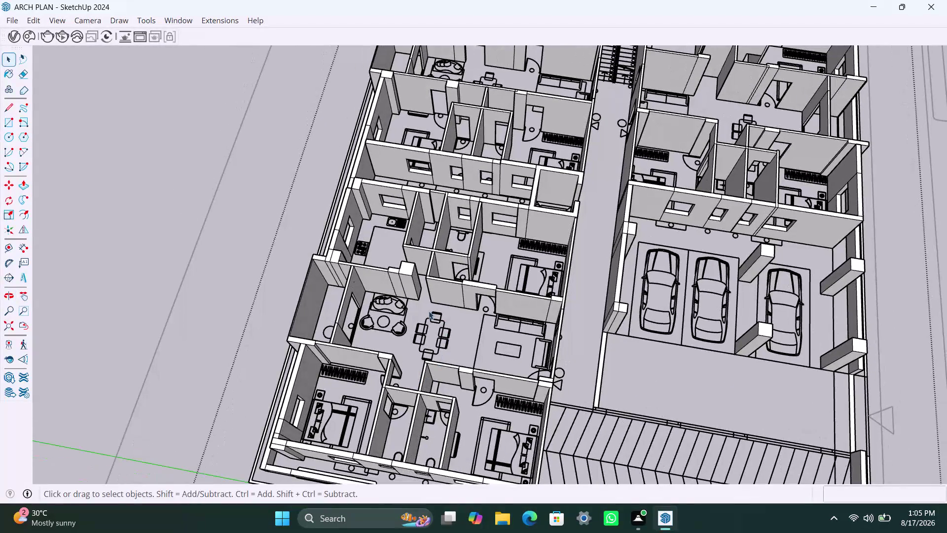
middle_drag(428, 311, 429, 401)
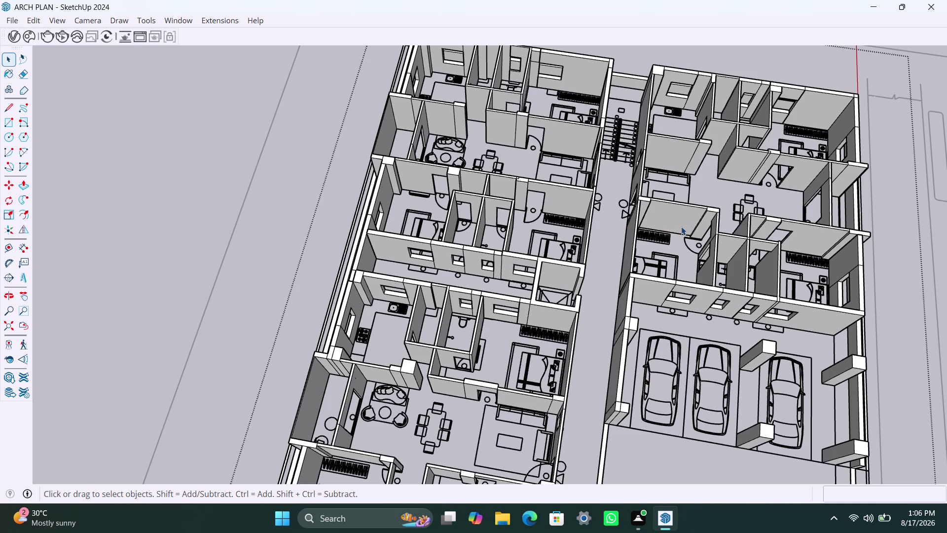
scroll(down, 3)
scroll(down, 3)
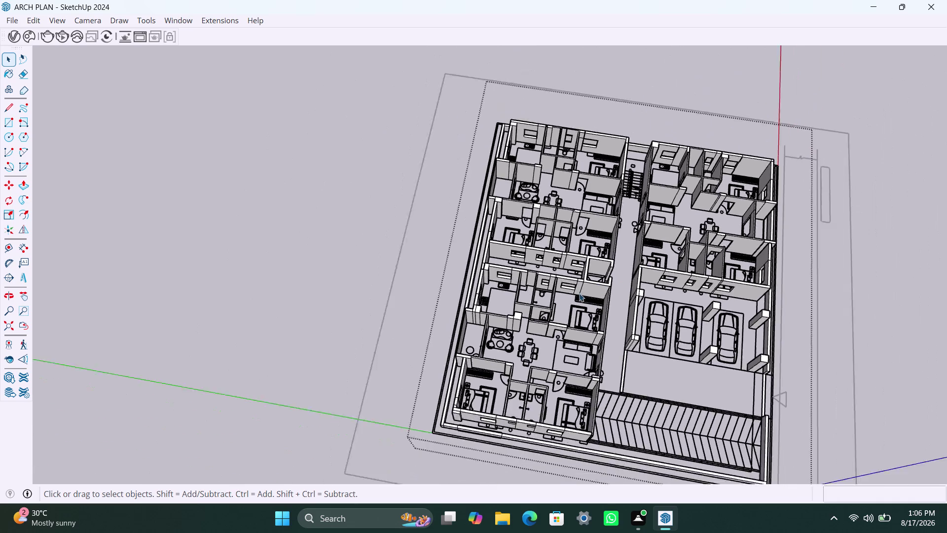
scroll(up, 3)
scroll(up, 3)
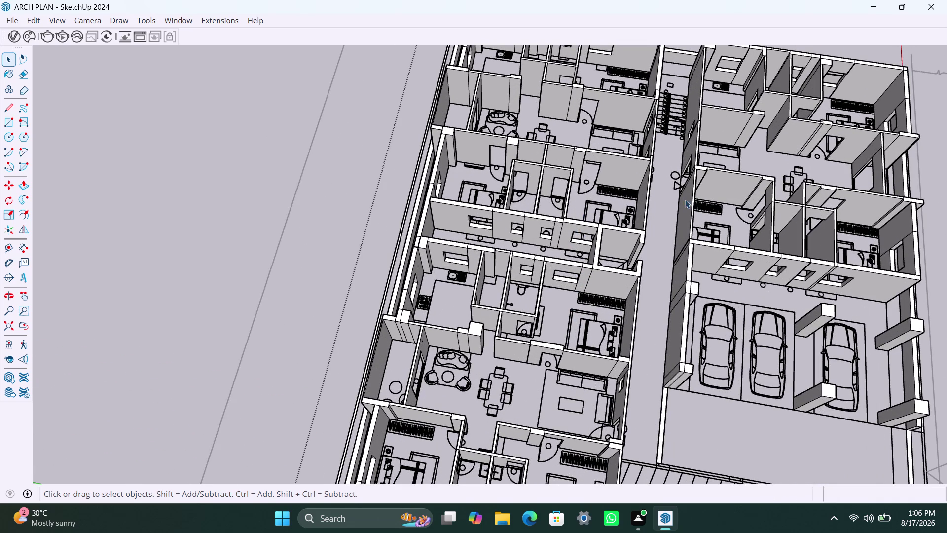
scroll(down, 3)
scroll(down, 3)
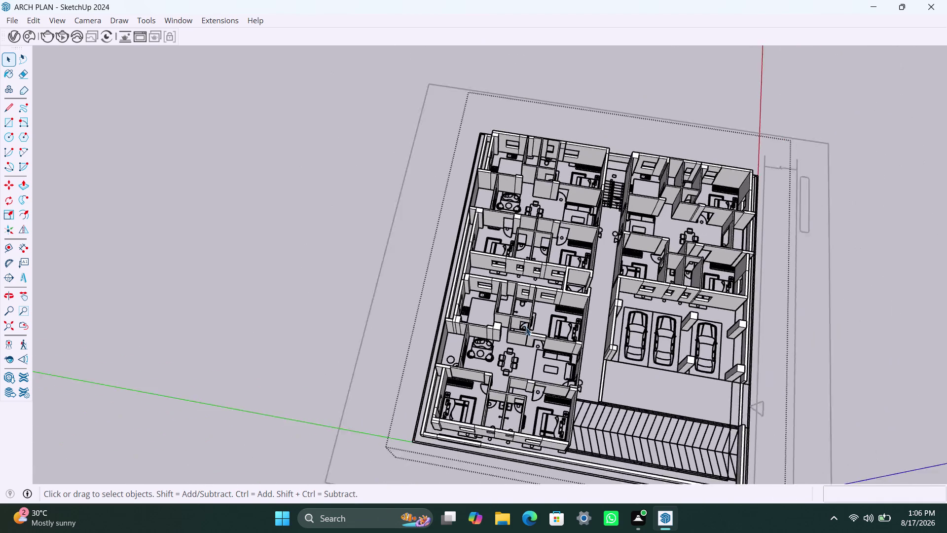
scroll(down, 3)
scroll(down, 3)
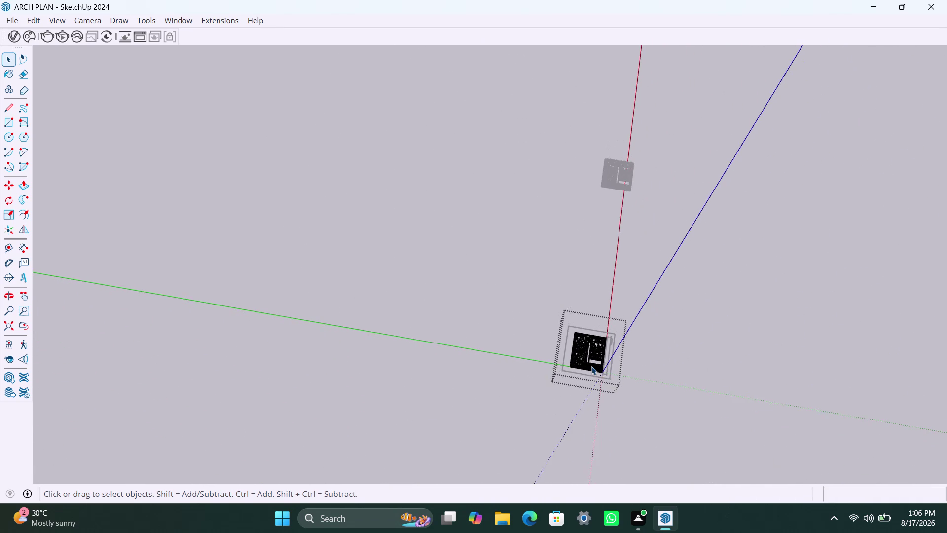
scroll(up, 3)
click(606, 214)
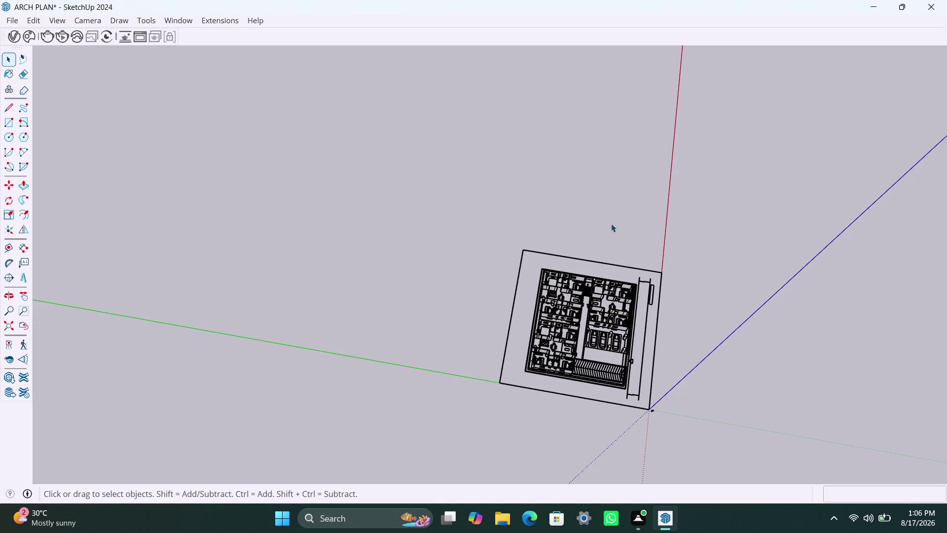
middle_drag(615, 231, 549, 372)
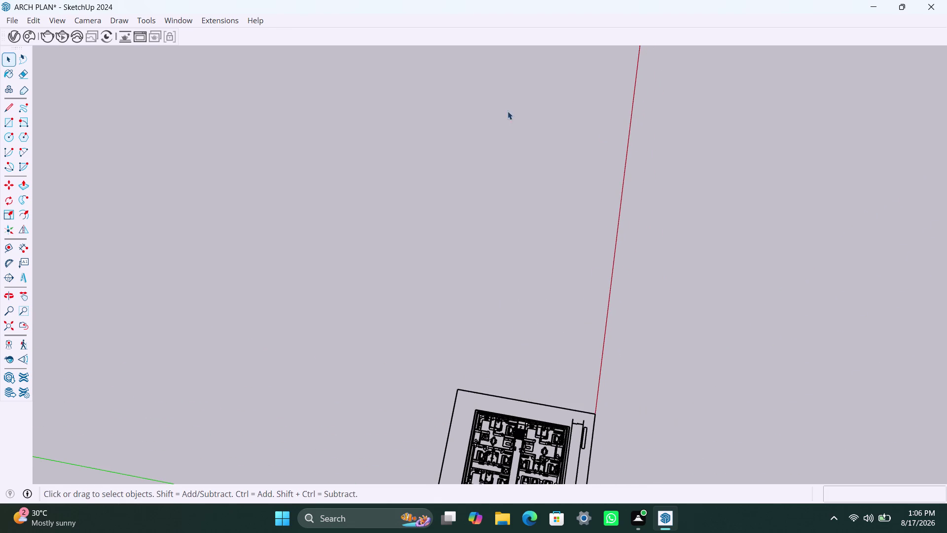
scroll(up, 3)
scroll(down, 3)
middle_drag(600, 225, 566, 357)
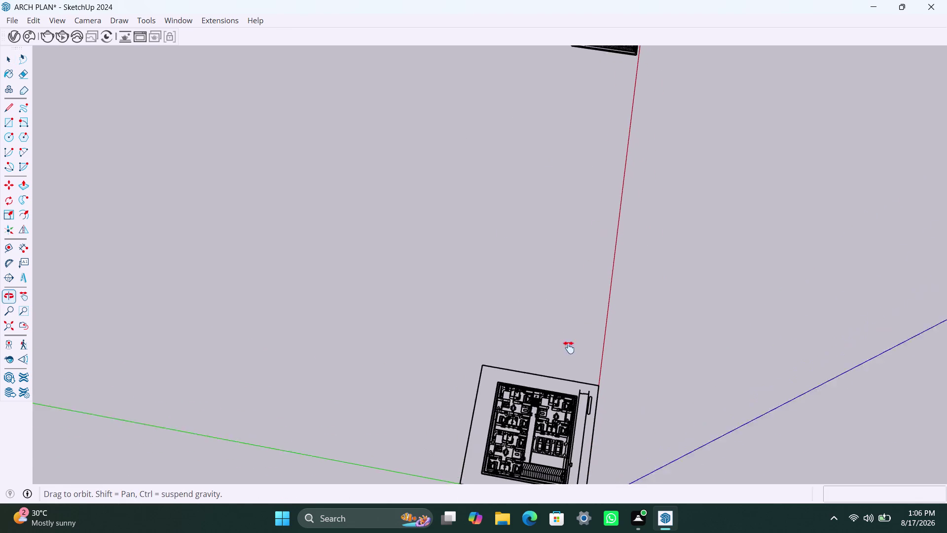
middle_drag(566, 357, 539, 458)
scroll(up, 3)
middle_drag(570, 176, 570, 251)
scroll(up, 3)
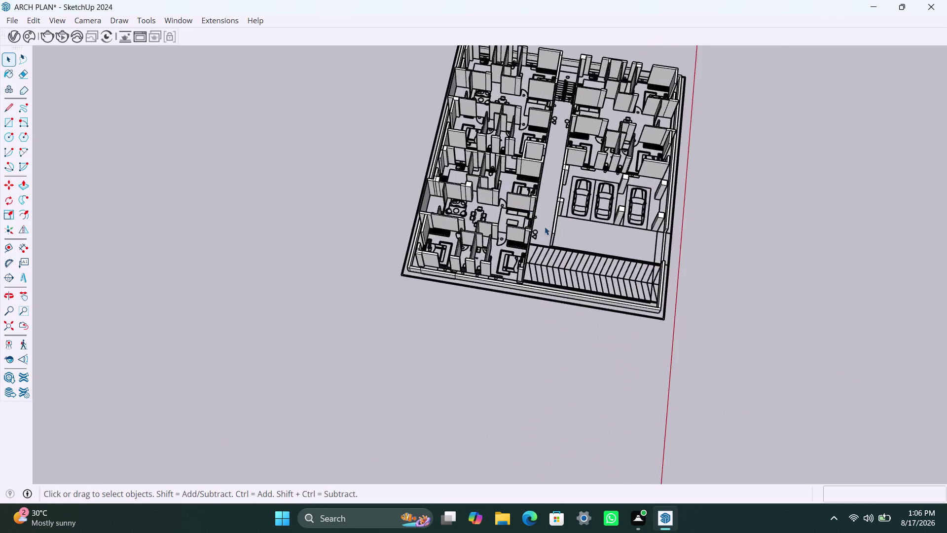
scroll(up, 3)
scroll(down, 3)
scroll(down, 3)
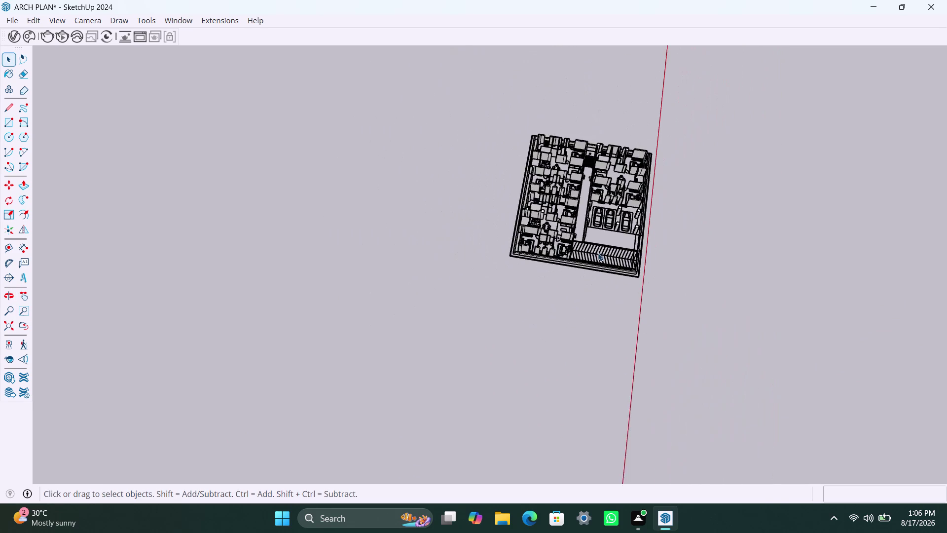
scroll(down, 3)
scroll(up, 3)
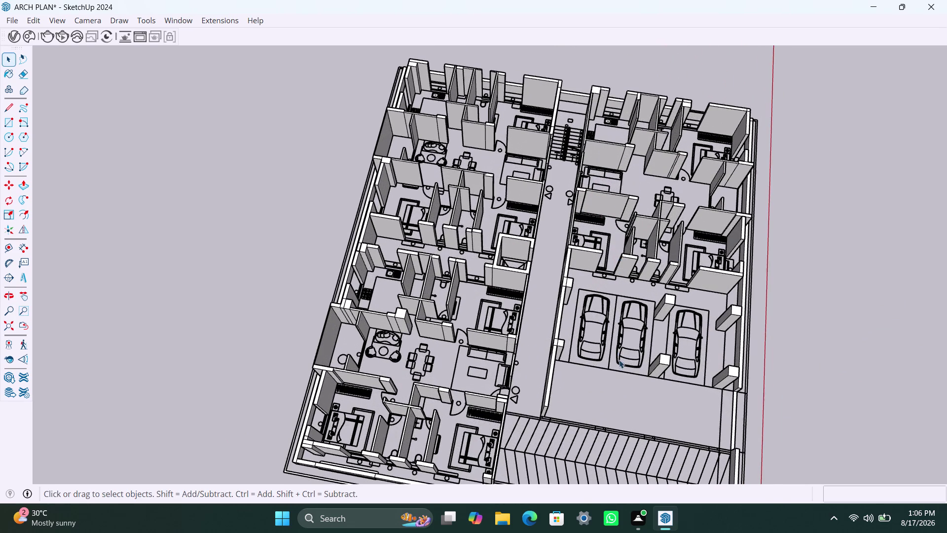
middle_drag(619, 365, 620, 389)
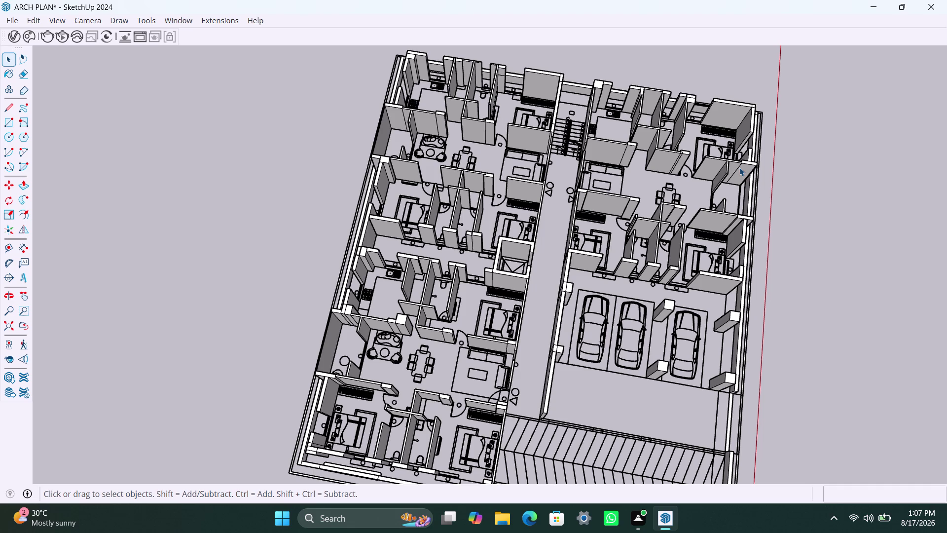
Zoom out and bring the shrunken model back into the centre of the view.
scroll(up, 3)
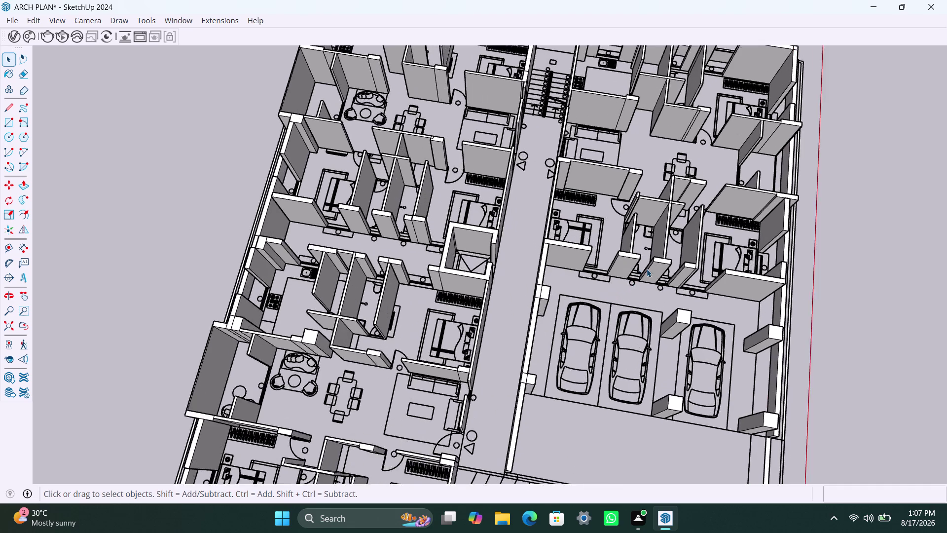
scroll(up, 3)
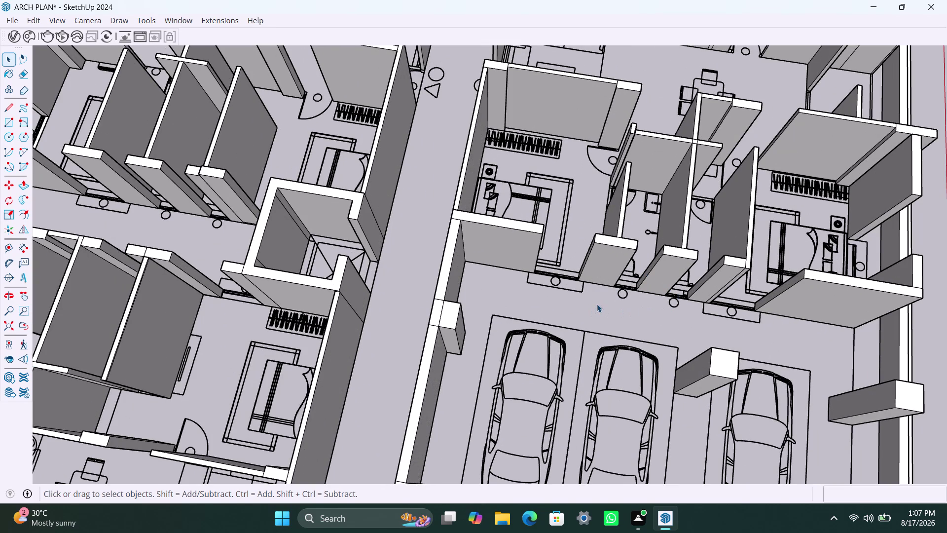
scroll(down, 3)
scroll(down, 3)
scroll(down, 3)
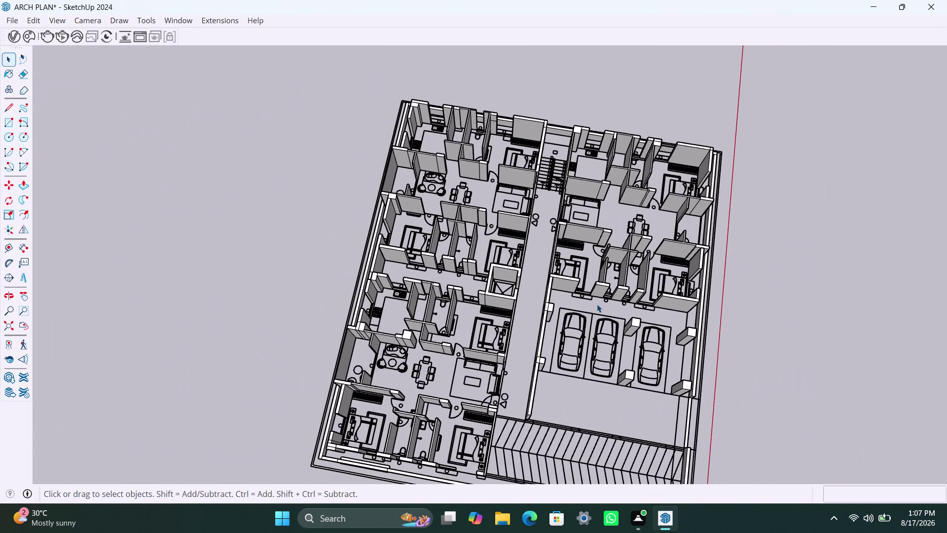
scroll(down, 3)
scroll(down, 3)
scroll(down, 3)
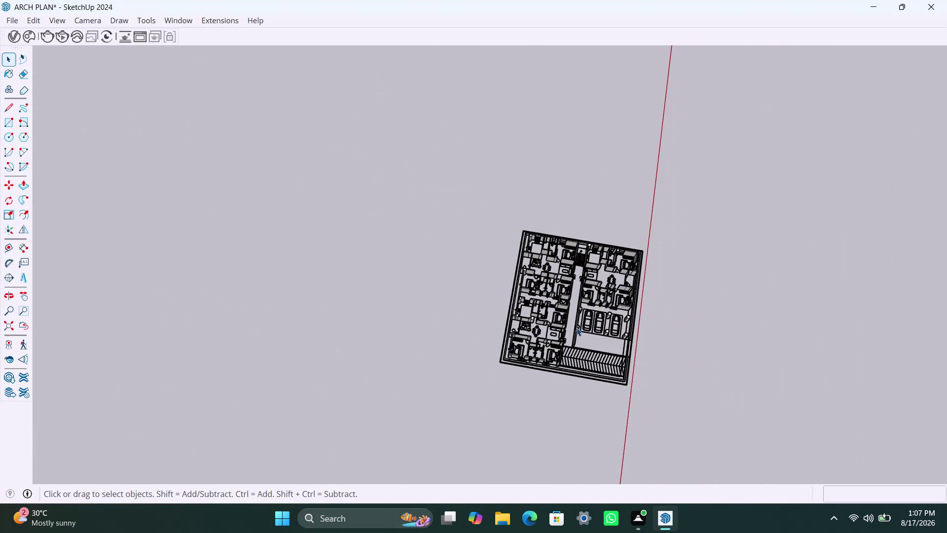
middle_drag(576, 328, 726, 42)
scroll(down, 3)
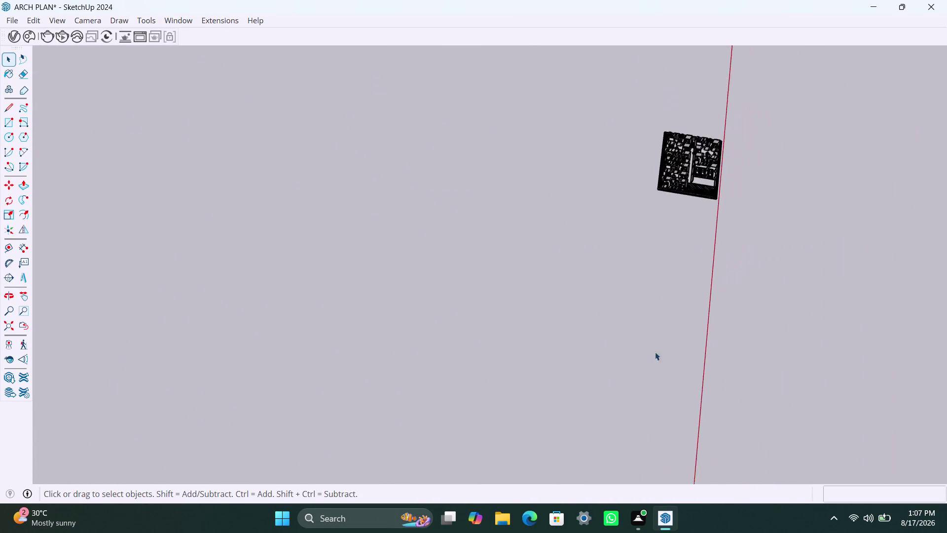
middle_drag(645, 377, 681, 186)
scroll(up, 3)
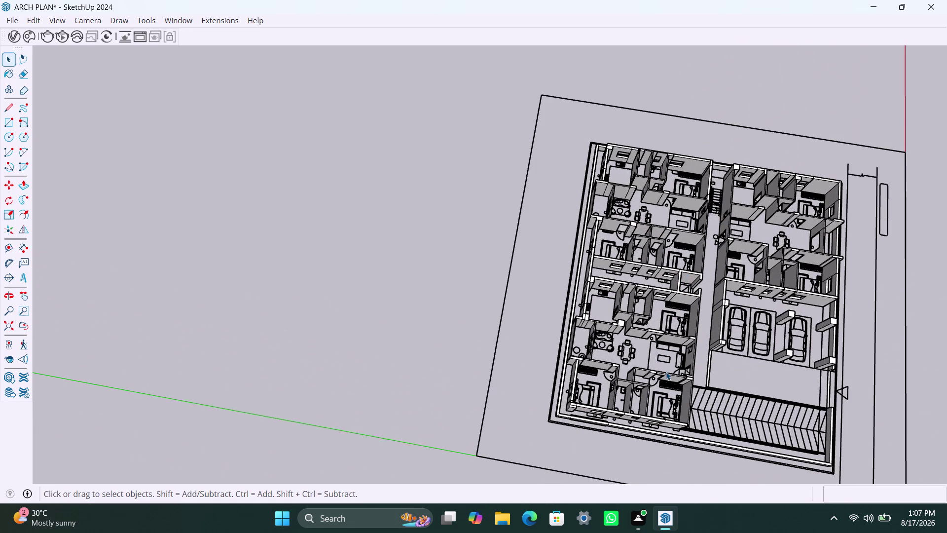
scroll(up, 3)
Orbit over the left apartments to inspect the bedroom beside the living room.
middle_drag(688, 365, 638, 339)
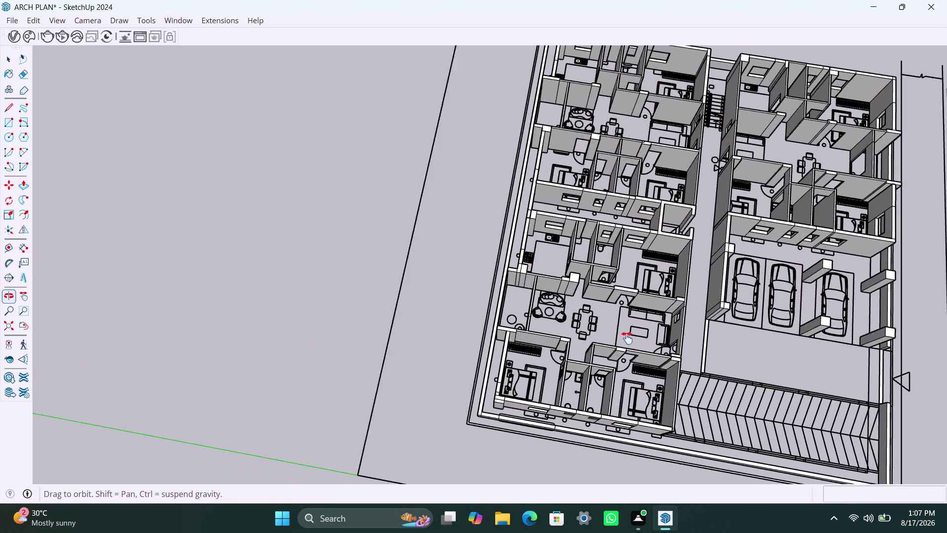
middle_drag(637, 338, 555, 363)
middle_drag(601, 354, 562, 378)
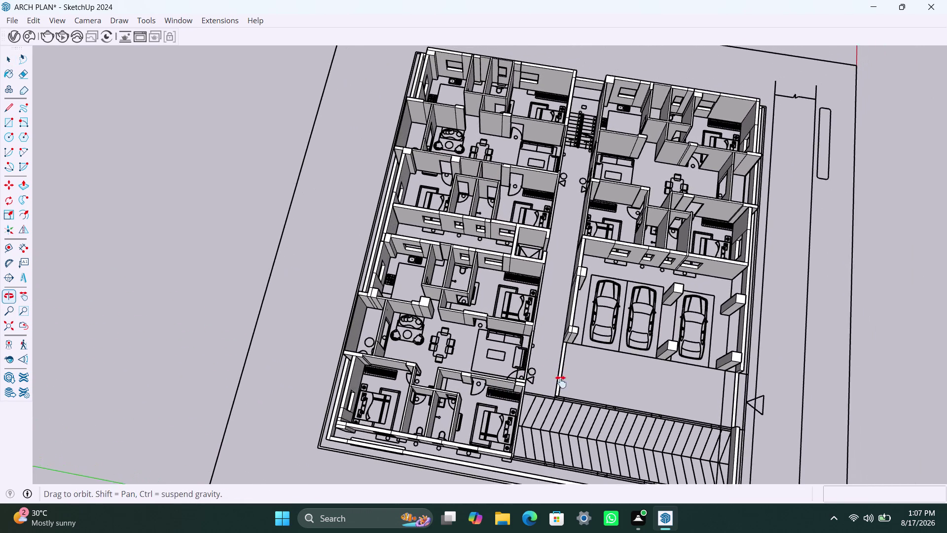
middle_drag(561, 377, 559, 388)
scroll(up, 3)
scroll(up, 3)
middle_drag(496, 339, 475, 338)
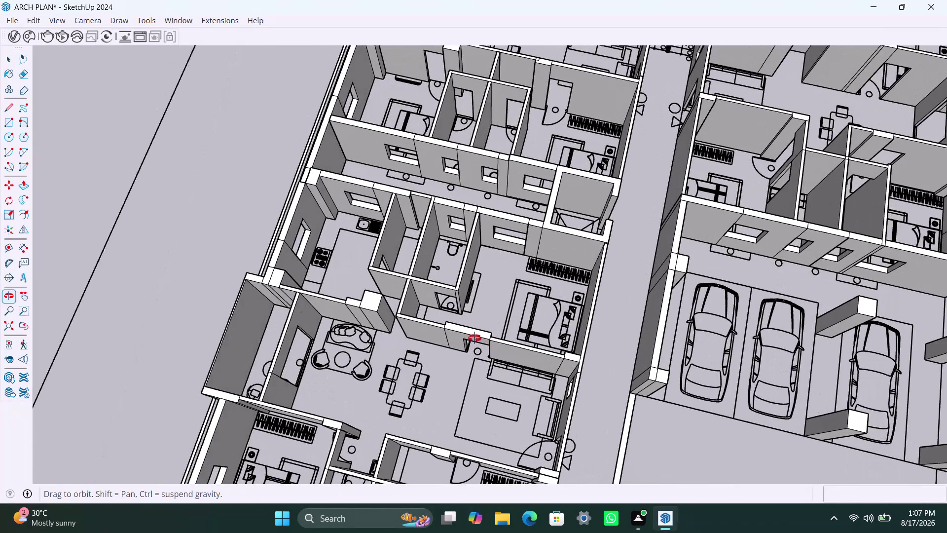
middle_drag(475, 338, 442, 326)
scroll(down, 3)
middle_drag(521, 358, 512, 367)
scroll(up, 3)
middle_drag(519, 358, 587, 364)
scroll(up, 3)
middle_drag(585, 353, 549, 366)
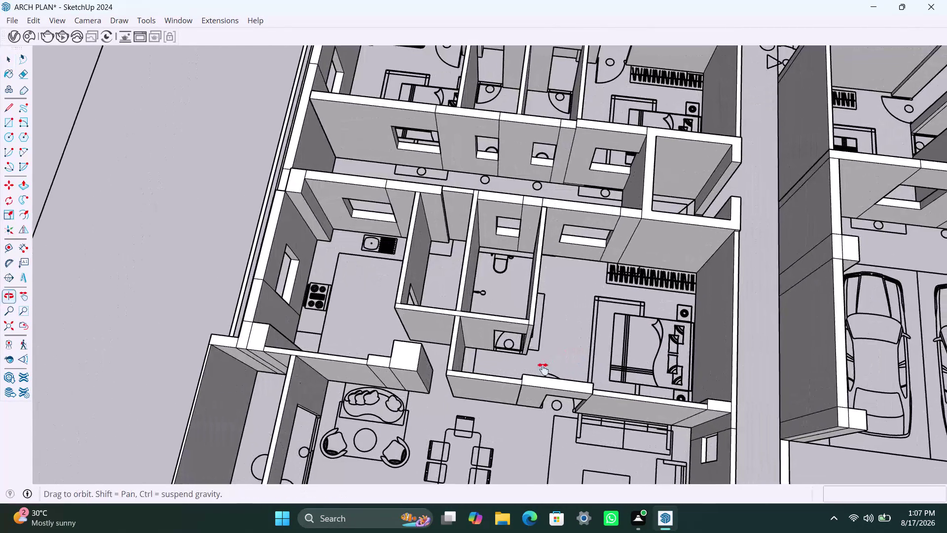
middle_drag(549, 365, 527, 377)
scroll(up, 3)
middle_drag(557, 377, 570, 381)
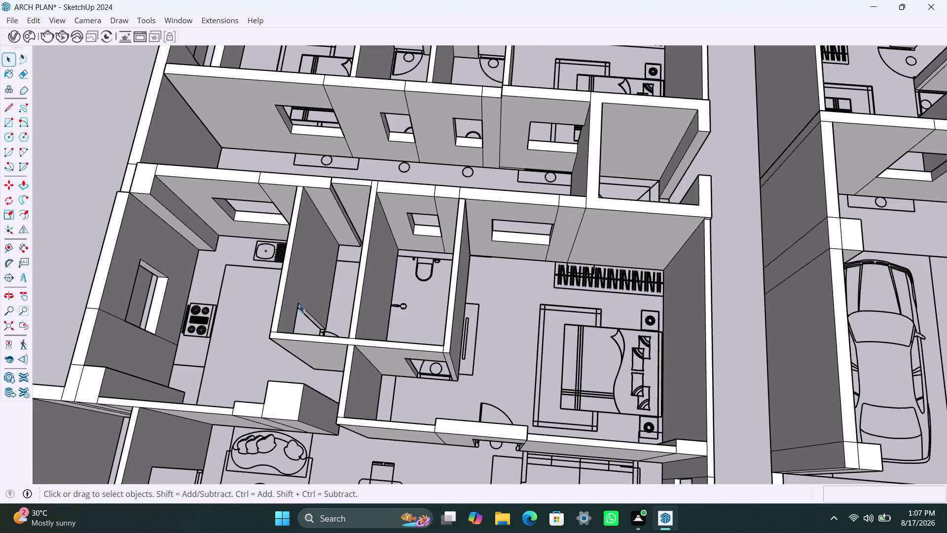
scroll(down, 3)
scroll(down, 3)
middle_drag(480, 335, 493, 281)
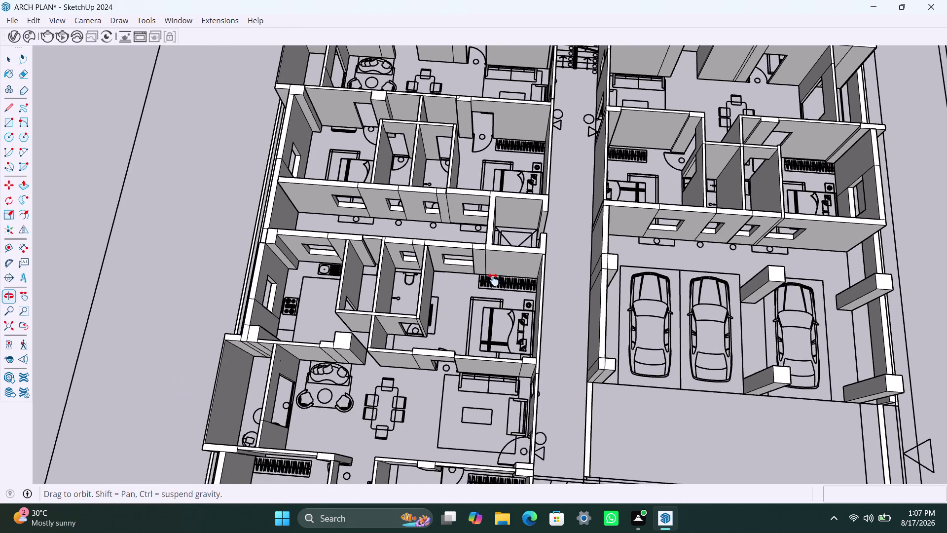
middle_drag(493, 282, 490, 233)
middle_drag(501, 333, 503, 330)
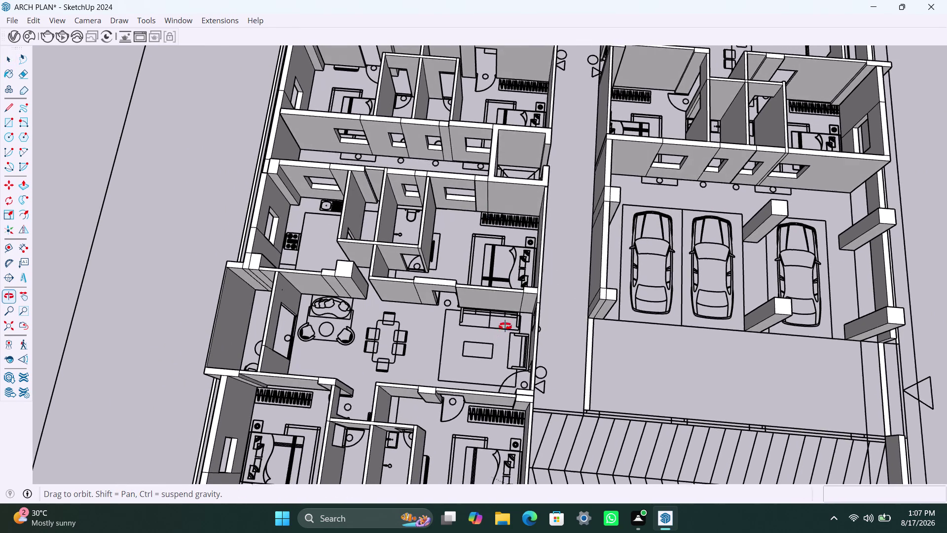
middle_drag(503, 331, 508, 314)
scroll(up, 3)
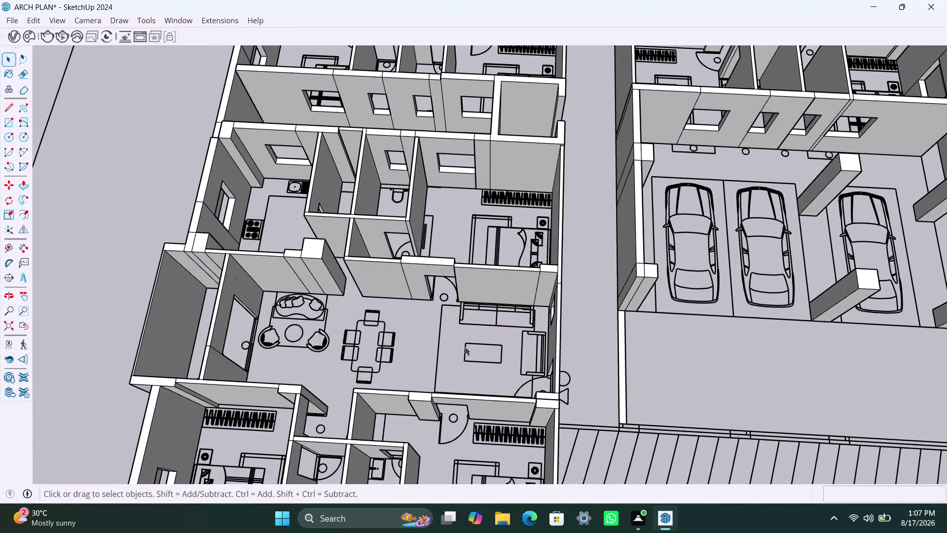
Frame the whole building, then orbit around the two lower bedrooms.
middle_click(464, 348)
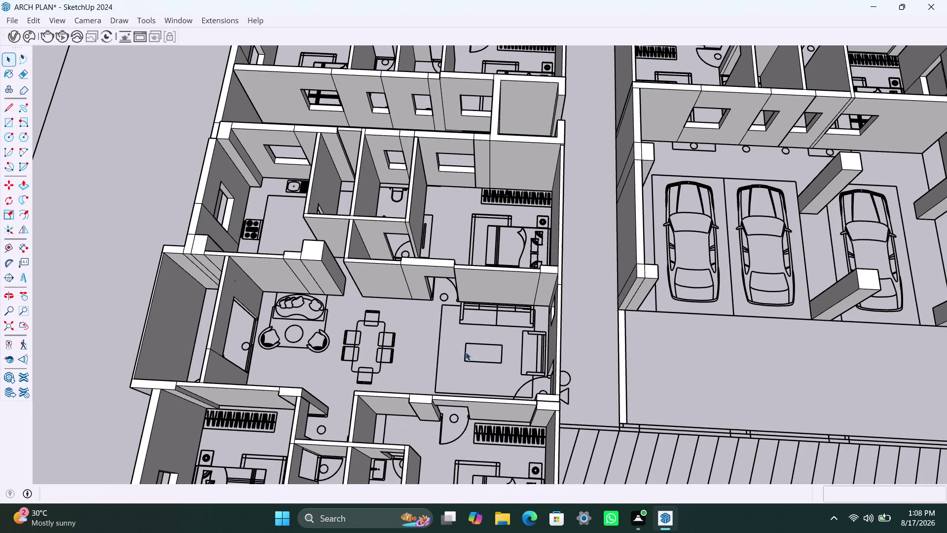
scroll(down, 3)
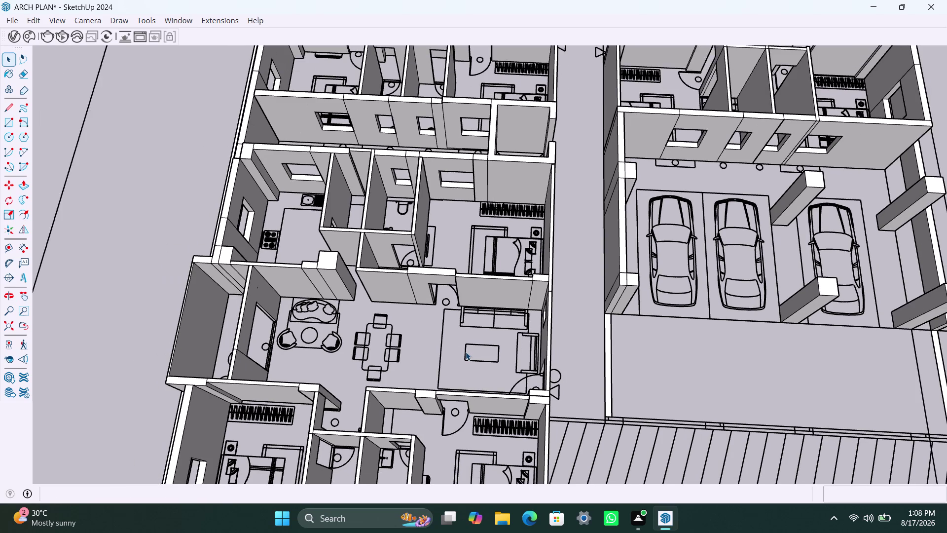
scroll(down, 3)
middle_drag(468, 355, 494, 254)
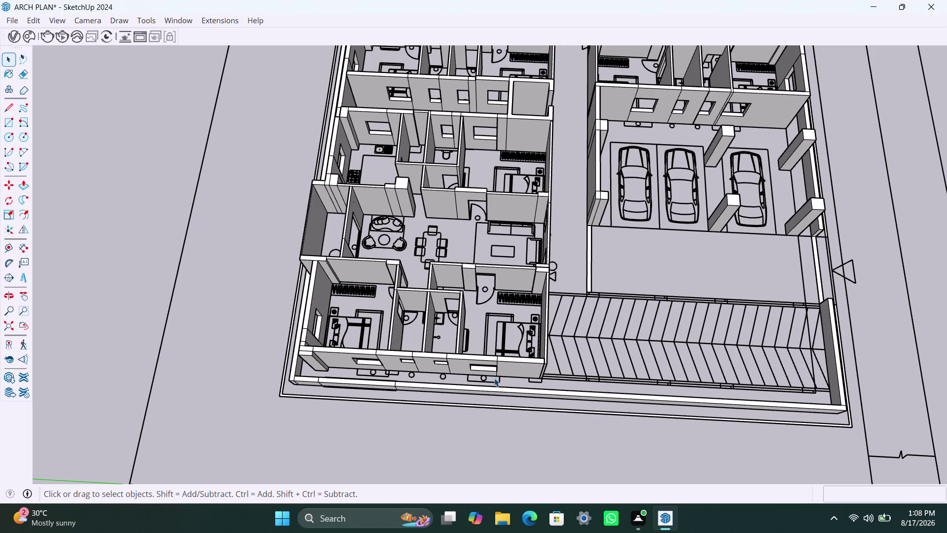
scroll(up, 3)
scroll(up, 3)
middle_drag(483, 341, 531, 345)
scroll(down, 3)
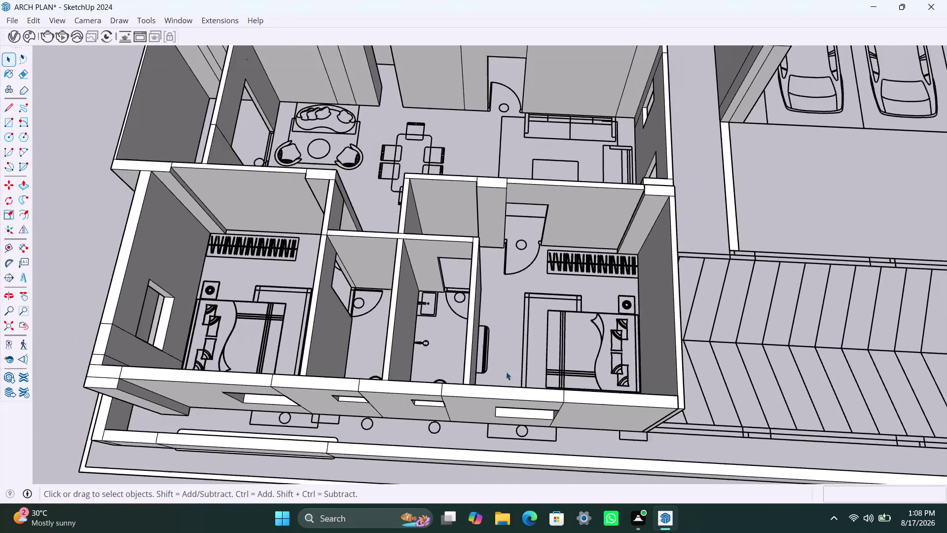
middle_drag(471, 396, 398, 417)
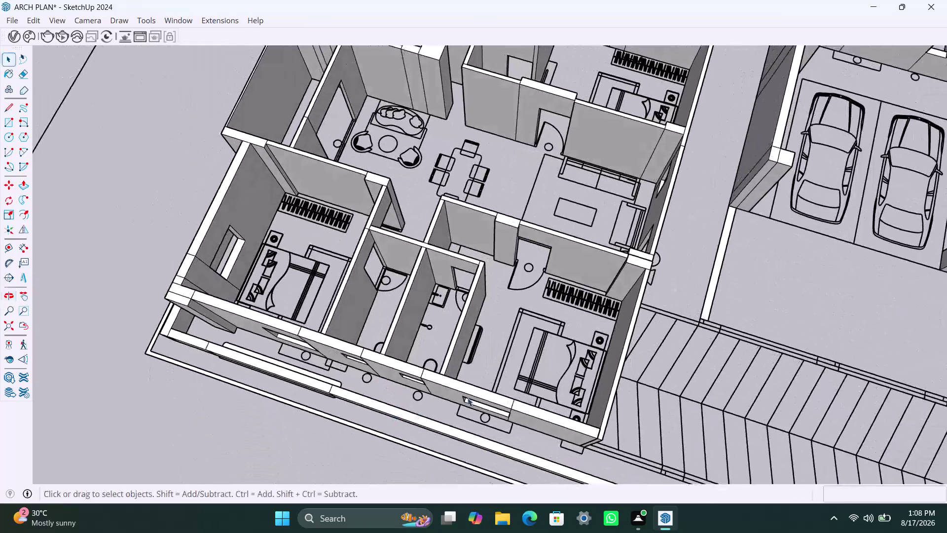
scroll(up, 3)
middle_drag(556, 366, 505, 372)
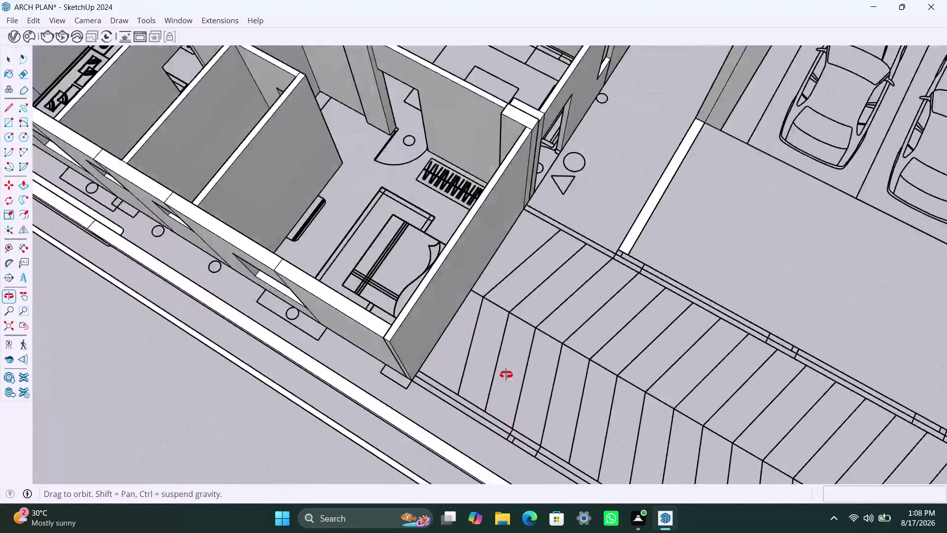
middle_drag(506, 371, 516, 362)
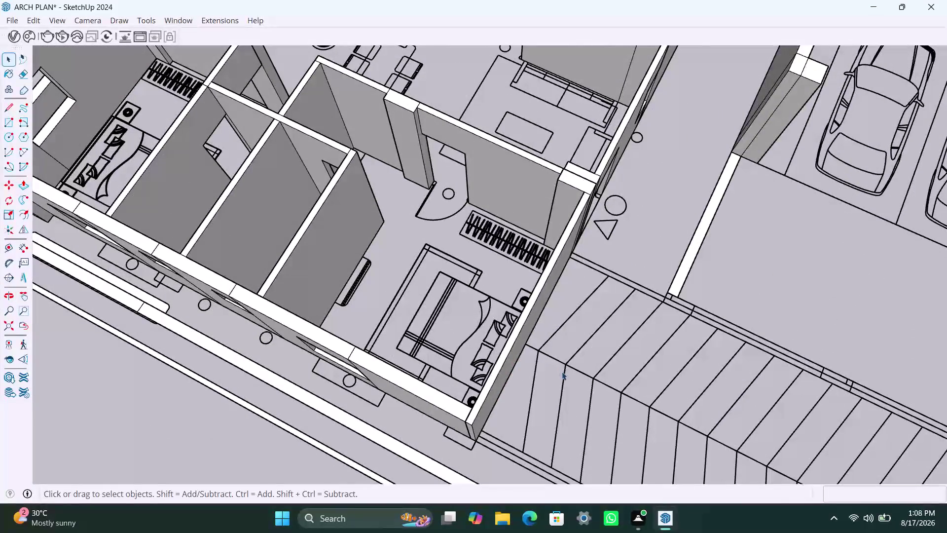
middle_drag(614, 395, 559, 404)
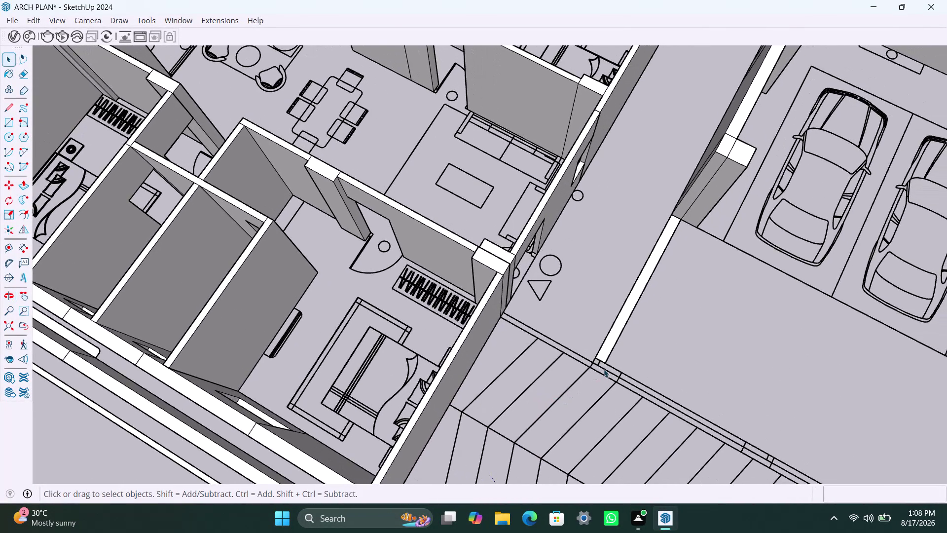
scroll(down, 3)
middle_drag(648, 385, 371, 377)
scroll(up, 3)
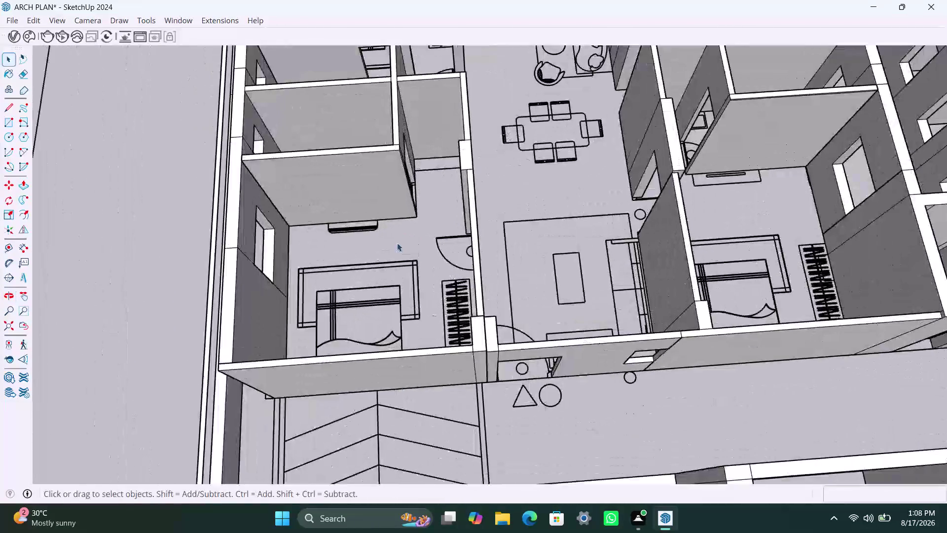
middle_drag(380, 252, 449, 278)
scroll(up, 3)
middle_drag(444, 258, 437, 276)
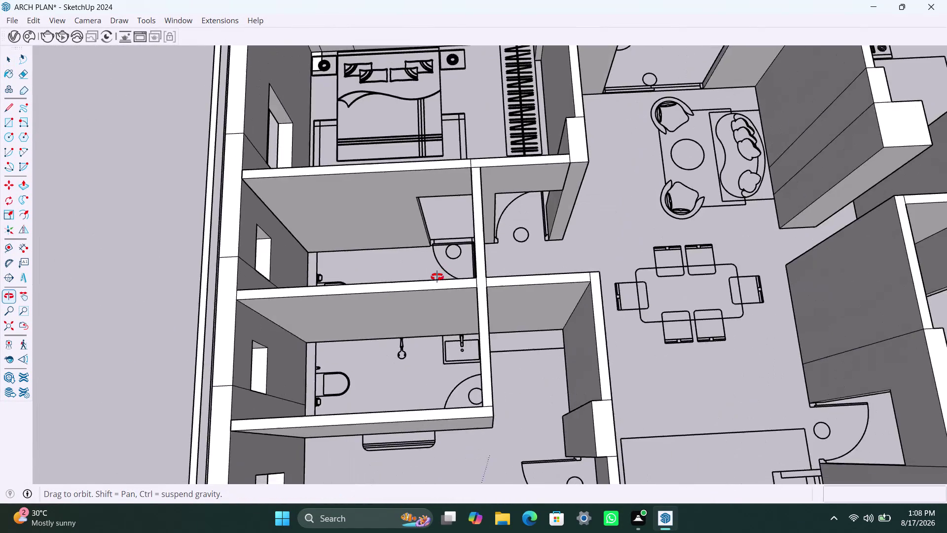
middle_drag(437, 276, 468, 235)
scroll(down, 3)
scroll(down, 3)
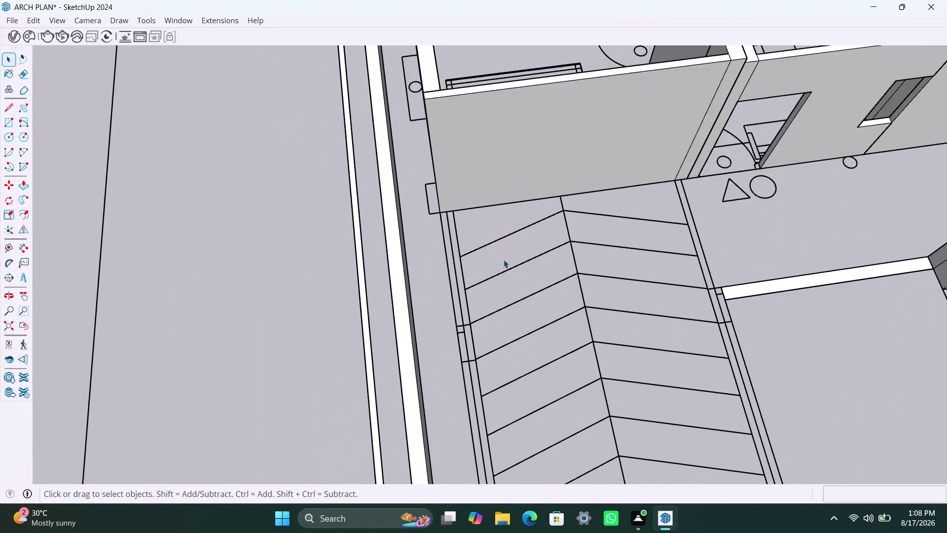
scroll(down, 3)
Pull out over the building footprint, then look straight down on the corner bedroom's bed.
middle_drag(492, 256, 496, 348)
scroll(down, 3)
middle_drag(448, 302, 498, 334)
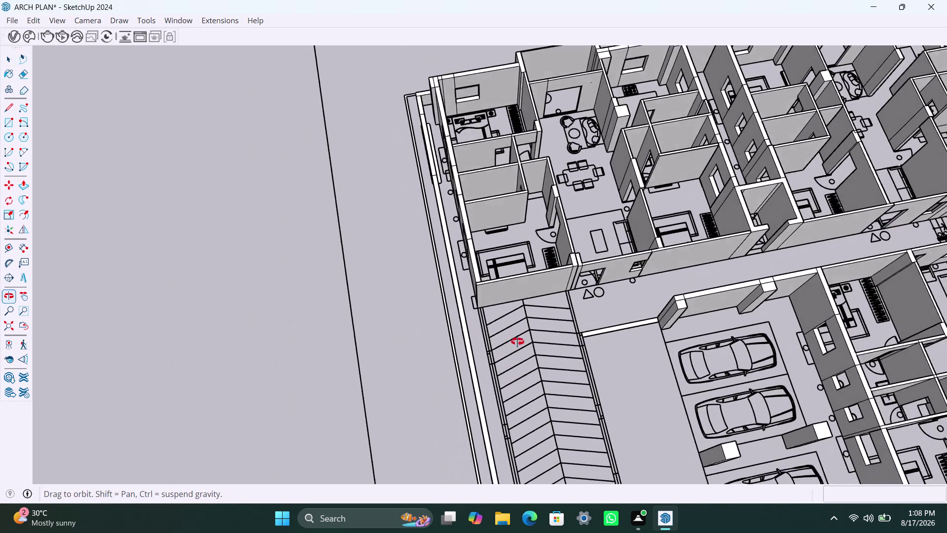
middle_drag(498, 334, 789, 349)
scroll(down, 3)
middle_drag(469, 298, 736, 302)
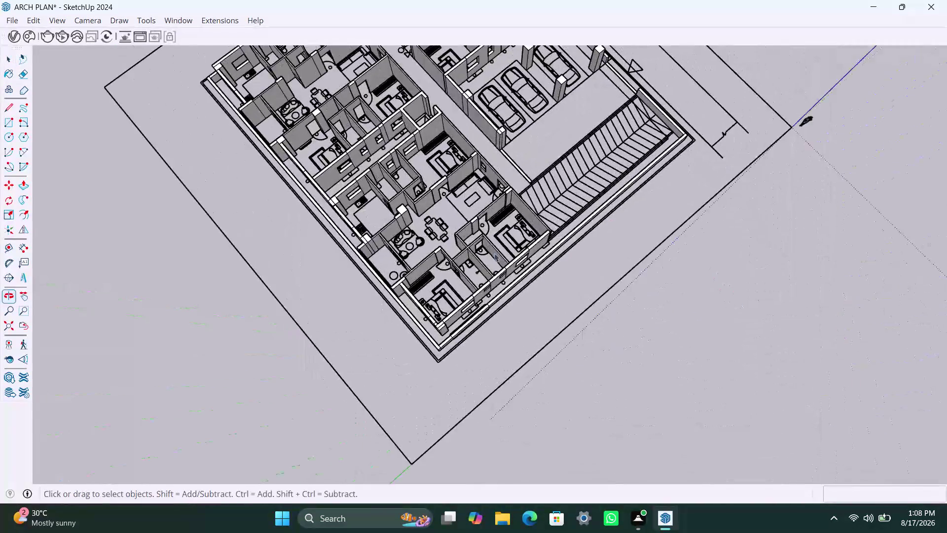
scroll(down, 3)
middle_drag(444, 285, 729, 298)
scroll(up, 3)
middle_drag(520, 300, 513, 306)
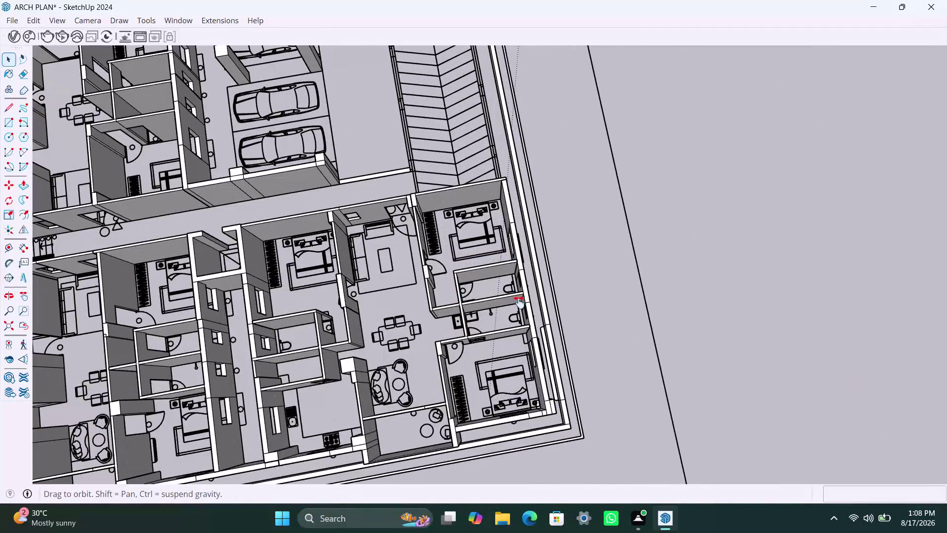
middle_drag(512, 306, 489, 313)
scroll(up, 3)
middle_drag(465, 261, 429, 277)
scroll(up, 3)
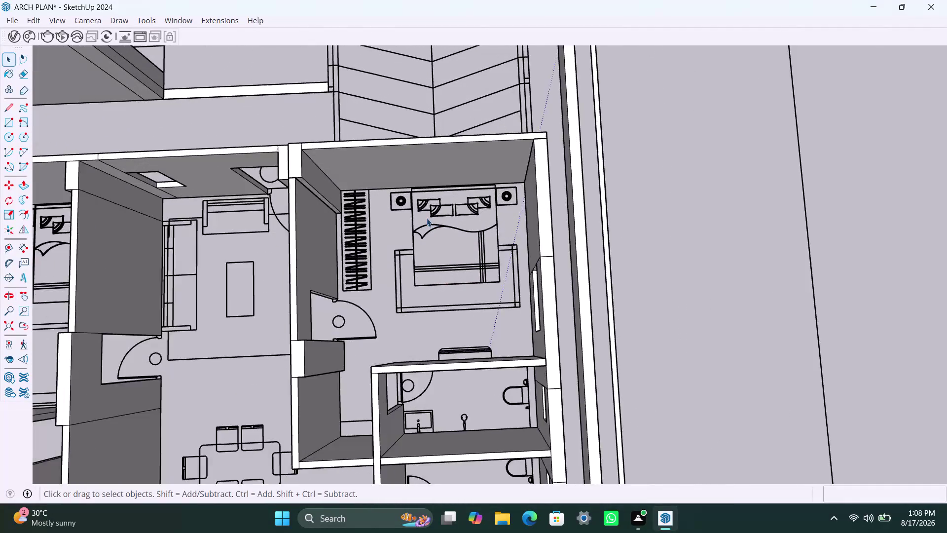
scroll(up, 3)
middle_drag(427, 235, 405, 240)
scroll(up, 3)
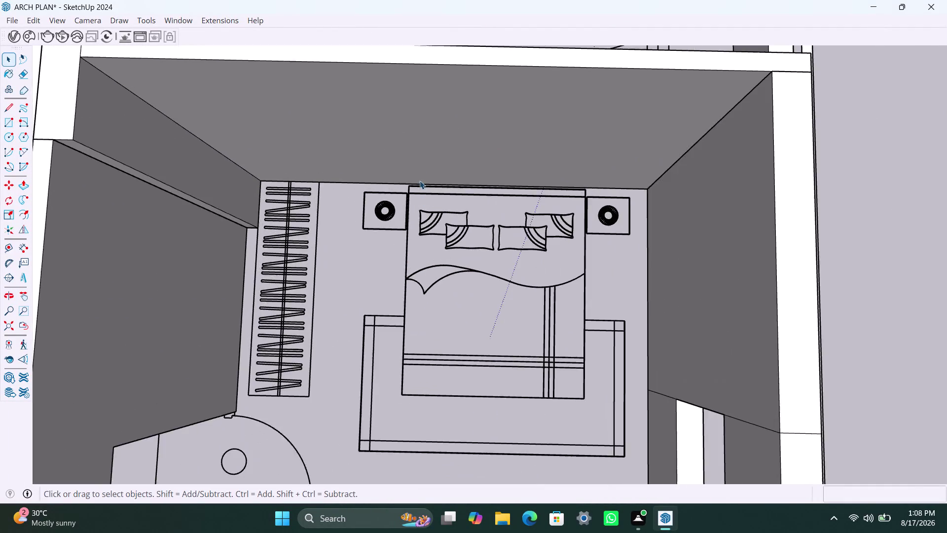
scroll(up, 3)
Draw a rectangle over the bed's footprint, make it a group and enter it.
middle_drag(428, 248, 429, 211)
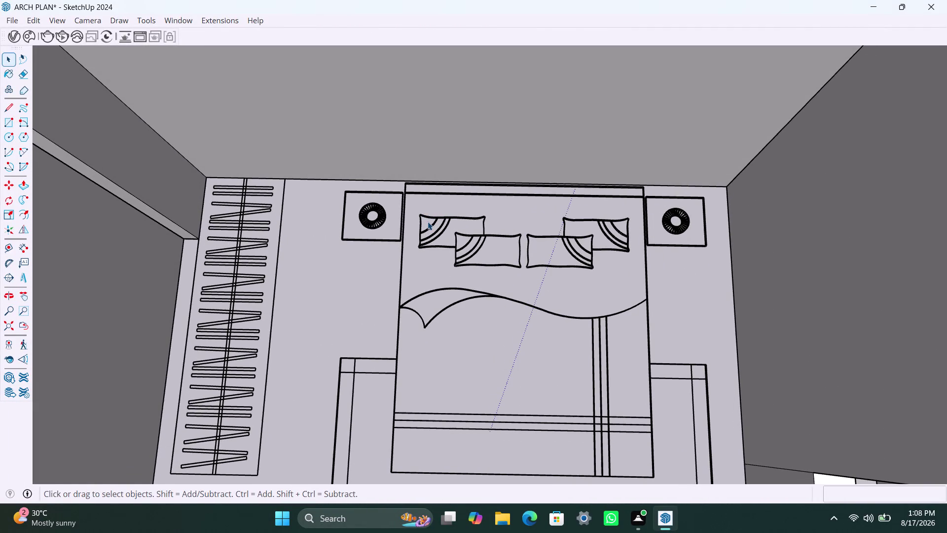
key(r)
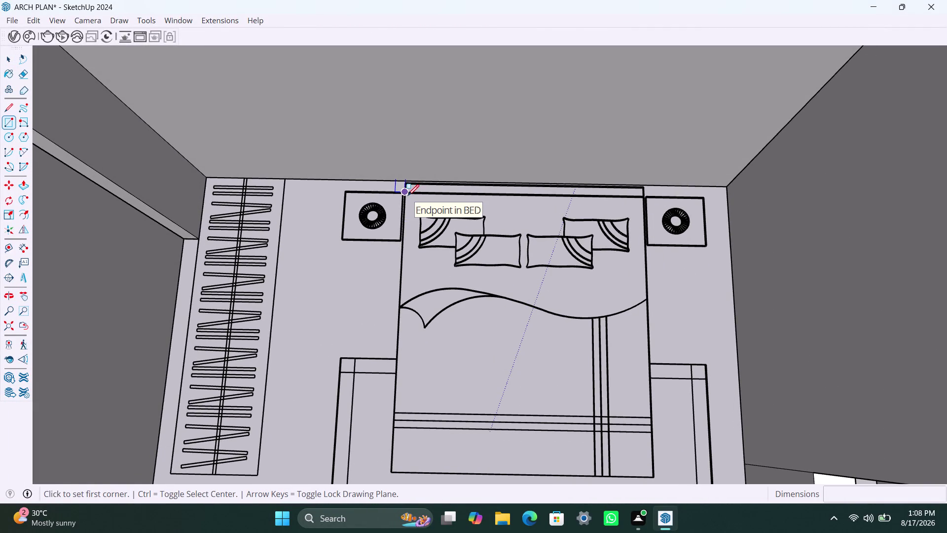
click(407, 196)
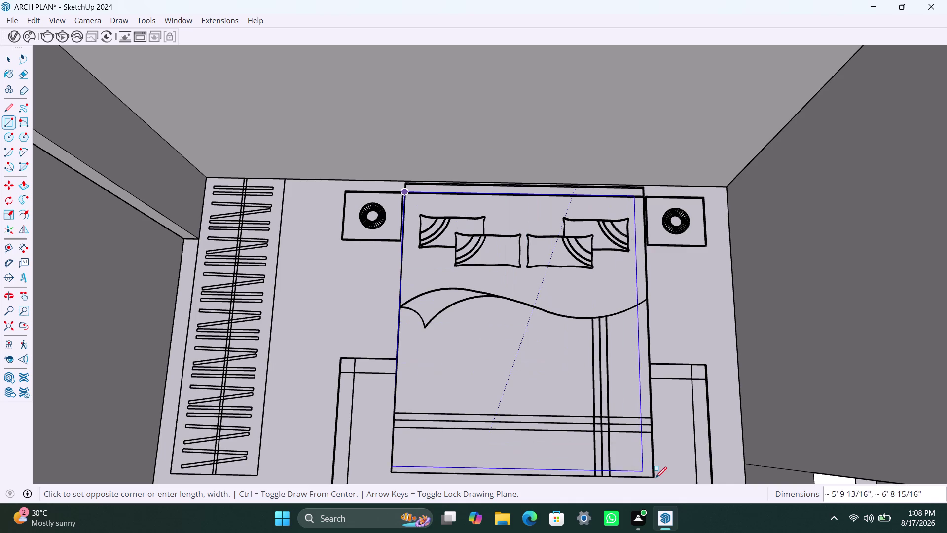
click(655, 477)
key(space)
double_click(569, 405)
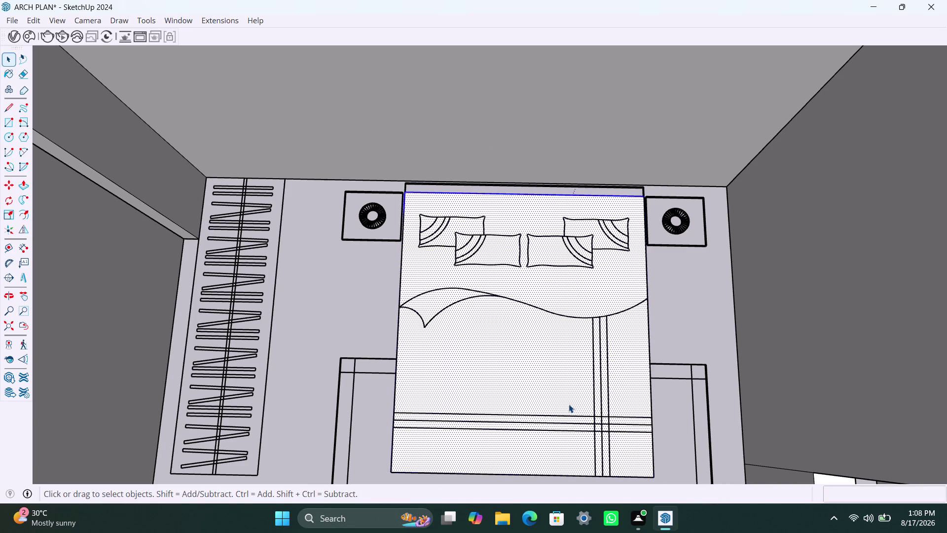
right_click(569, 404)
click(642, 246)
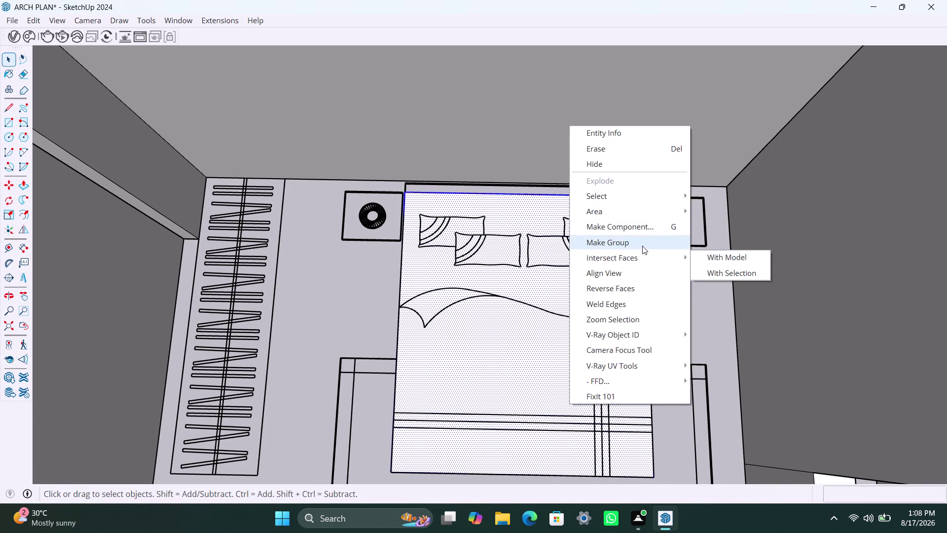
click(545, 343)
triple_click(545, 343)
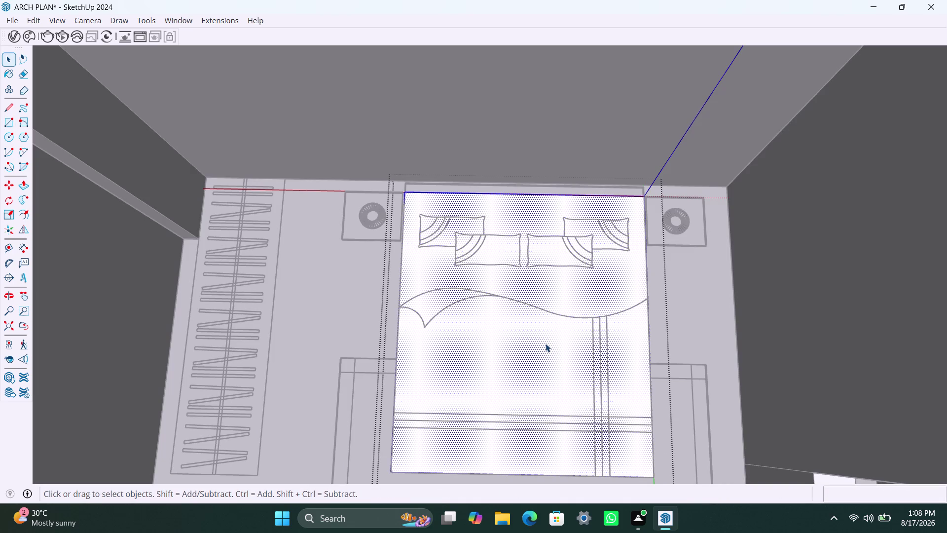
Pull the grouped rectangle up 3' into a solid bed block.
key(p)
click(545, 344)
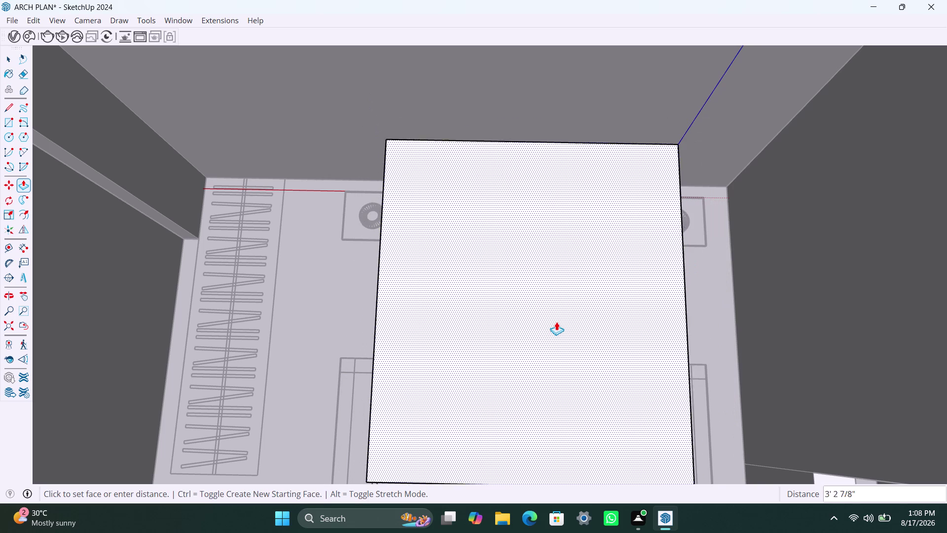
text(3')
key(Return)
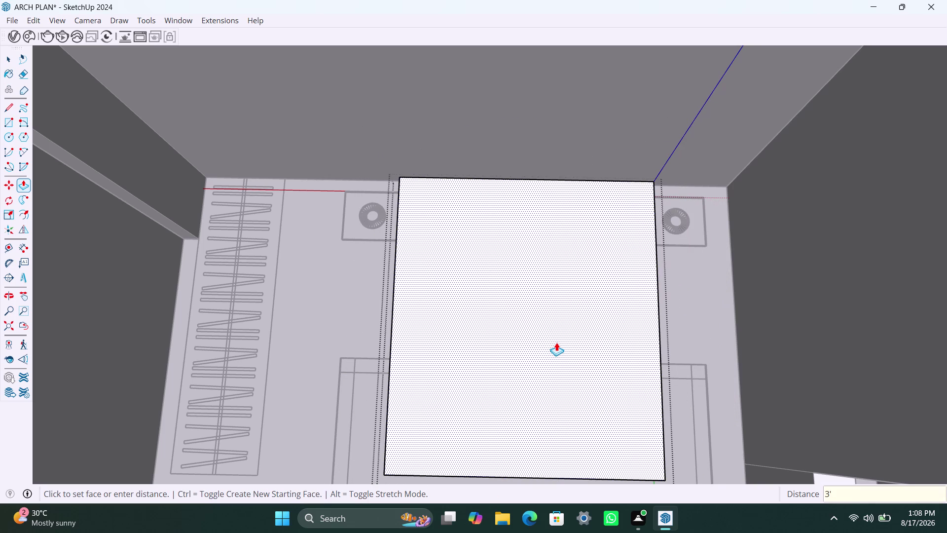
key(space)
scroll(down, 3)
scroll(down, 3)
middle_drag(531, 310, 530, 312)
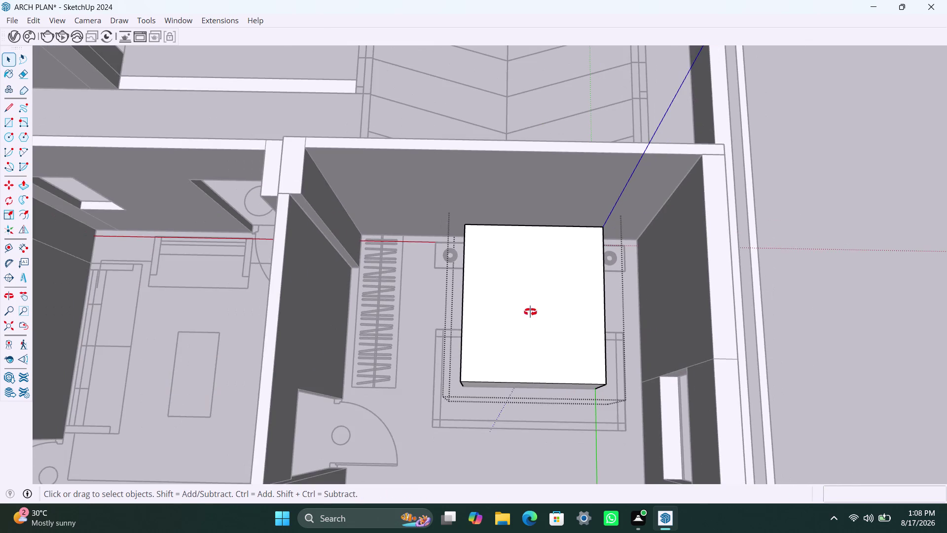
middle_drag(531, 311, 509, 362)
scroll(up, 3)
middle_drag(517, 225, 509, 249)
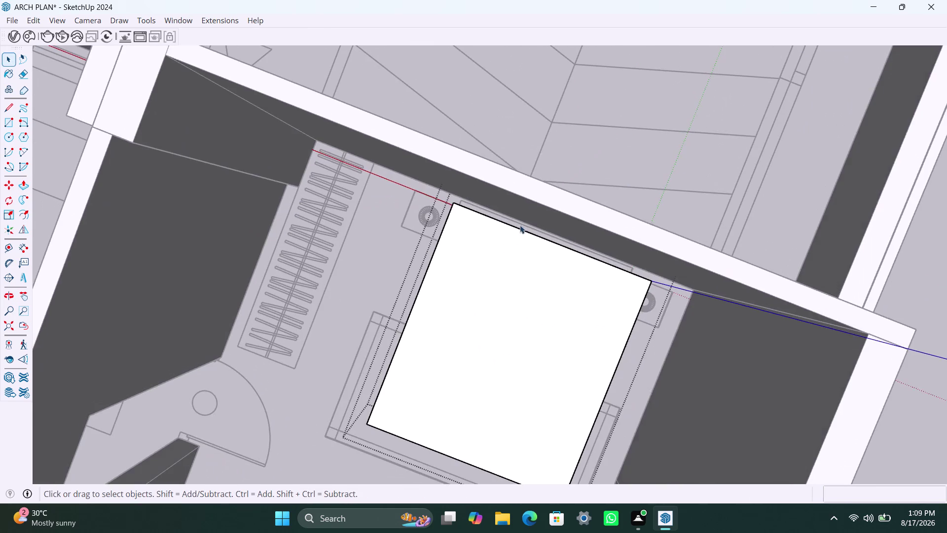
scroll(up, 3)
scroll(up, 3)
middle_drag(443, 243, 428, 254)
scroll(up, 3)
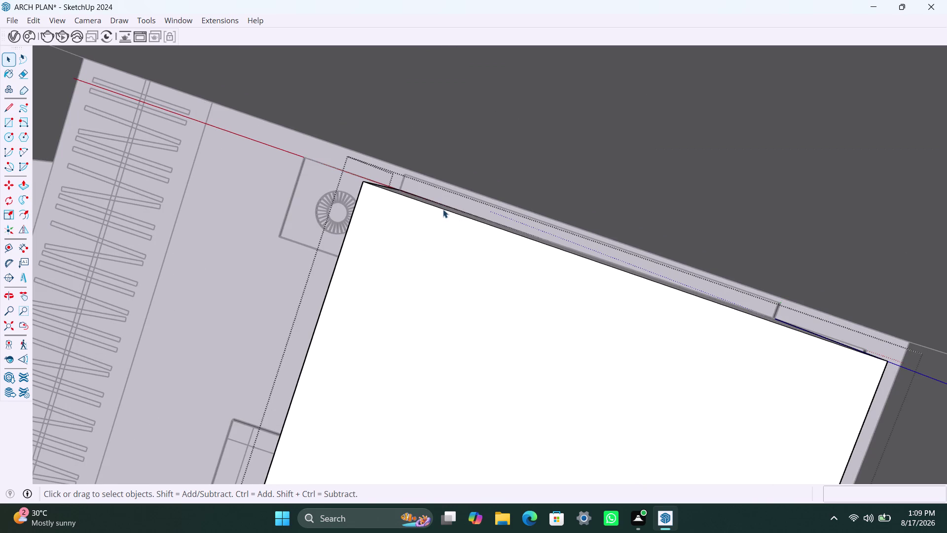
key(r)
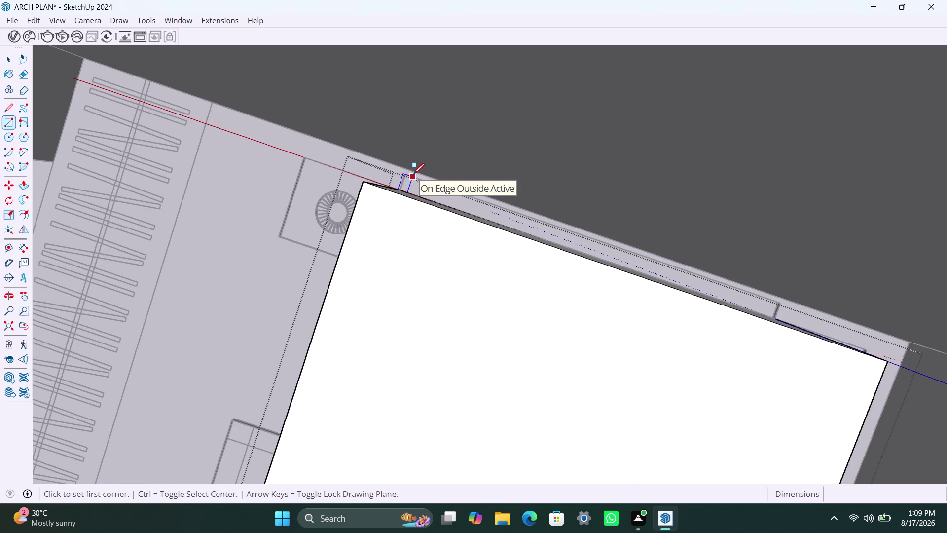
Undo a first rectangle attempt and reframe the view on the bed's head edge.
click(408, 174)
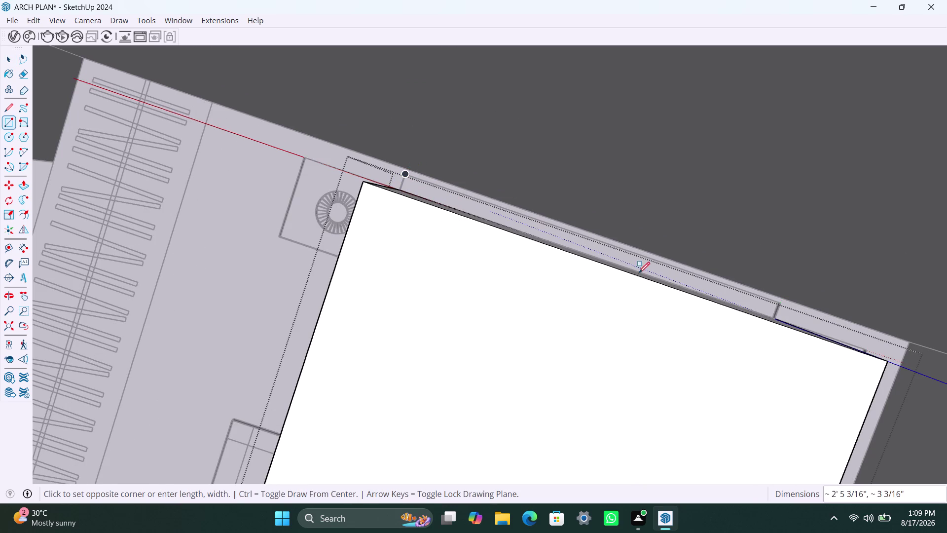
click(777, 316)
key(space)
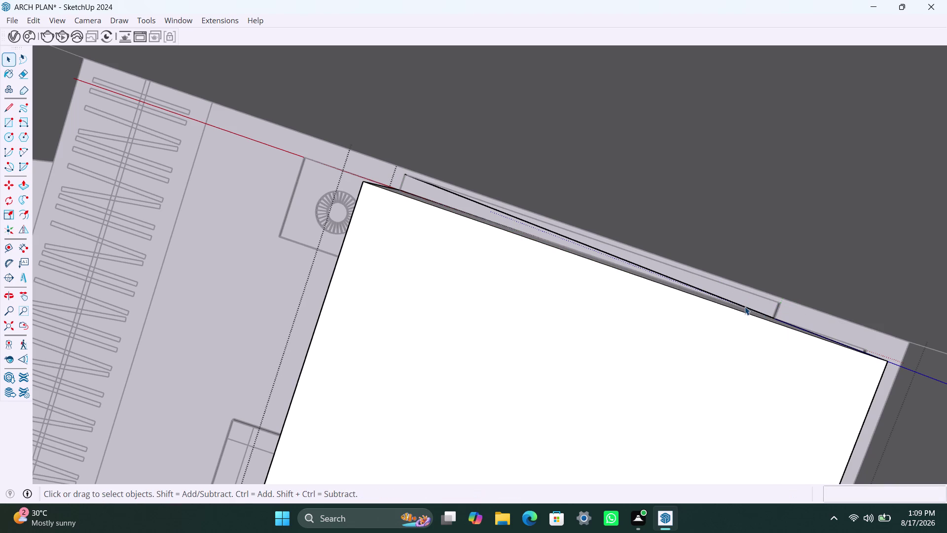
key(ctrl+z)
scroll(down, 3)
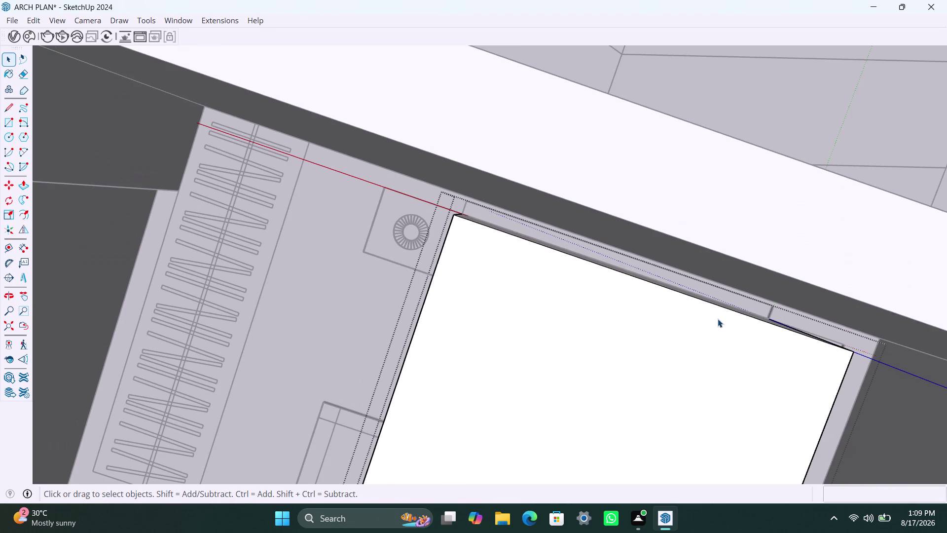
middle_drag(689, 318, 615, 303)
scroll(up, 3)
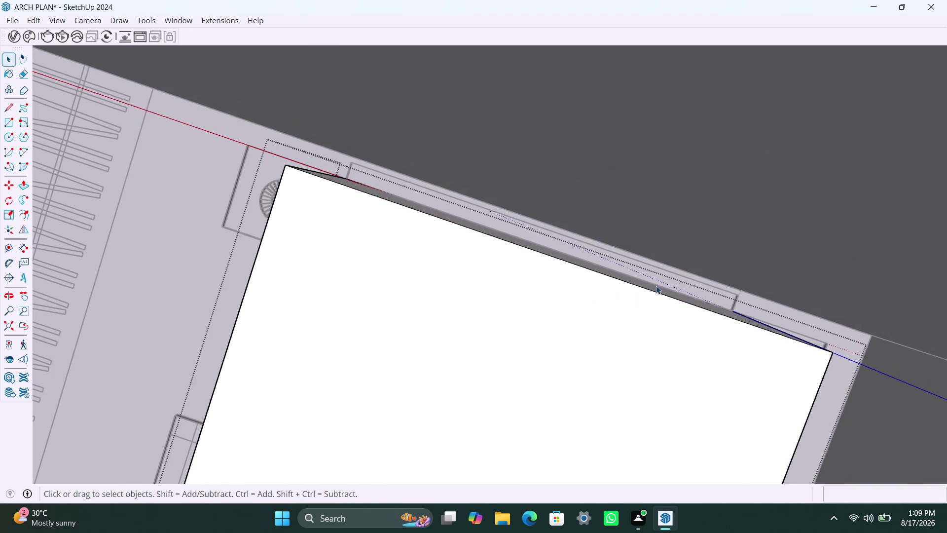
middle_drag(664, 290, 578, 302)
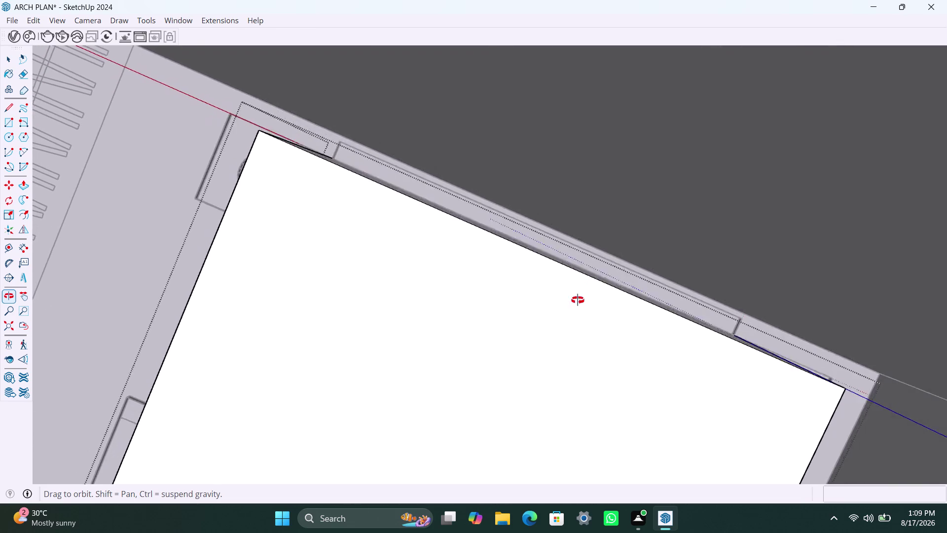
middle_drag(577, 301, 588, 276)
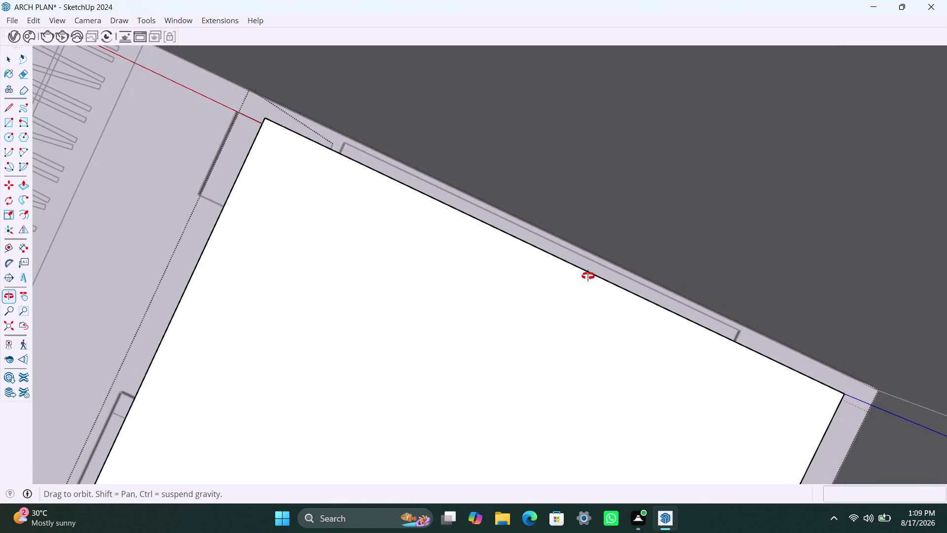
middle_drag(588, 276, 576, 295)
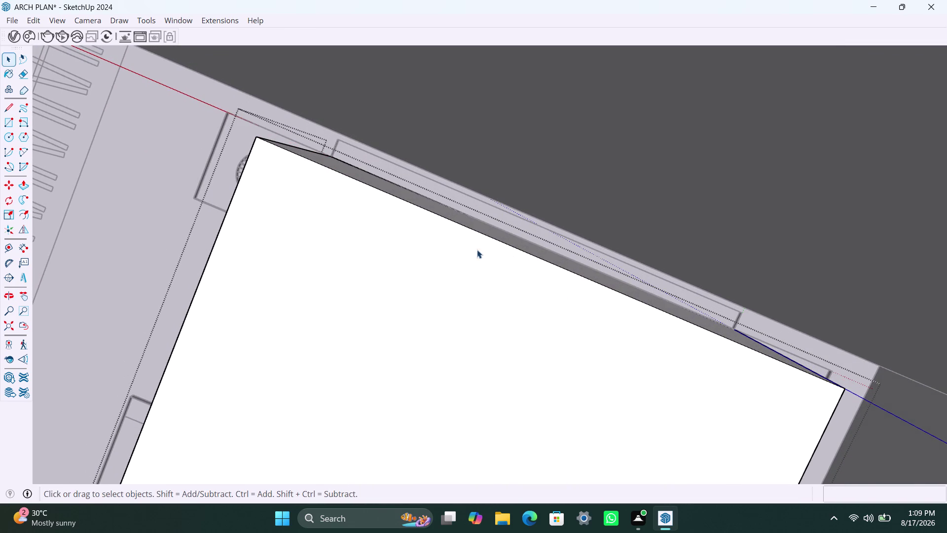
Draw the thin strip between the bed head and the wall, and select it.
key(r)
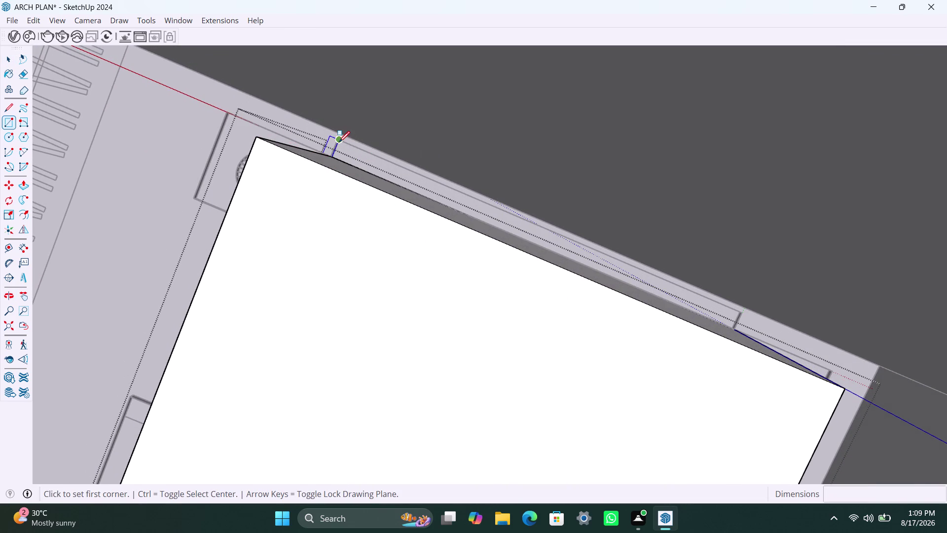
click(337, 140)
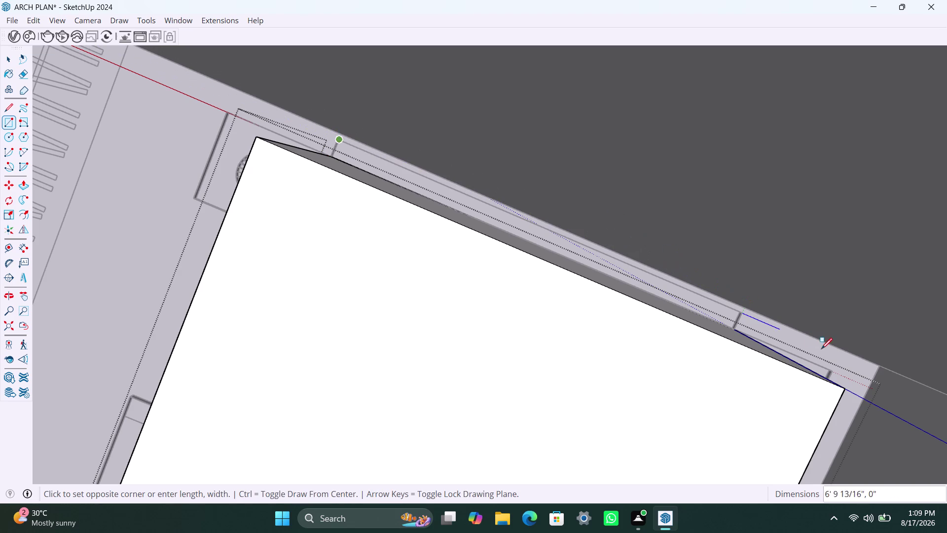
click(742, 316)
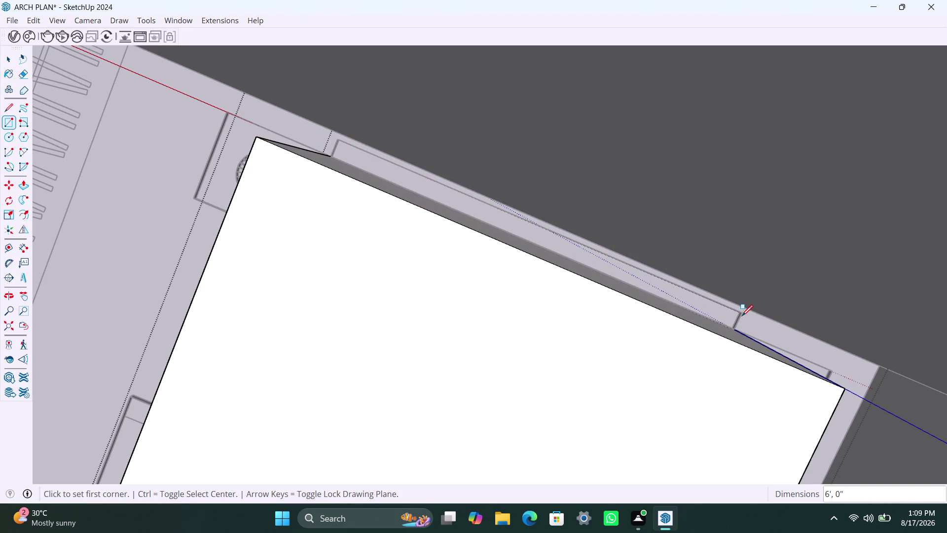
click(741, 314)
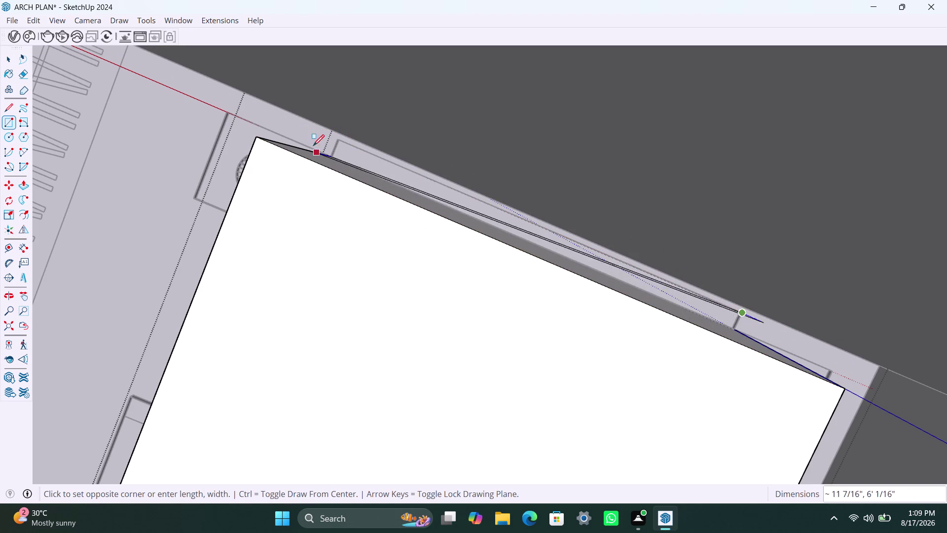
click(332, 156)
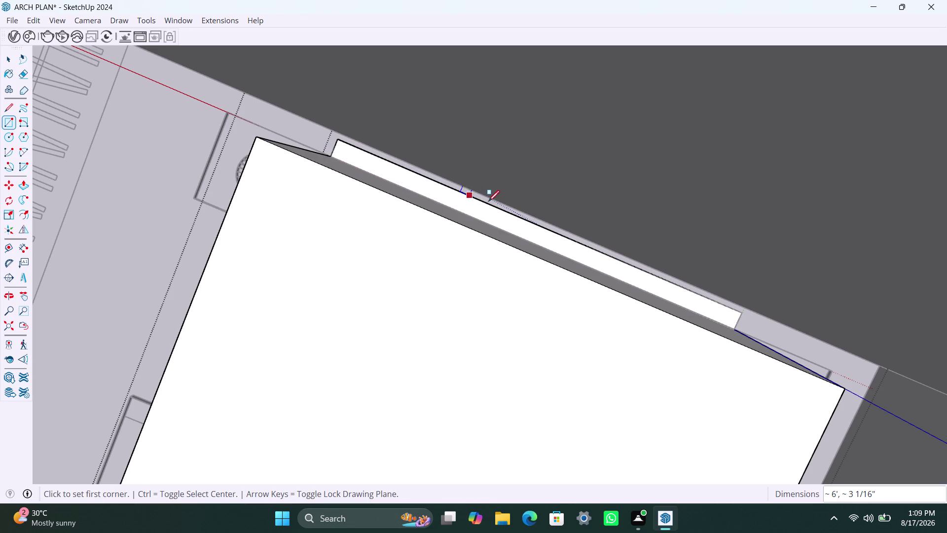
key(space)
click(497, 215)
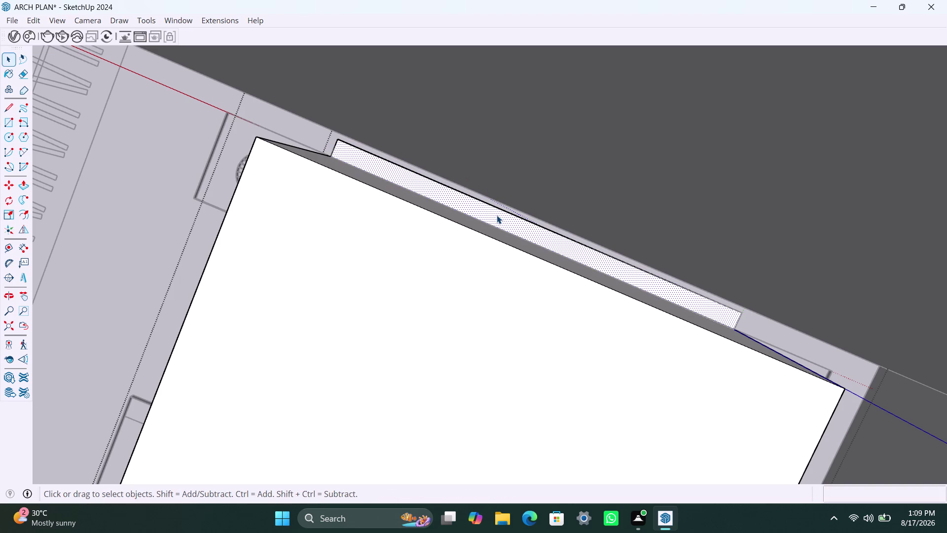
Pull the strip up 4' into a headboard panel.
key(p)
click(498, 216)
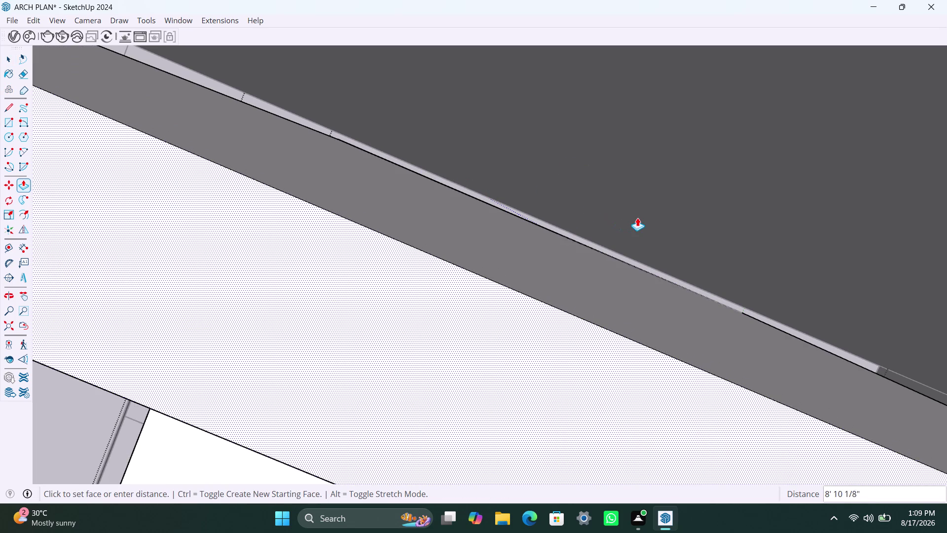
text(4')
key(Return)
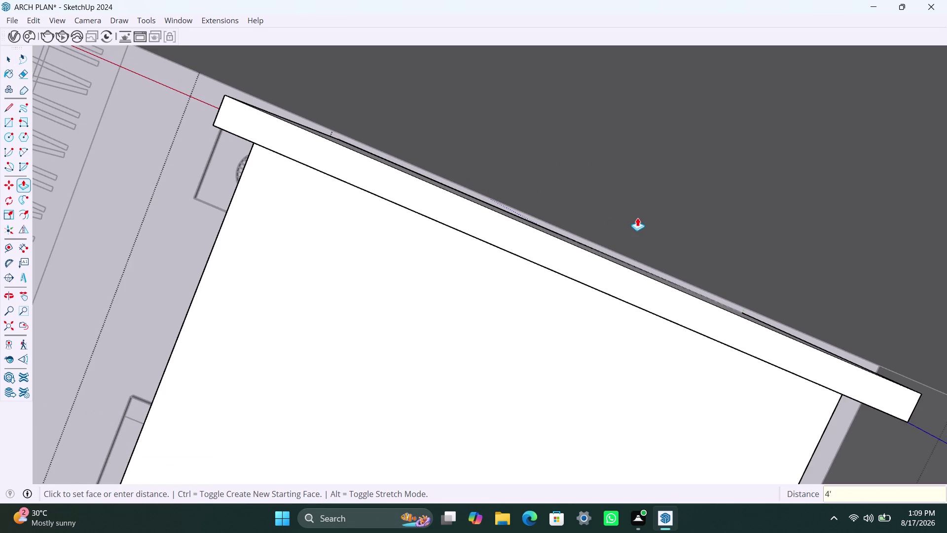
scroll(down, 3)
middle_drag(506, 287, 597, 183)
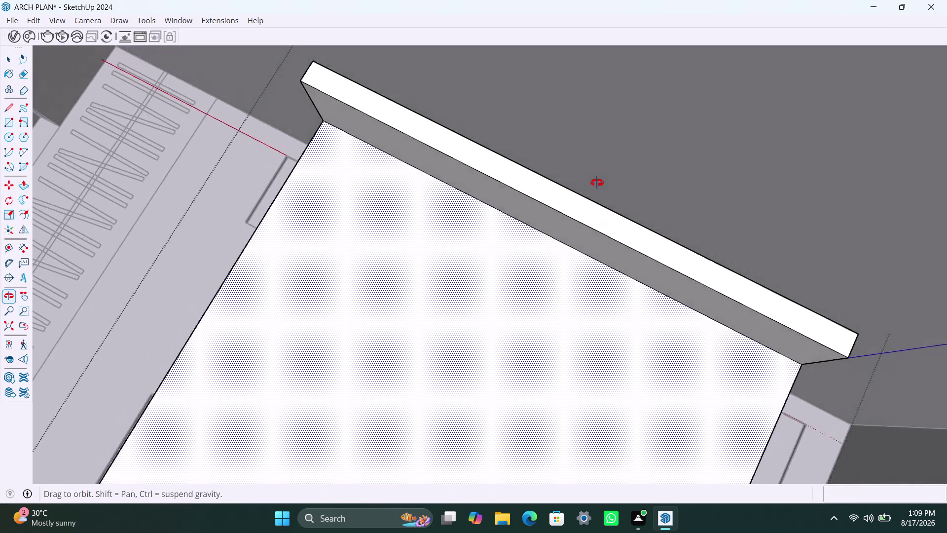
middle_drag(597, 183, 668, 137)
scroll(down, 3)
middle_drag(516, 326, 594, 287)
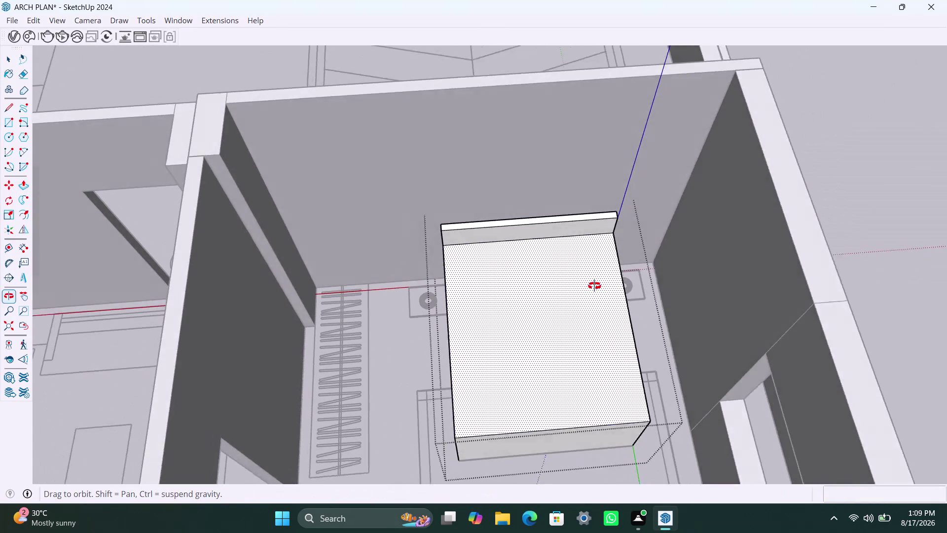
middle_drag(594, 287, 584, 275)
scroll(down, 3)
middle_drag(537, 320, 519, 320)
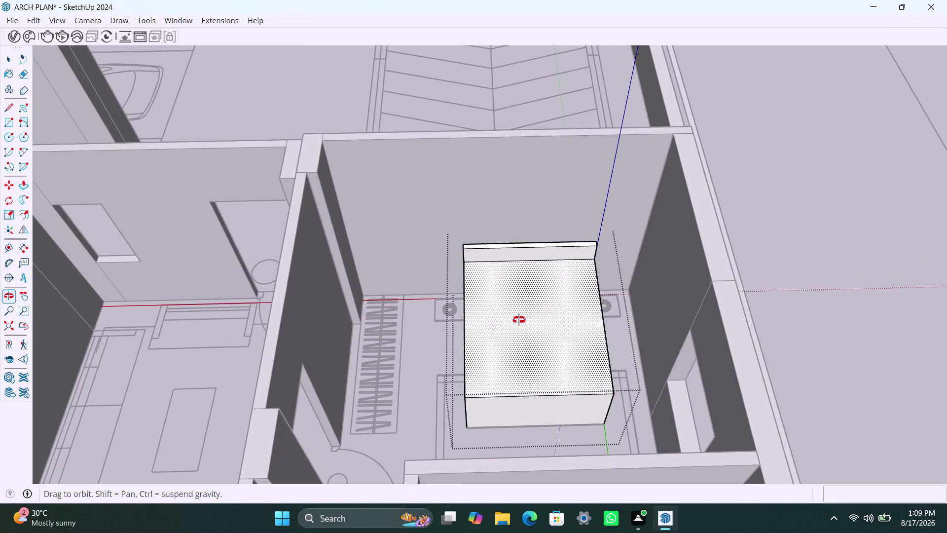
middle_drag(520, 320, 518, 320)
Push/pull the headboard's top face a further 6".
scroll(up, 3)
scroll(up, 3)
middle_drag(519, 274, 487, 264)
scroll(up, 3)
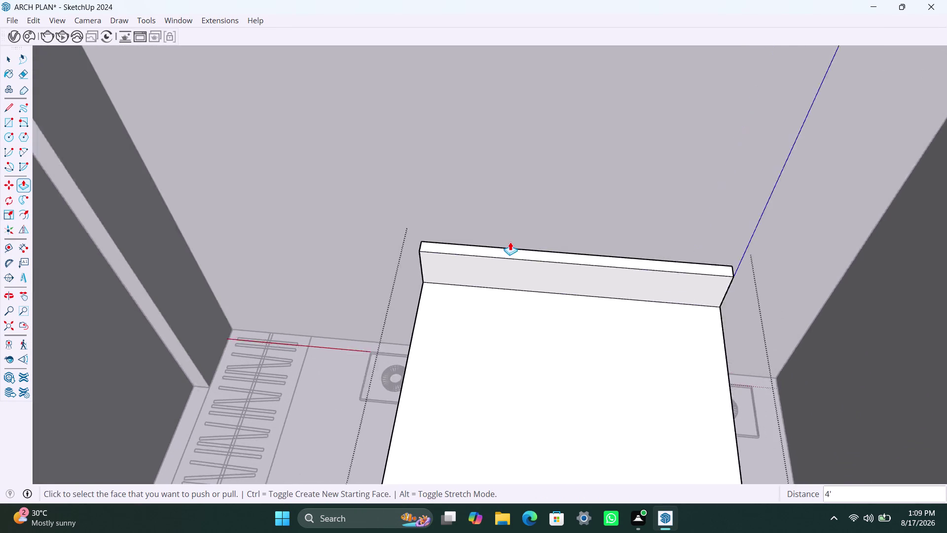
scroll(up, 3)
click(531, 256)
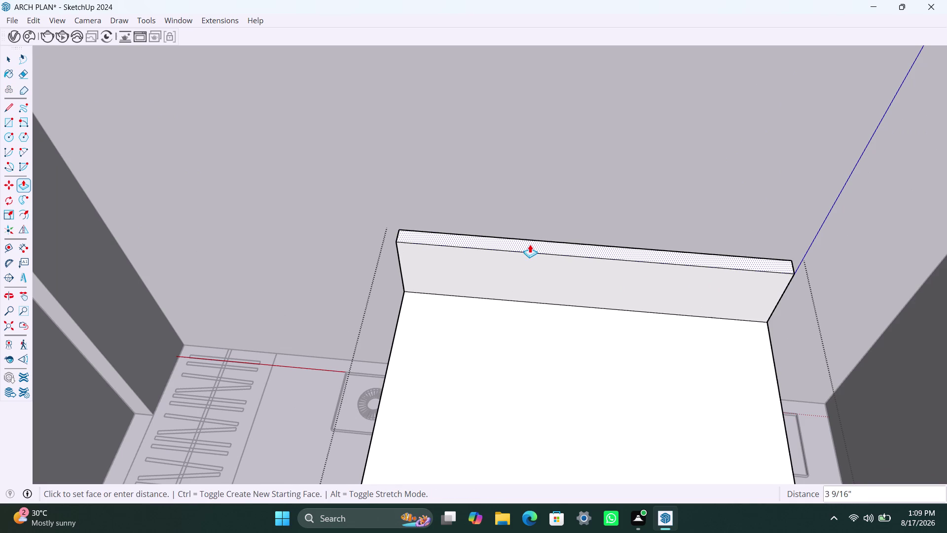
text(6)
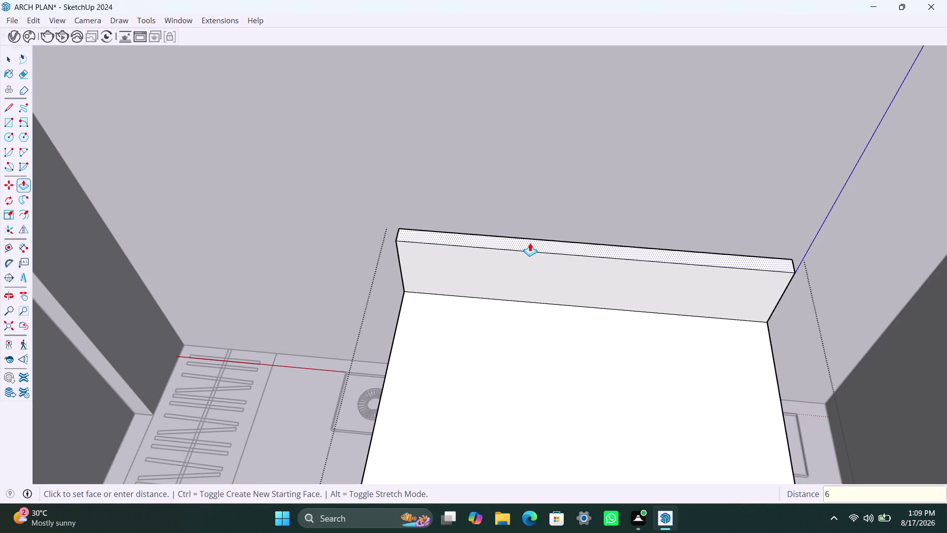
text(")
key(Return)
key(space)
scroll(down, 3)
scroll(down, 3)
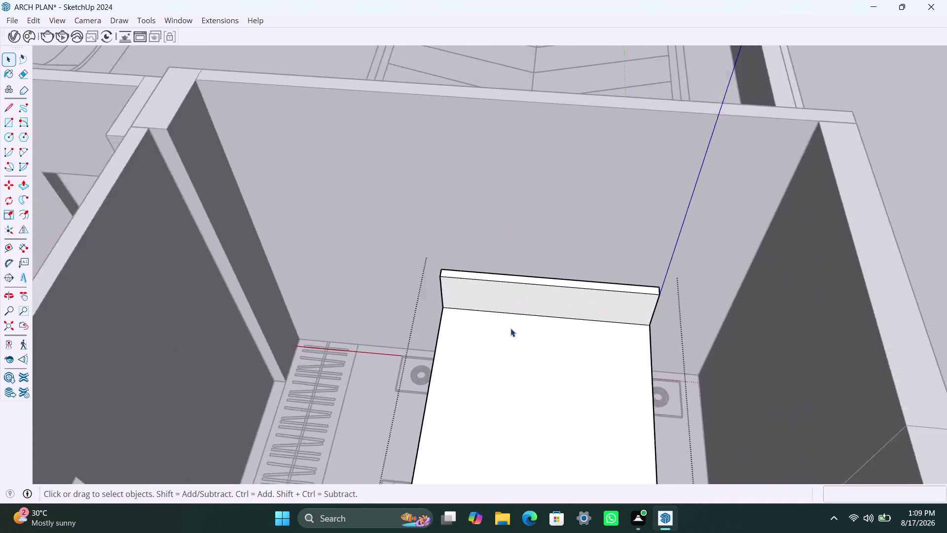
Orbit and zoom around the apartment, settling on the bedroom with the bed.
middle_drag(517, 339, 548, 285)
click(830, 243)
scroll(down, 3)
scroll(down, 3)
middle_drag(567, 345, 564, 364)
scroll(up, 3)
scroll(up, 3)
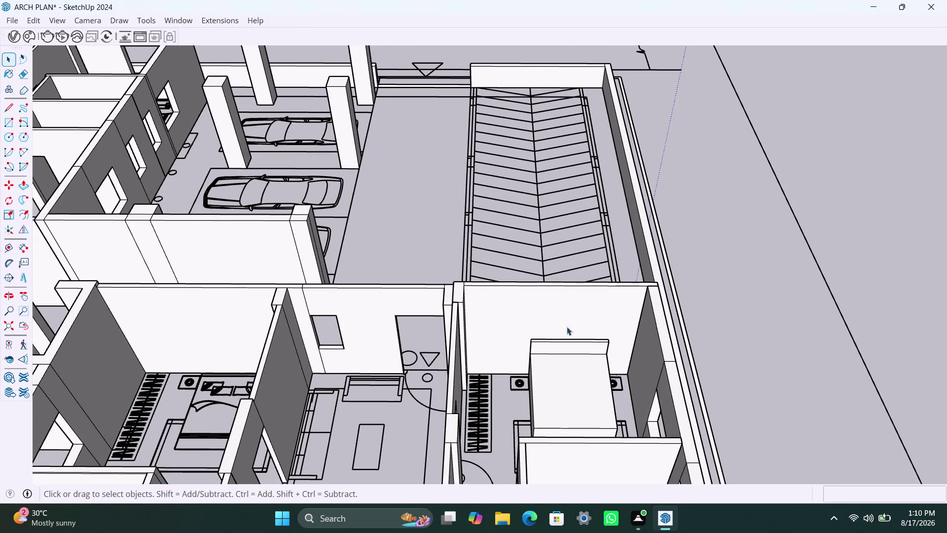
scroll(down, 3)
middle_drag(562, 368, 562, 388)
scroll(up, 3)
scroll(up, 3)
middle_drag(545, 411, 554, 407)
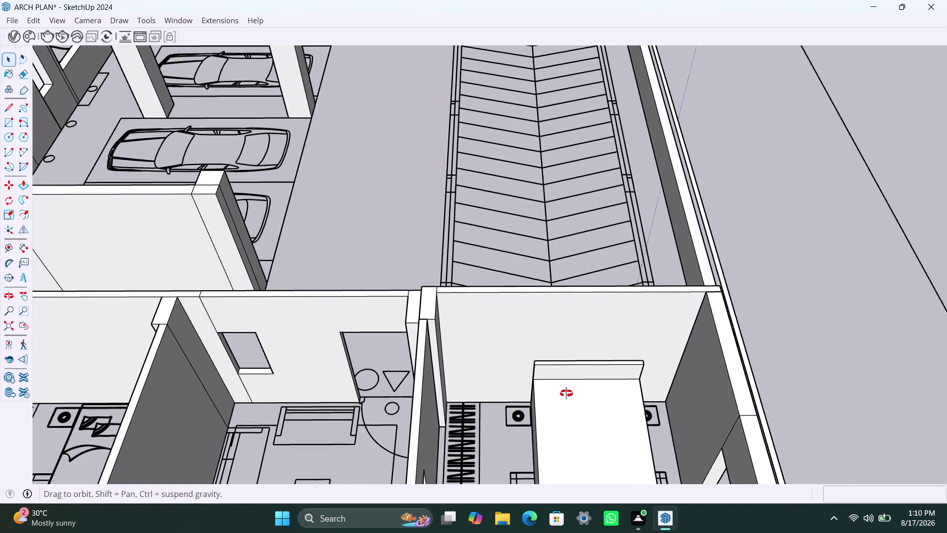
middle_drag(555, 407, 637, 322)
scroll(up, 3)
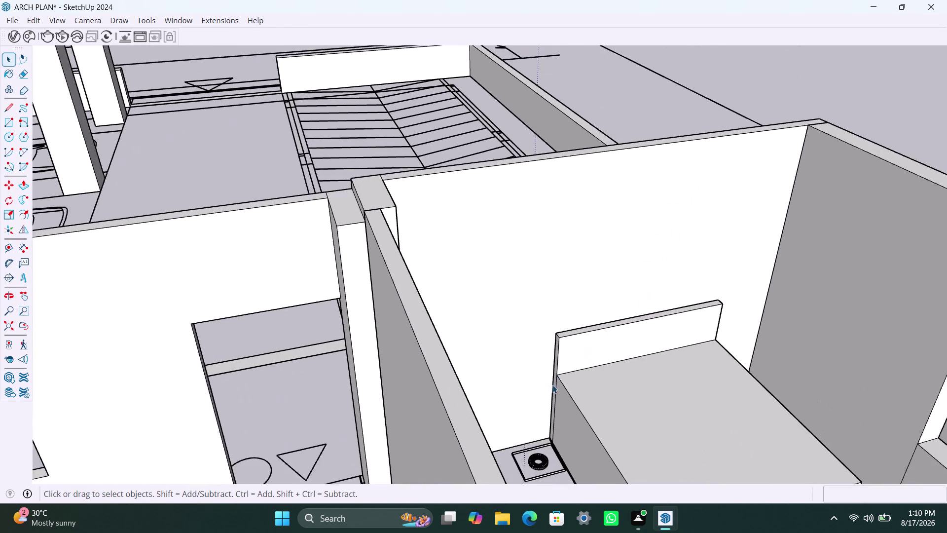
scroll(up, 3)
middle_drag(588, 395, 501, 384)
scroll(down, 3)
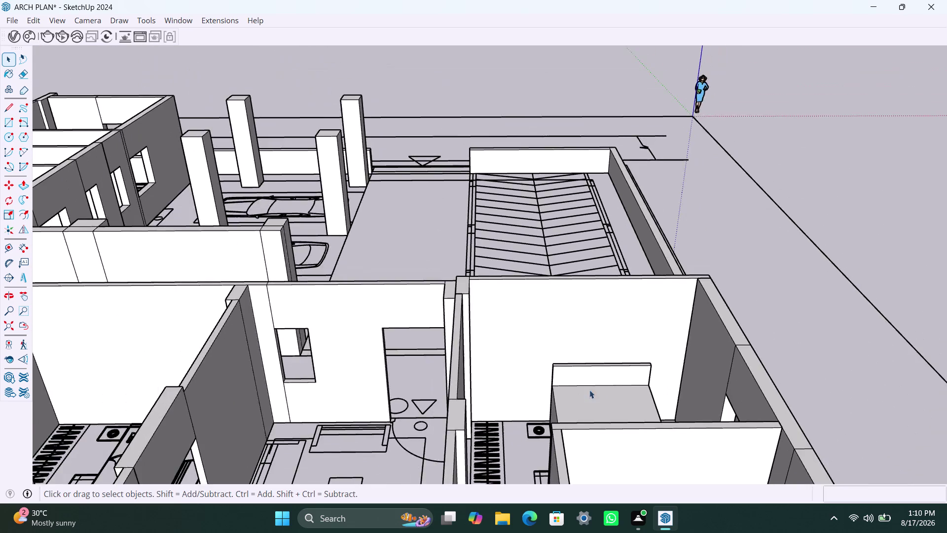
middle_drag(590, 390, 565, 421)
scroll(down, 3)
middle_drag(569, 437, 542, 445)
scroll(up, 3)
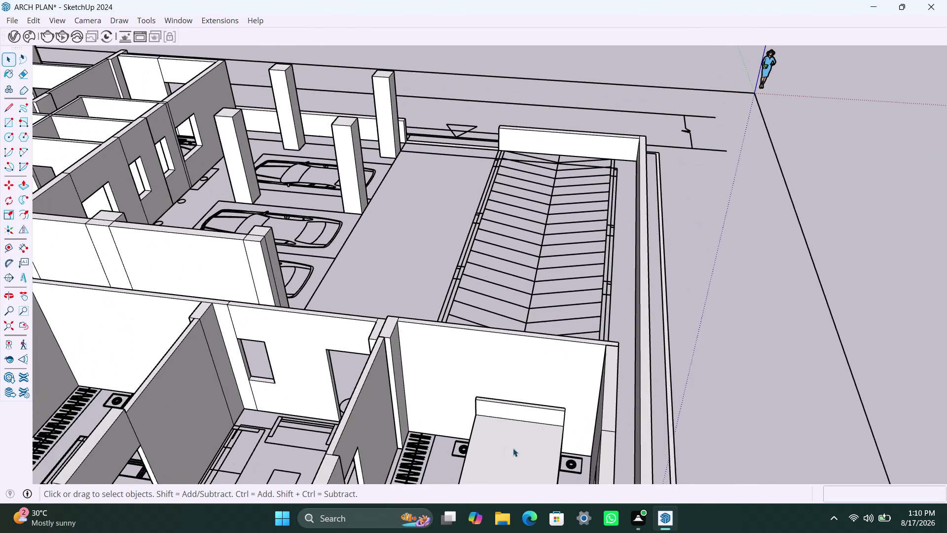
scroll(down, 3)
middle_drag(490, 388, 581, 271)
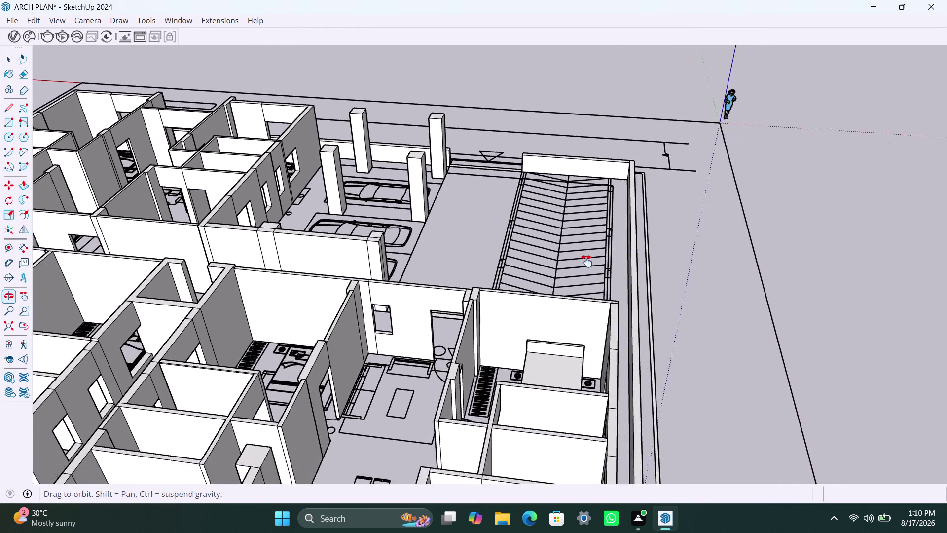
middle_drag(581, 270, 589, 256)
scroll(up, 3)
middle_drag(576, 268, 565, 353)
scroll(up, 3)
middle_drag(625, 289, 626, 289)
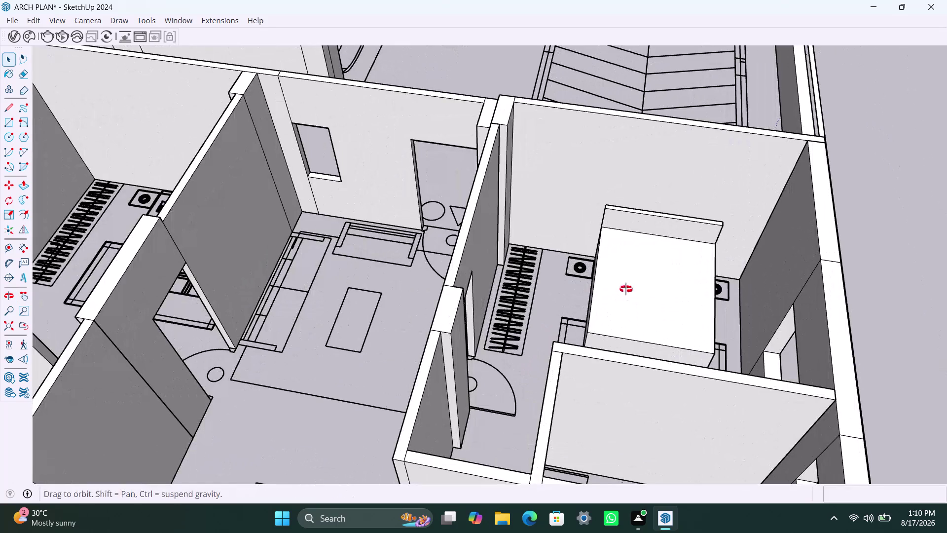
middle_drag(626, 289, 629, 299)
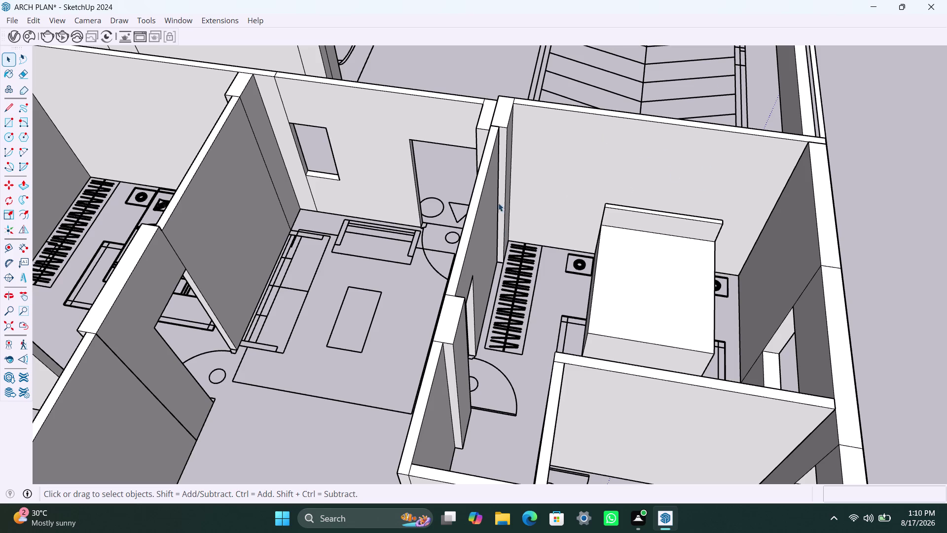
Zoom in to look down on the square nightstand outline beside the bed.
scroll(up, 3)
middle_drag(566, 324, 579, 362)
scroll(up, 3)
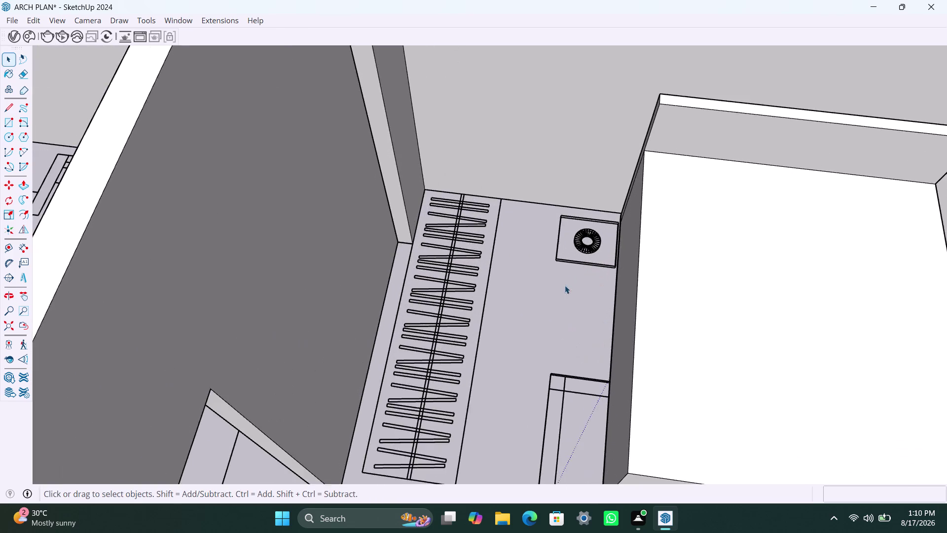
scroll(up, 3)
middle_drag(551, 290, 542, 329)
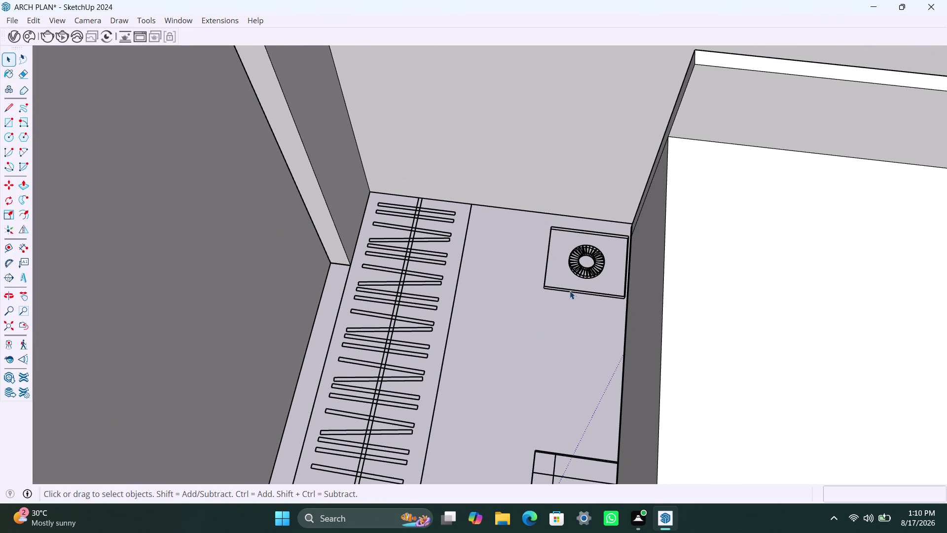
scroll(up, 3)
middle_drag(565, 290, 550, 325)
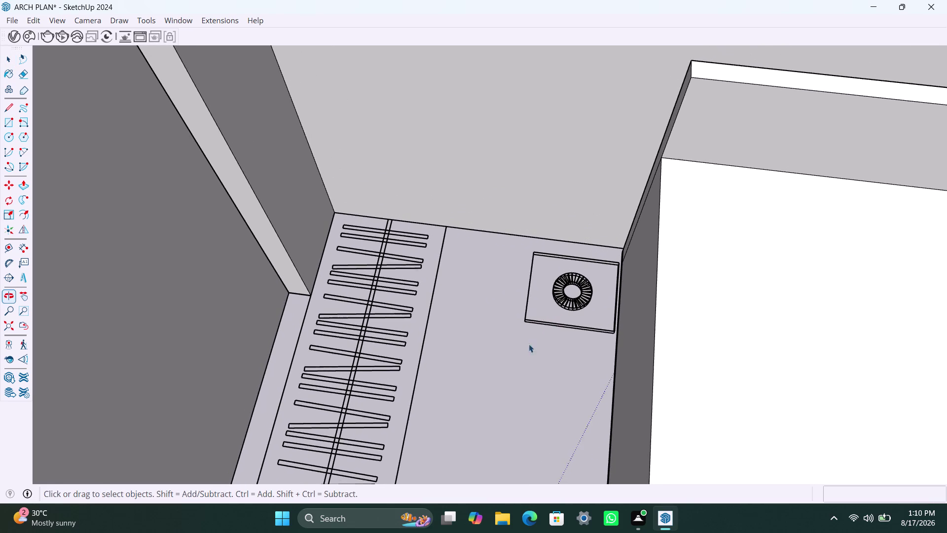
middle_drag(547, 361, 557, 369)
scroll(up, 3)
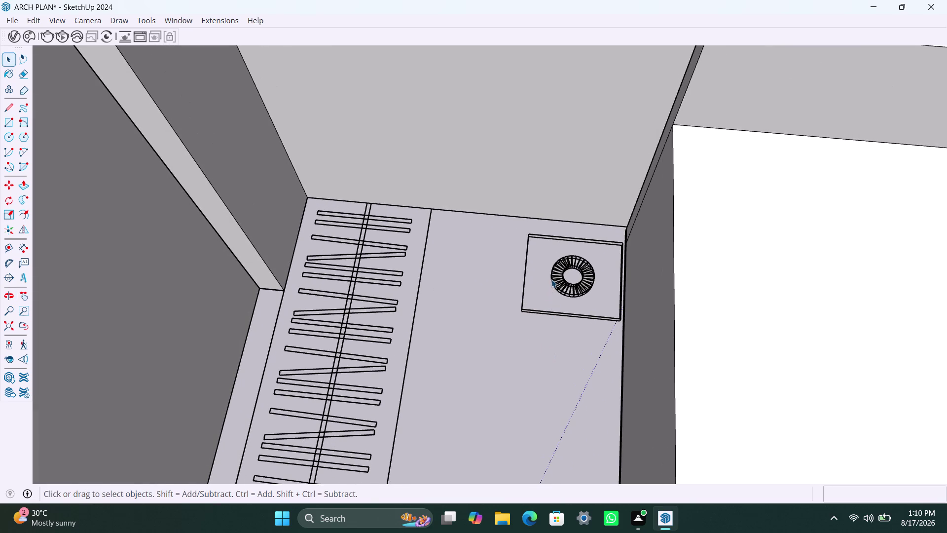
Draw a rectangle corner to corner over the nightstand square and select it.
key(r)
click(529, 232)
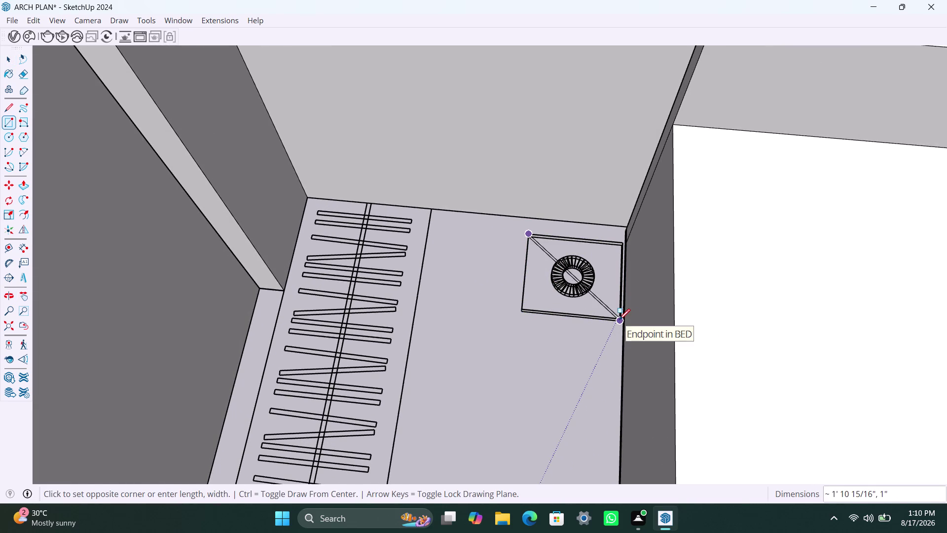
scroll(up, 3)
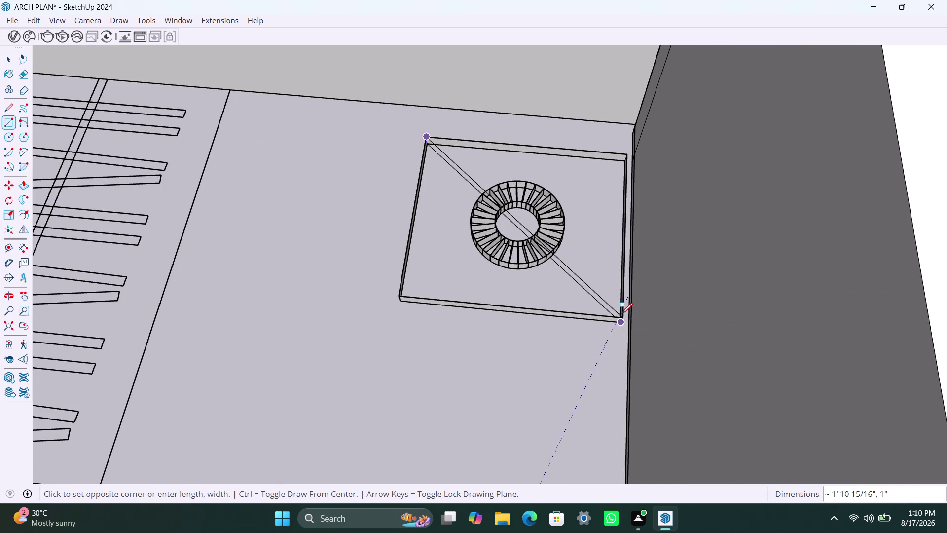
scroll(up, 3)
scroll(up, 3)
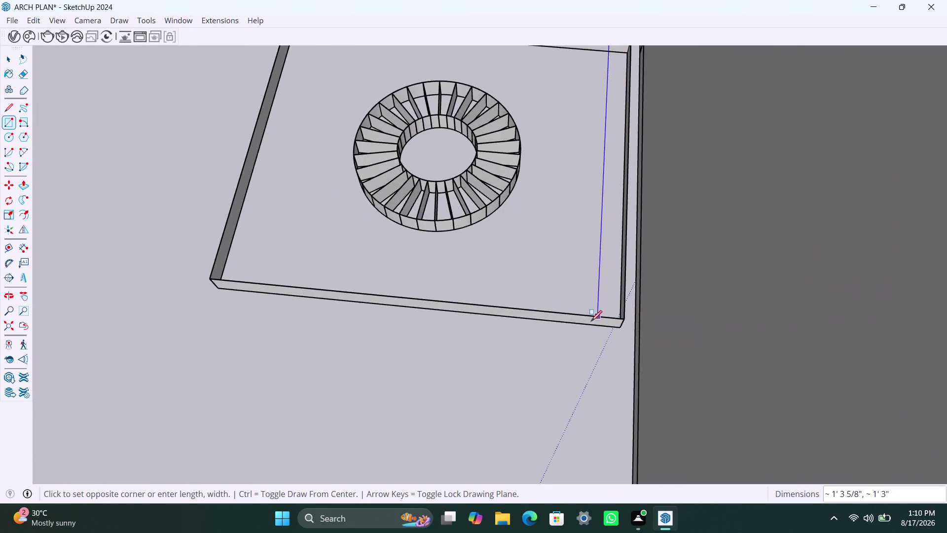
click(621, 318)
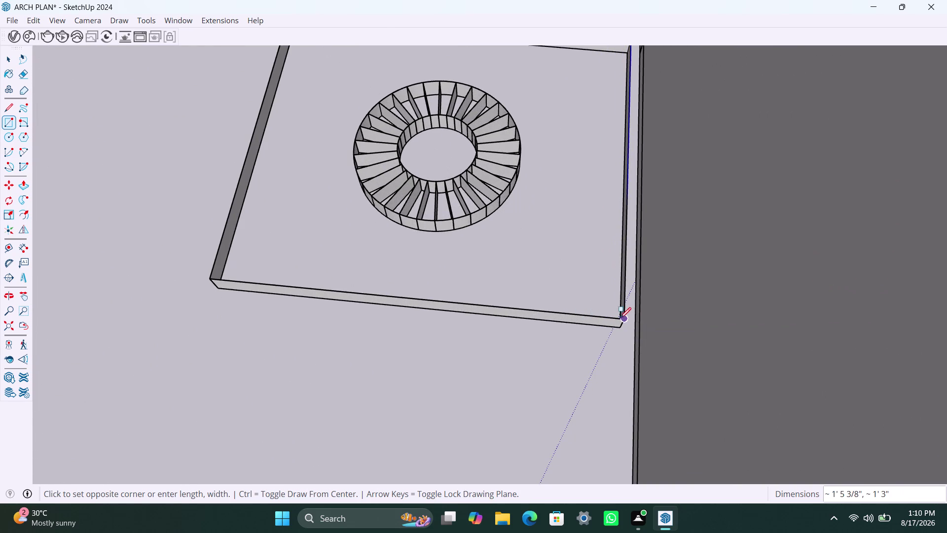
key(space)
scroll(down, 3)
middle_drag(528, 348, 552, 194)
scroll(up, 3)
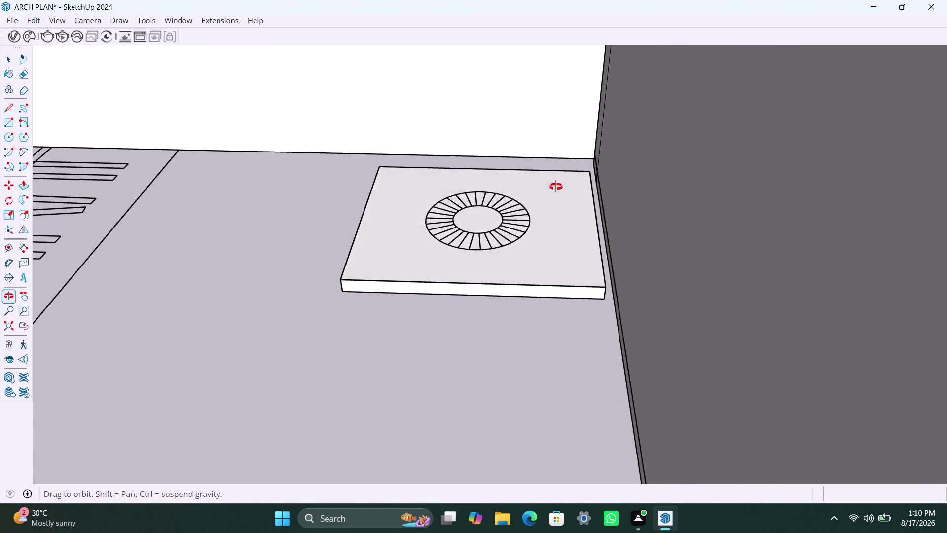
middle_drag(552, 195, 545, 231)
scroll(down, 3)
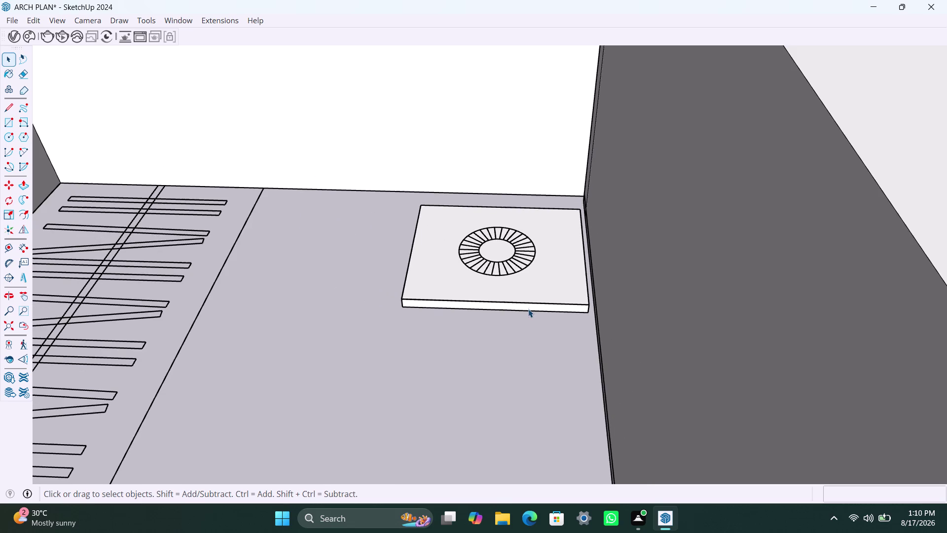
scroll(up, 3)
click(536, 292)
Pull the nightstand face up into a trial box.
key(p)
click(536, 292)
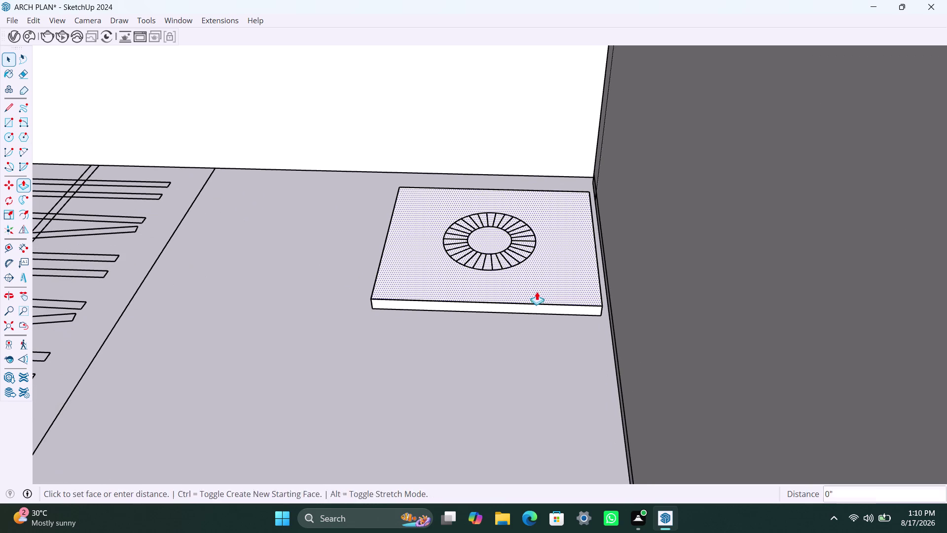
key(Escape)
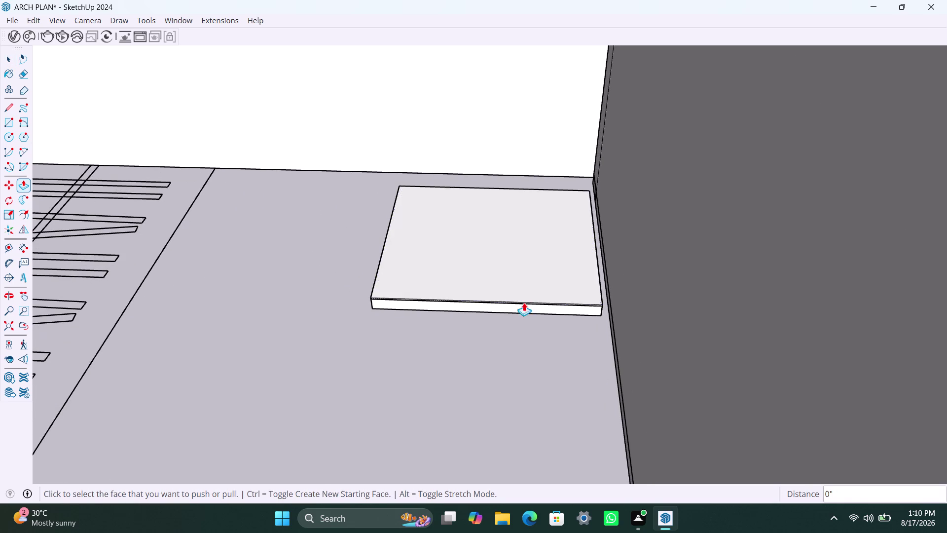
key(ctrl+z)
key(space)
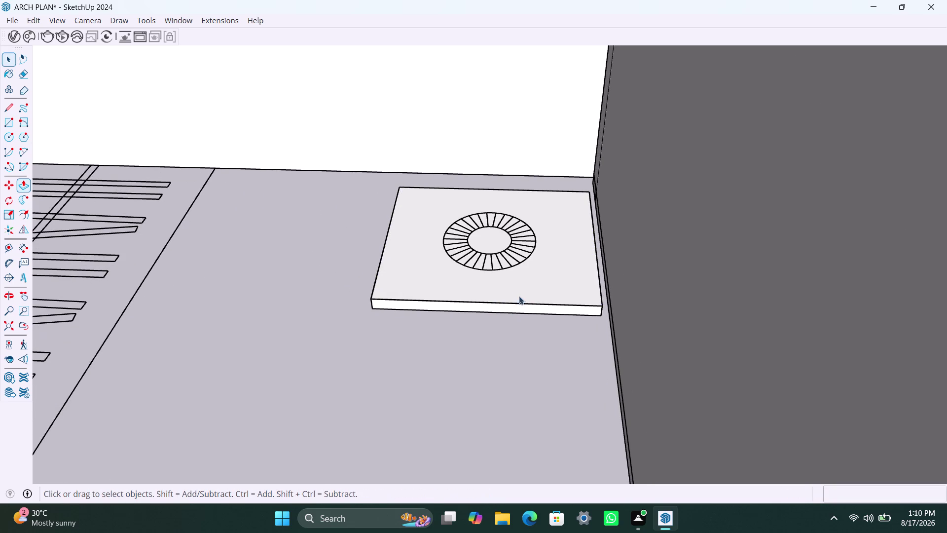
click(518, 289)
key(p)
click(519, 289)
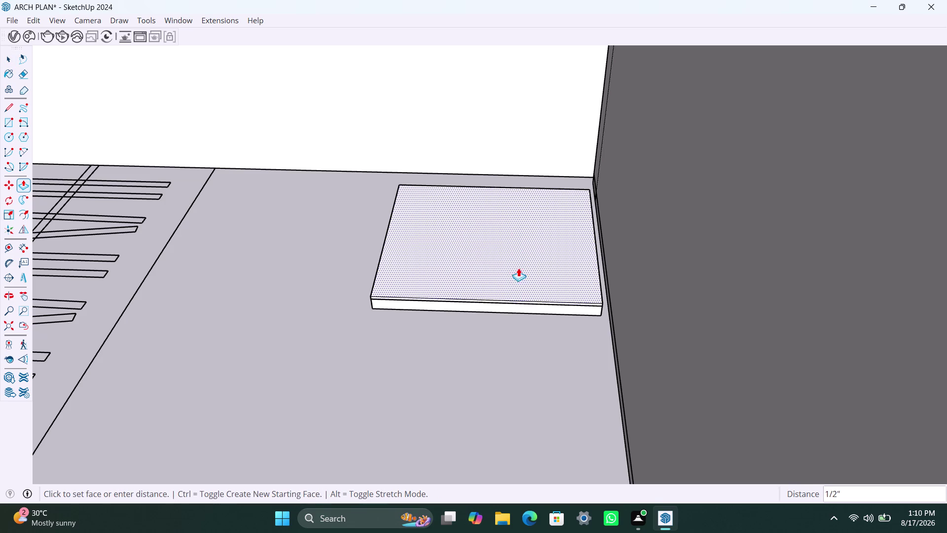
scroll(down, 3)
scroll(down, 3)
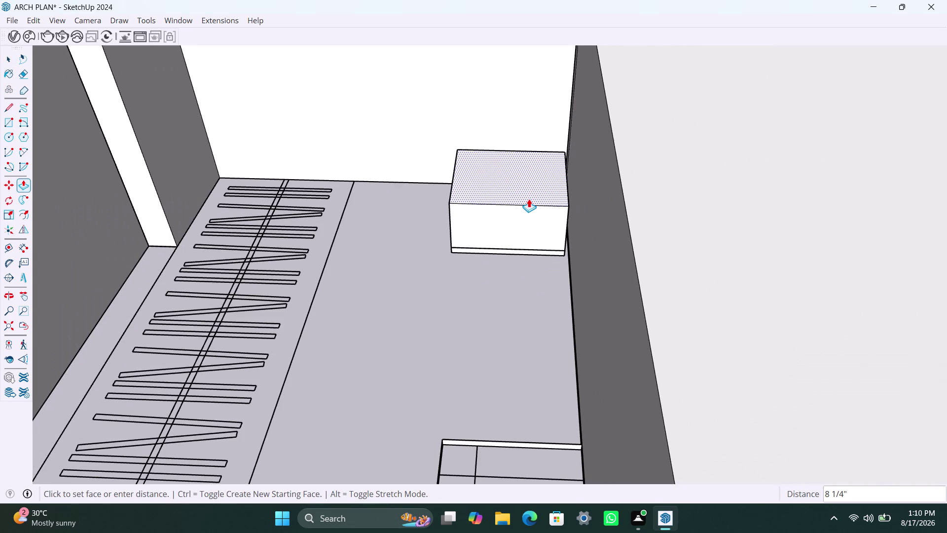
click(529, 199)
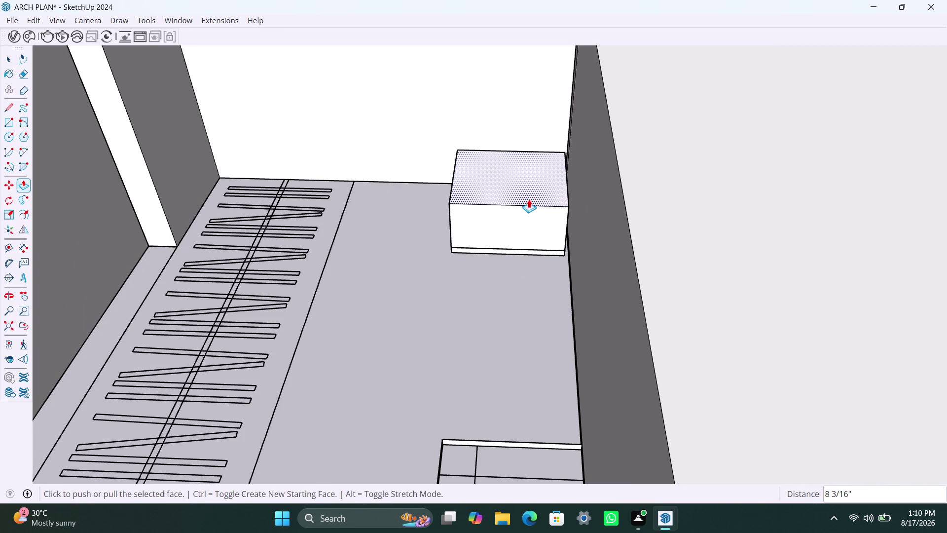
Undo the trial nightstand extrusion with repeated Ctrl+Z.
key(space)
key(ctrl+z)
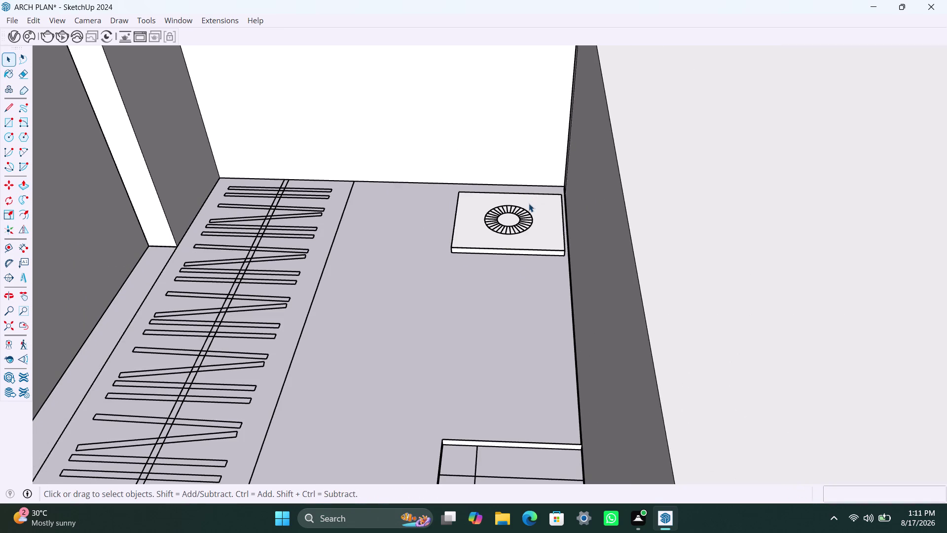
key(ctrl+z)
key(ctrl+z)
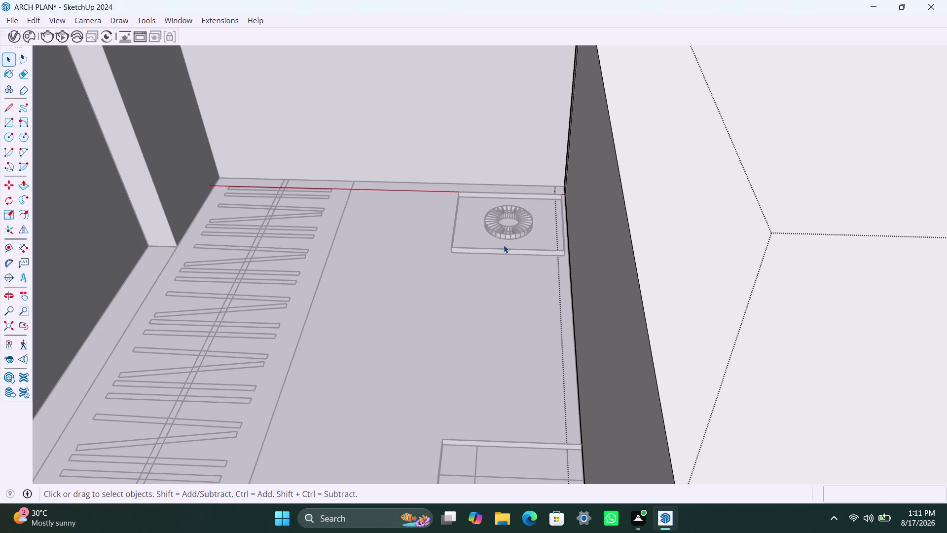
key(ctrl+z)
scroll(down, 3)
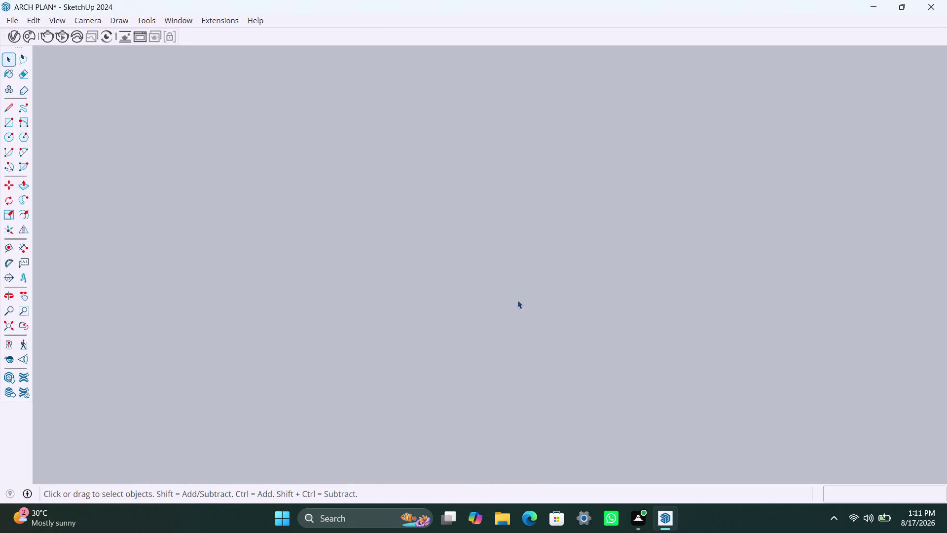
Zoom extents, orbit into the bedroom and select the headboard's top face.
click(10, 325)
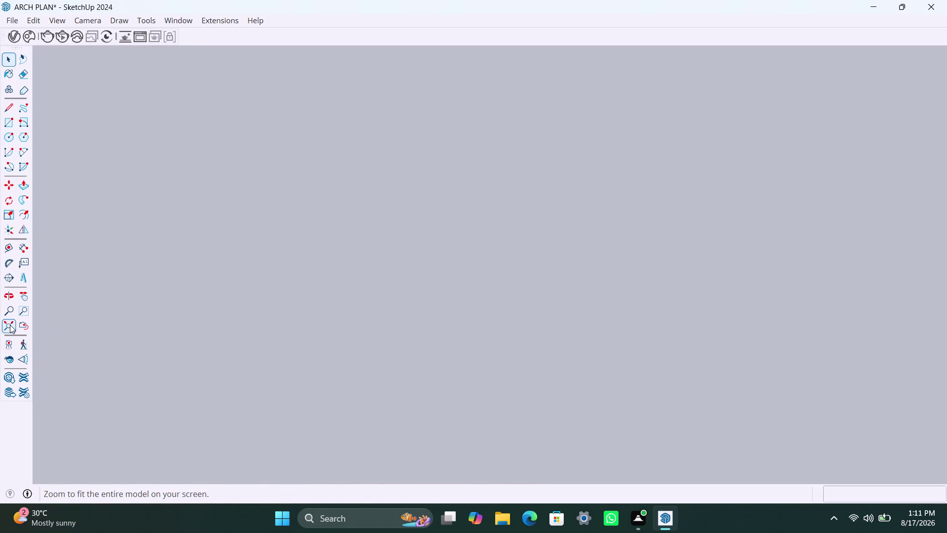
middle_drag(760, 231, 534, 267)
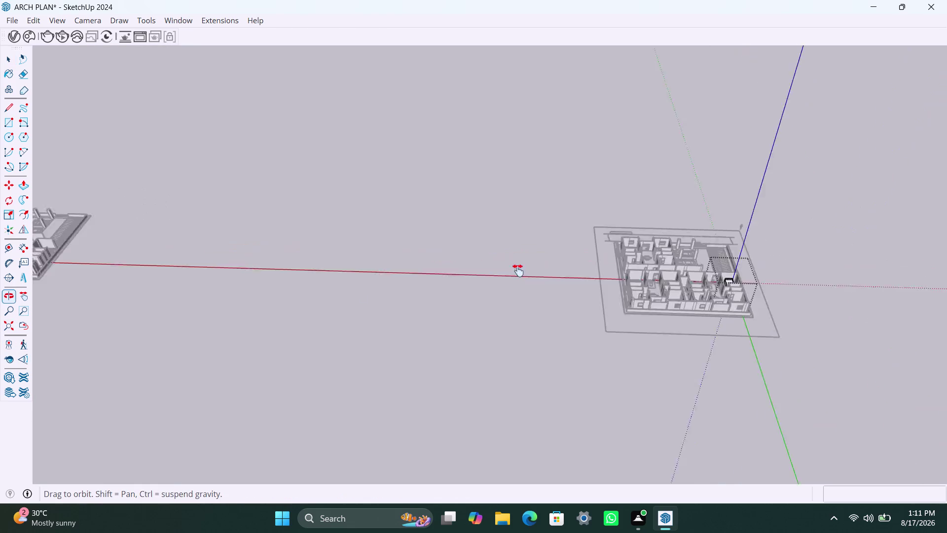
middle_drag(534, 267, 436, 280)
scroll(up, 3)
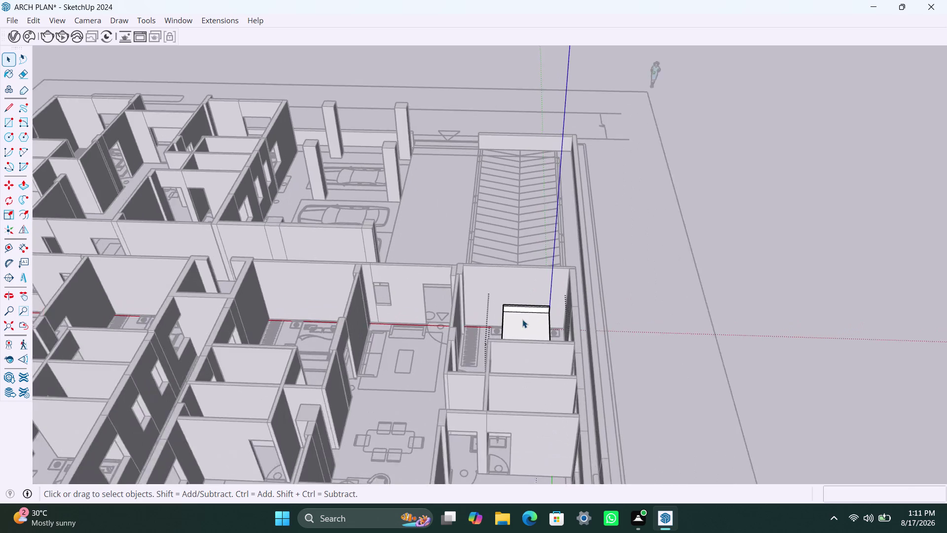
scroll(up, 3)
middle_drag(523, 316, 530, 345)
scroll(up, 3)
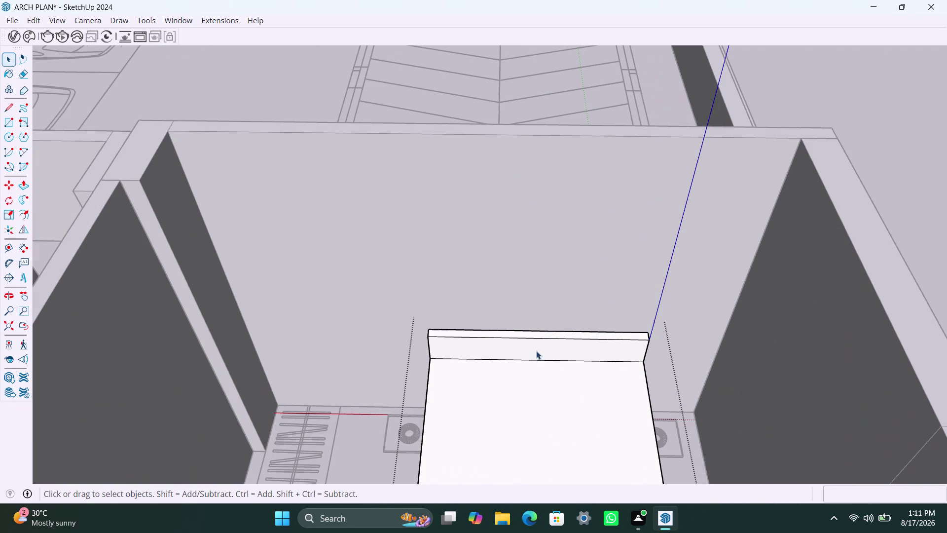
click(548, 332)
click(549, 334)
scroll(up, 3)
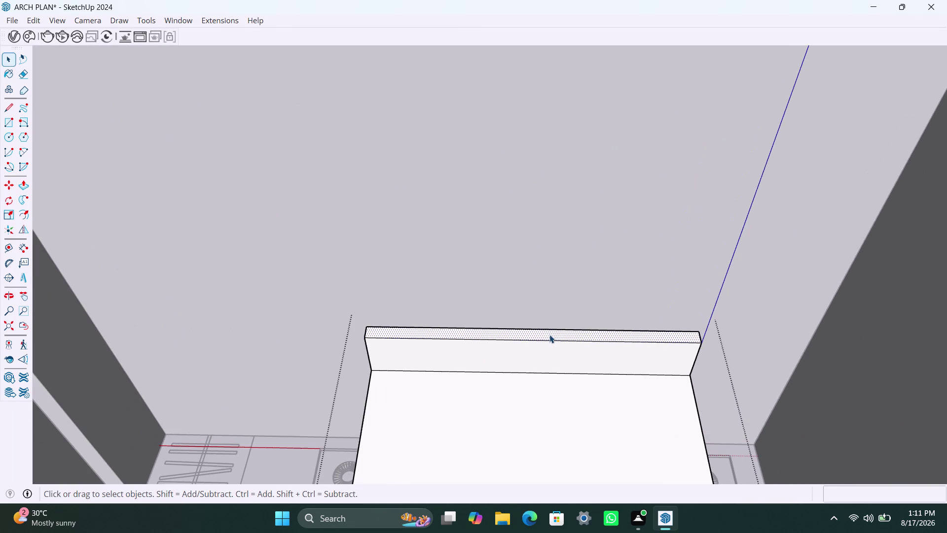
Push/pull the headboard's top face up 6" and clear the selection.
key(p)
click(551, 332)
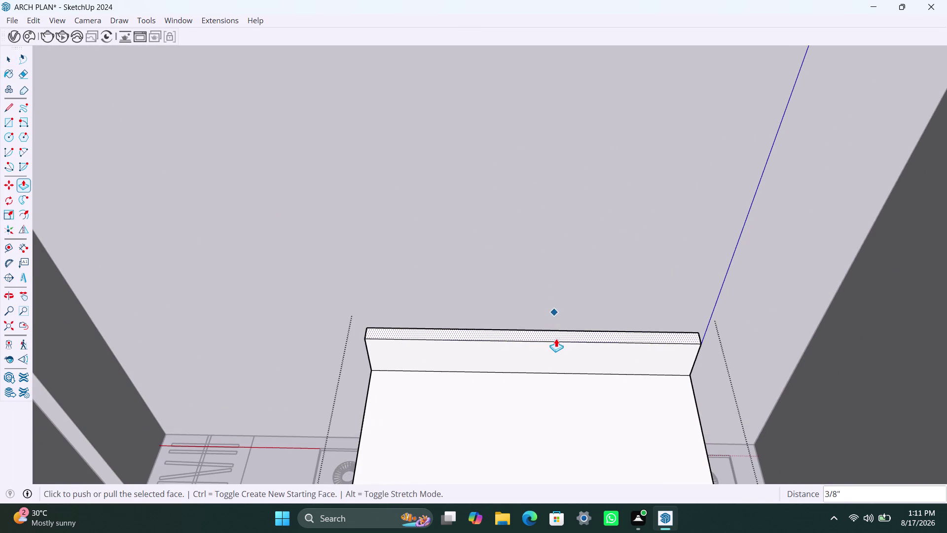
click(555, 330)
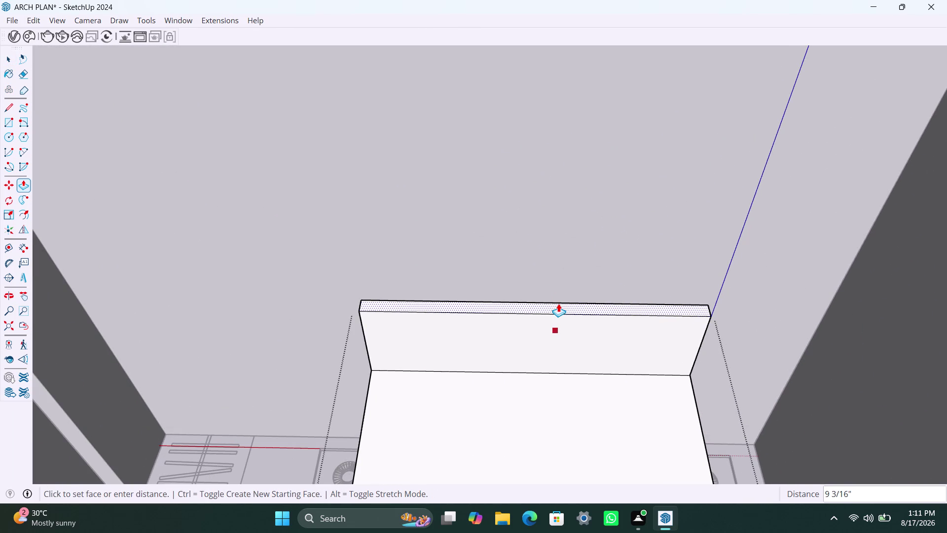
key(6)
key(shift+quotedbl)
key(Return)
key(space)
click(723, 281)
scroll(down, 3)
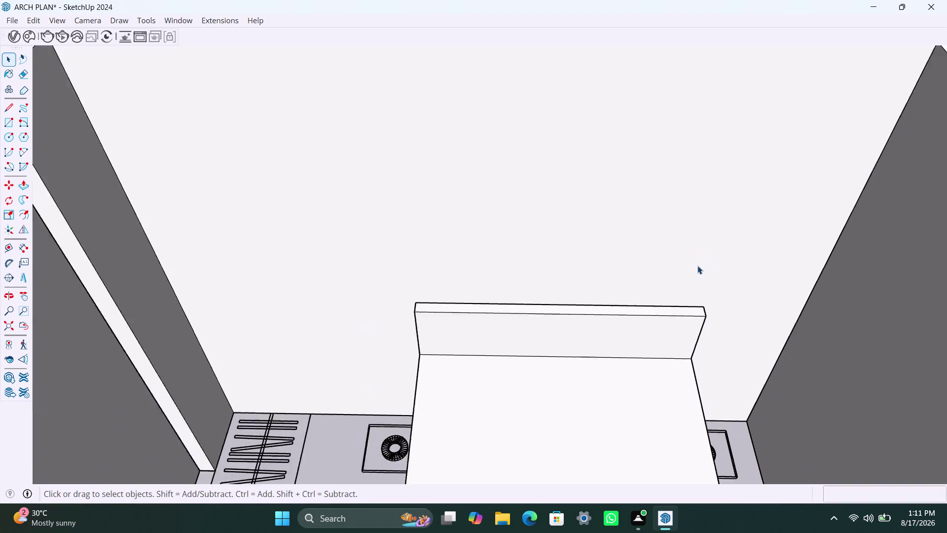
Orbit out to view the raised headboard in the bedroom from above.
scroll(down, 3)
scroll(down, 3)
middle_drag(660, 297, 600, 249)
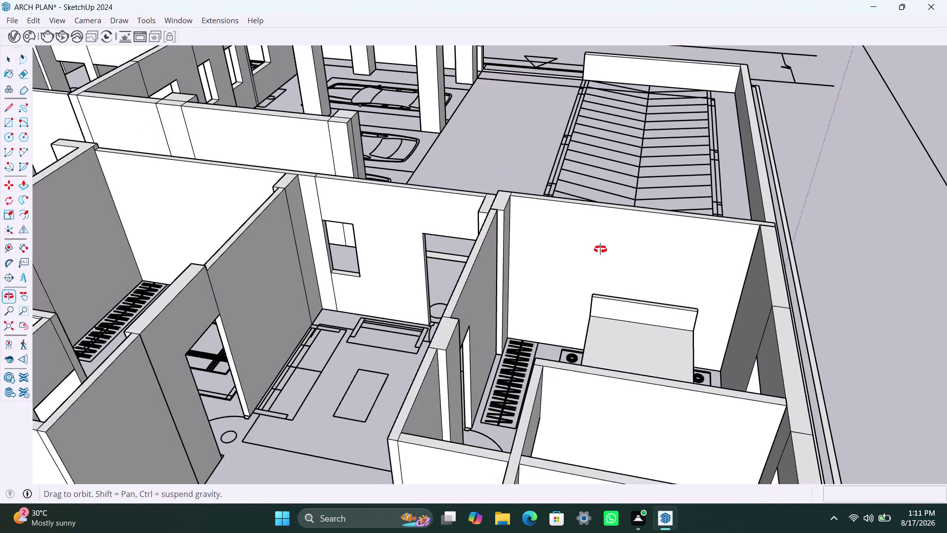
middle_drag(601, 250, 616, 271)
scroll(down, 3)
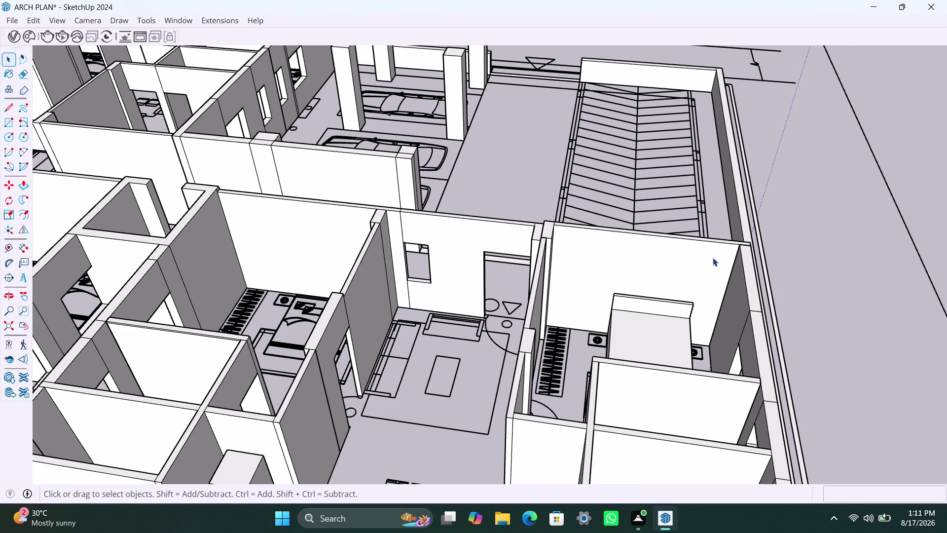
scroll(up, 3)
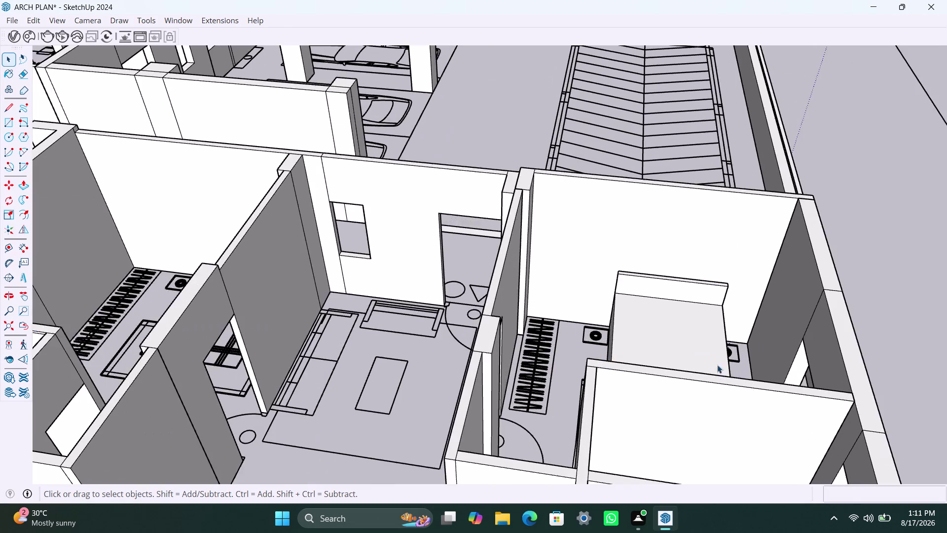
scroll(up, 3)
scroll(up, 3)
scroll(down, 3)
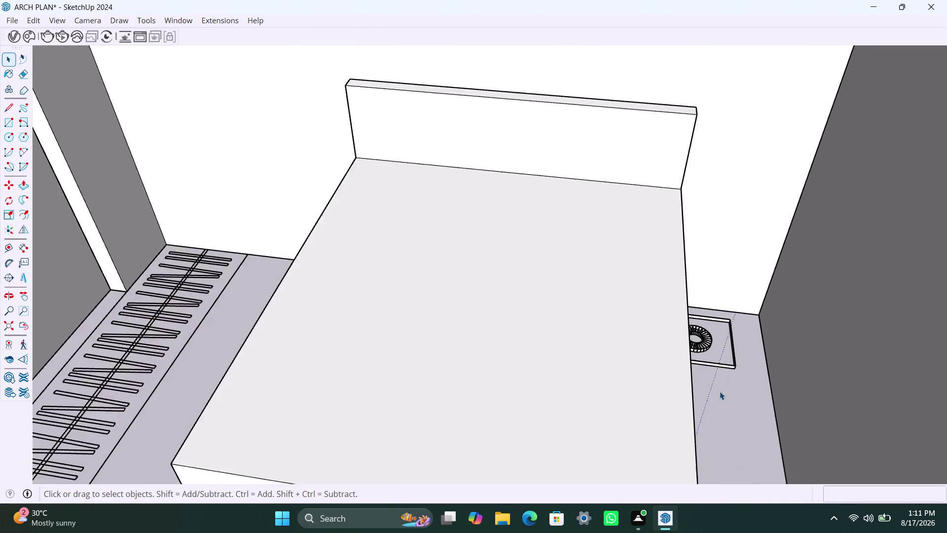
scroll(down, 3)
scroll(down, 3)
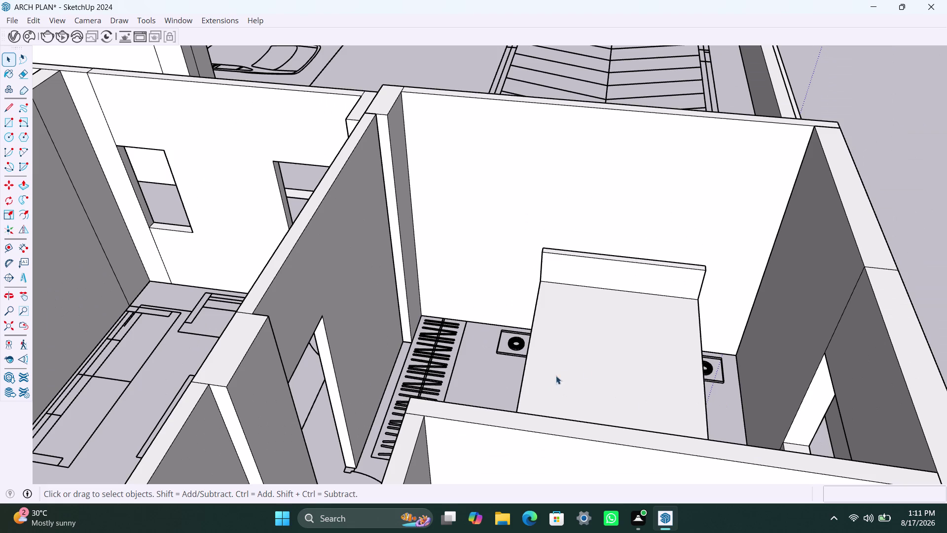
Orbit and zoom in close to the bed frame corner beside the nightstands.
middle_drag(611, 371, 671, 254)
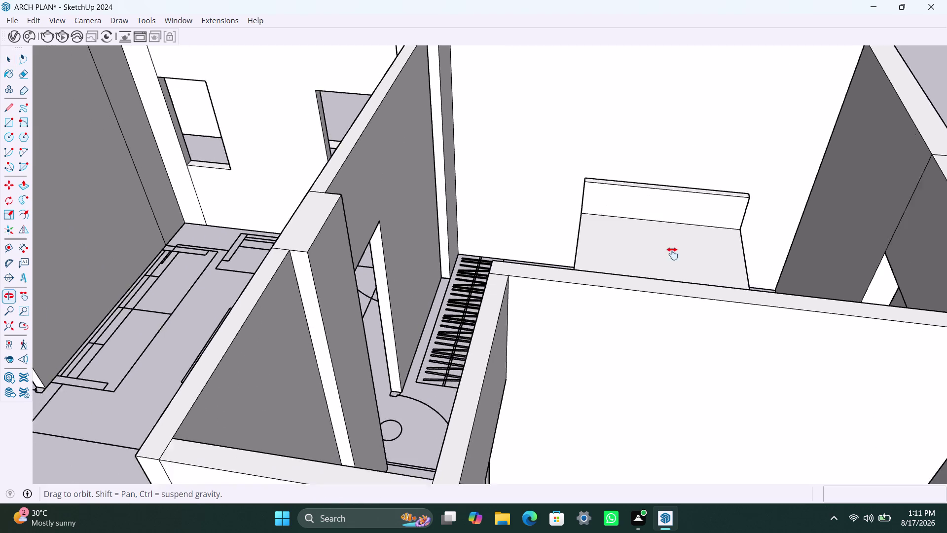
middle_drag(672, 254, 676, 366)
scroll(down, 3)
middle_drag(688, 319, 667, 423)
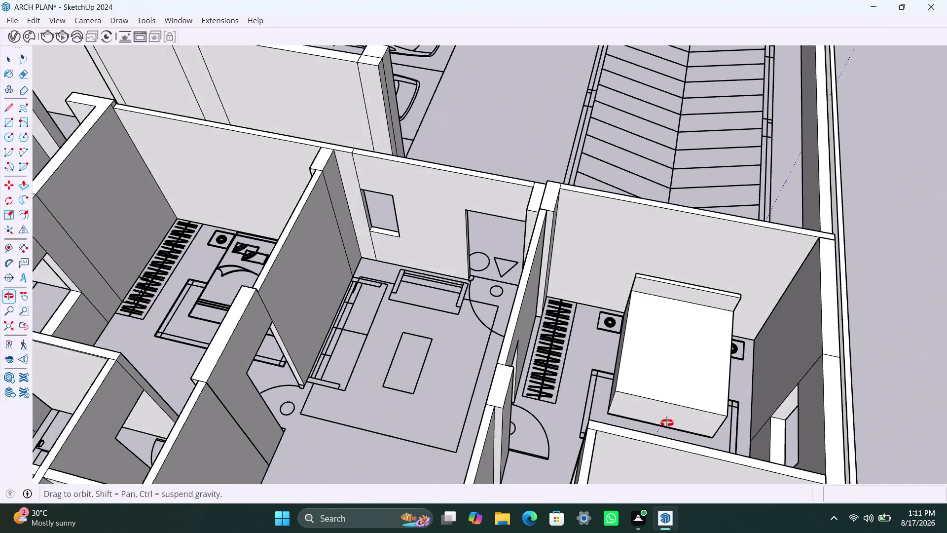
middle_drag(666, 423, 666, 423)
scroll(up, 3)
middle_drag(675, 392, 711, 325)
scroll(down, 3)
middle_drag(678, 351, 679, 353)
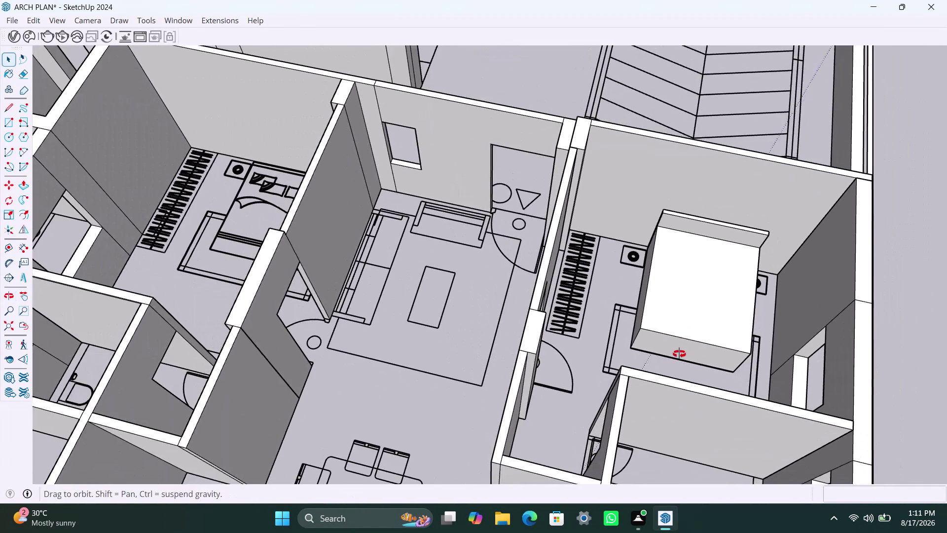
middle_drag(679, 353, 683, 372)
scroll(up, 3)
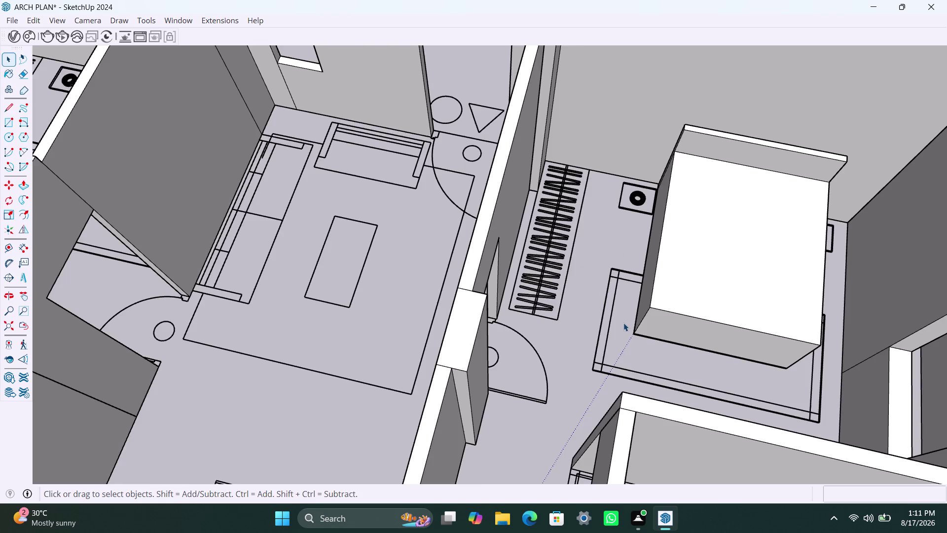
scroll(down, 3)
middle_drag(665, 337, 698, 283)
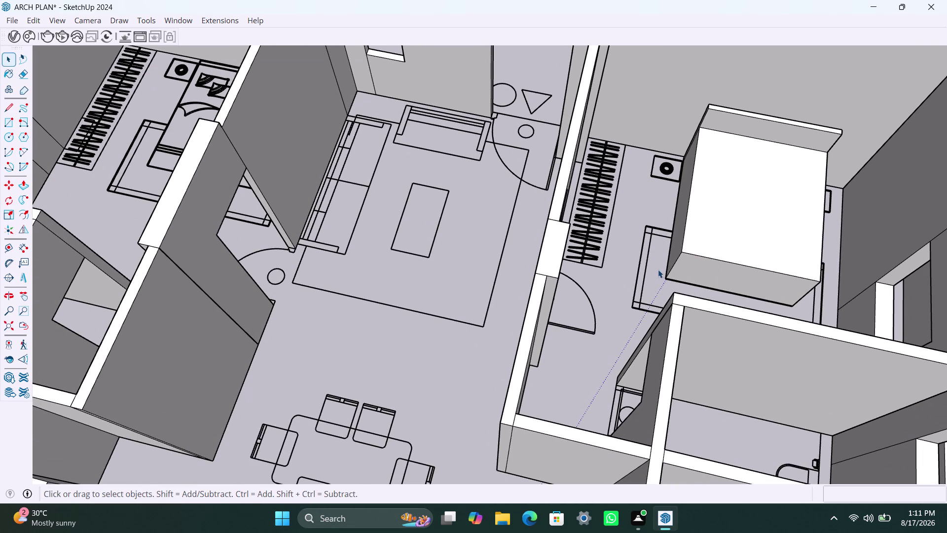
scroll(up, 3)
middle_drag(675, 288, 719, 306)
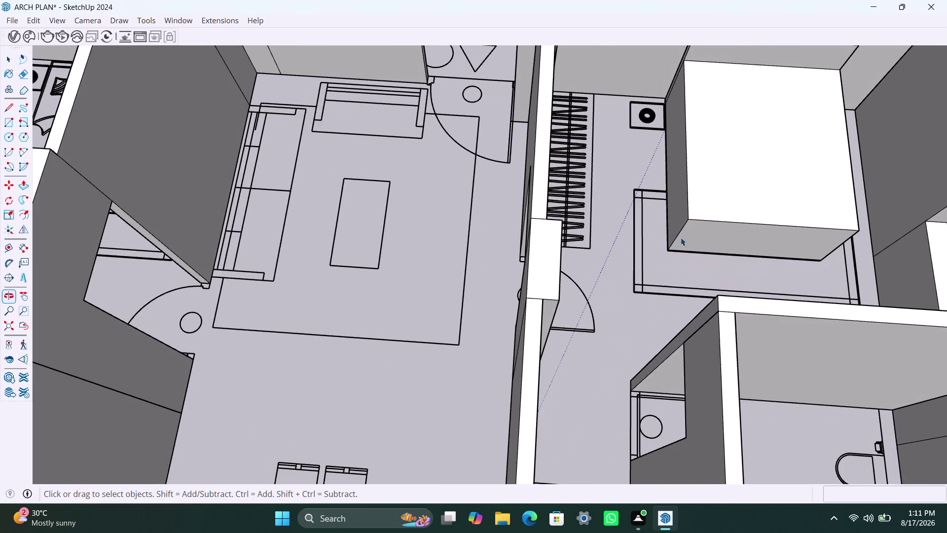
scroll(up, 3)
scroll(up, 3)
Activate the Rectangle tool and orbit toward the bed frame corner by the bedroom wall.
key(r)
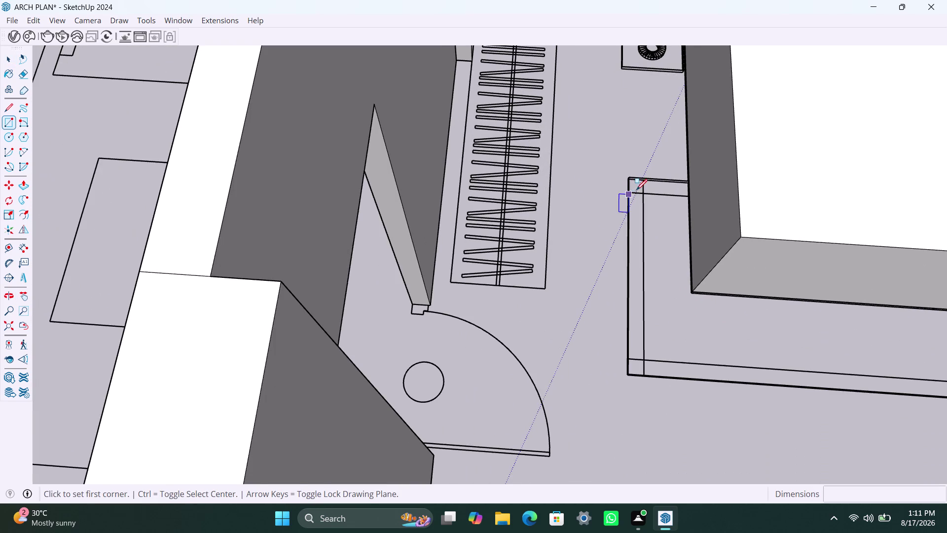
scroll(up, 3)
scroll(up, 3)
scroll(up, 3)
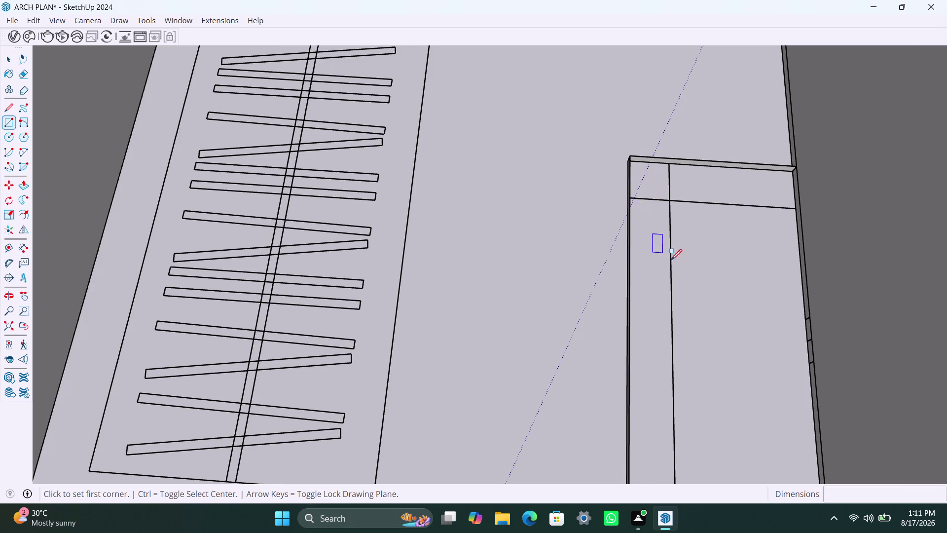
scroll(down, 3)
middle_drag(689, 312, 659, 199)
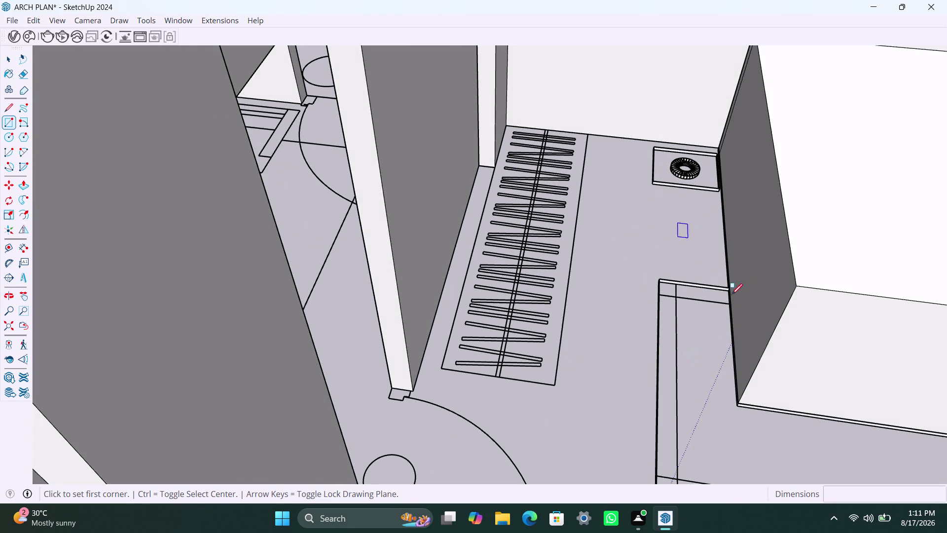
scroll(up, 3)
middle_drag(737, 395, 738, 327)
scroll(down, 3)
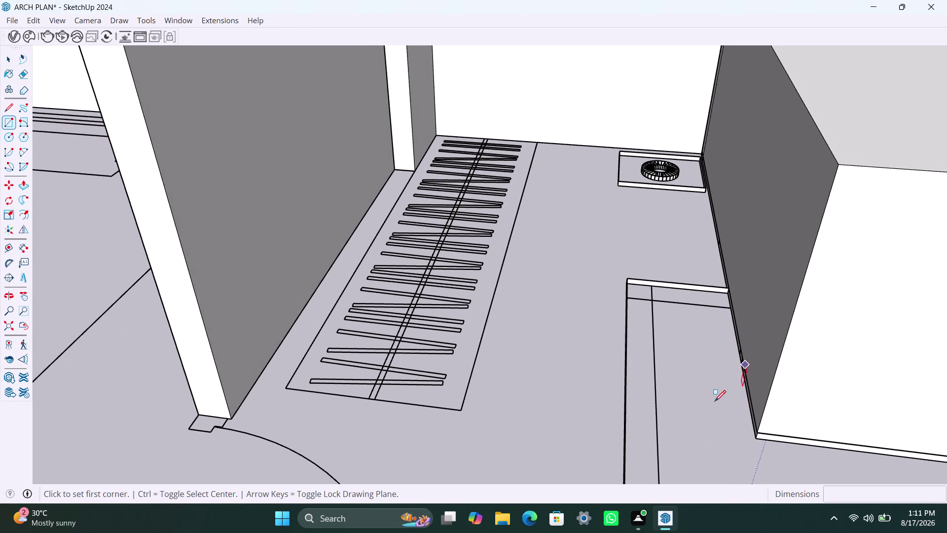
scroll(down, 3)
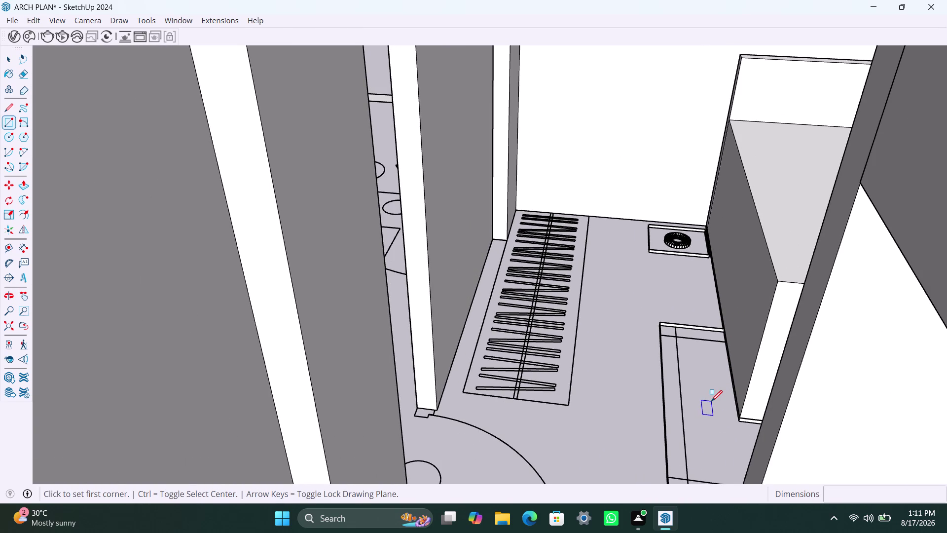
Undo nine modelling steps to remove the tall white block over the bed.
key(ctrl+z)
key(ctrl+z)
key(ctrl+z)
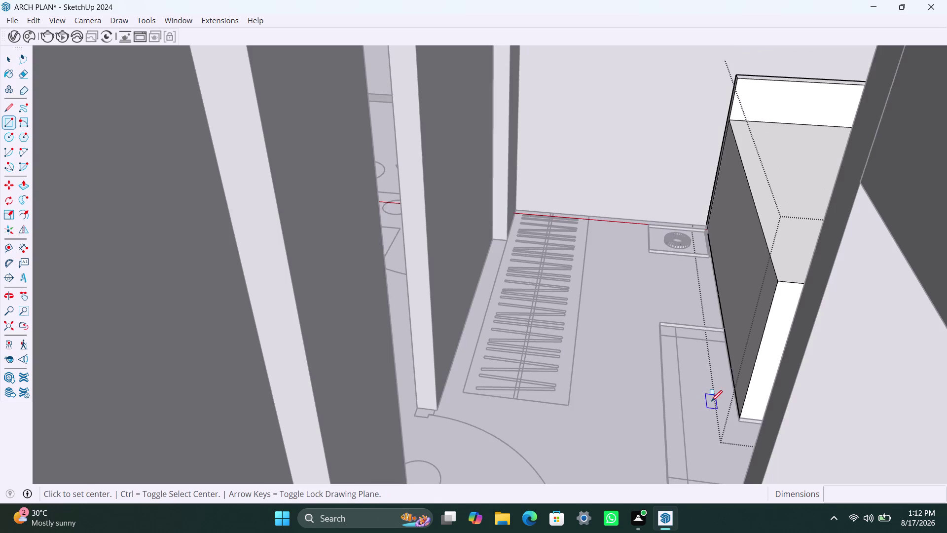
key(ctrl+z)
key(ctrl+z)
key(ctrl+z)
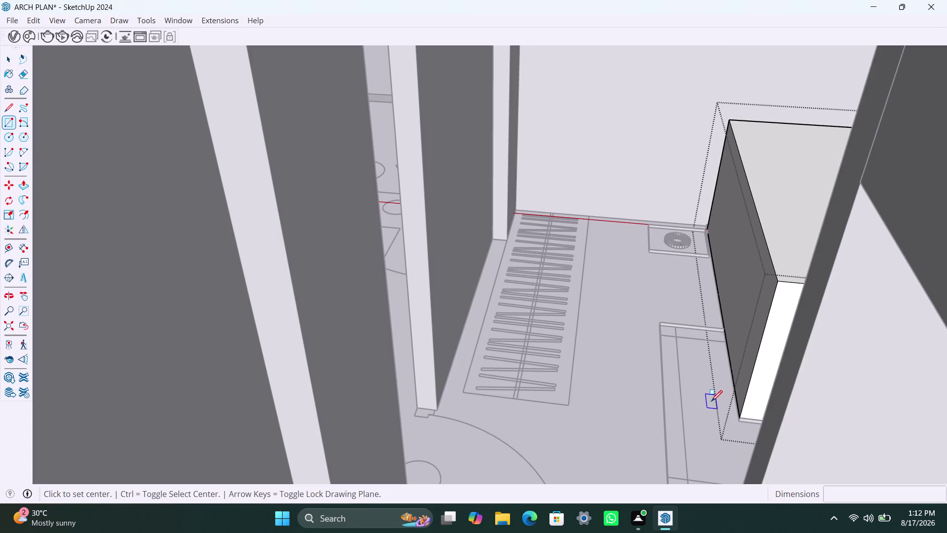
key(ctrl+z)
key(ctrl+z)
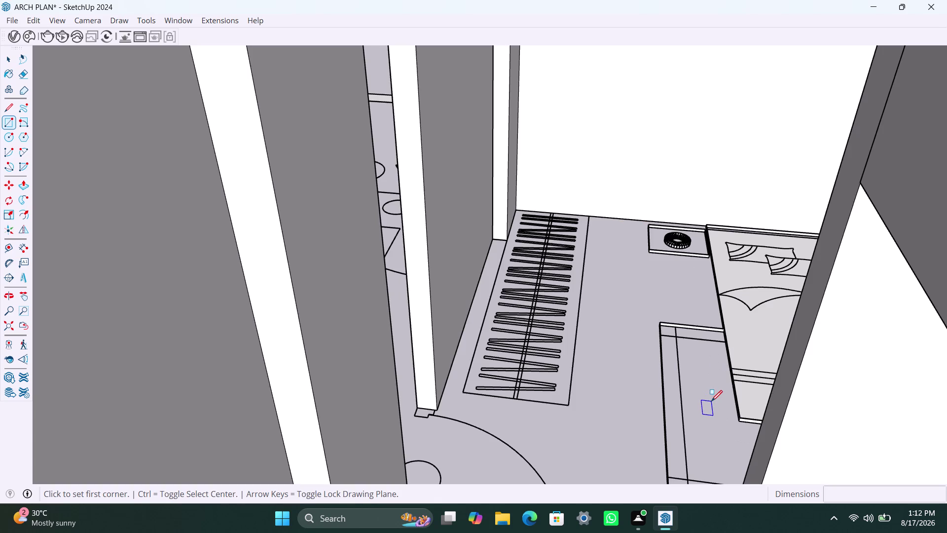
key(ctrl+z)
scroll(down, 3)
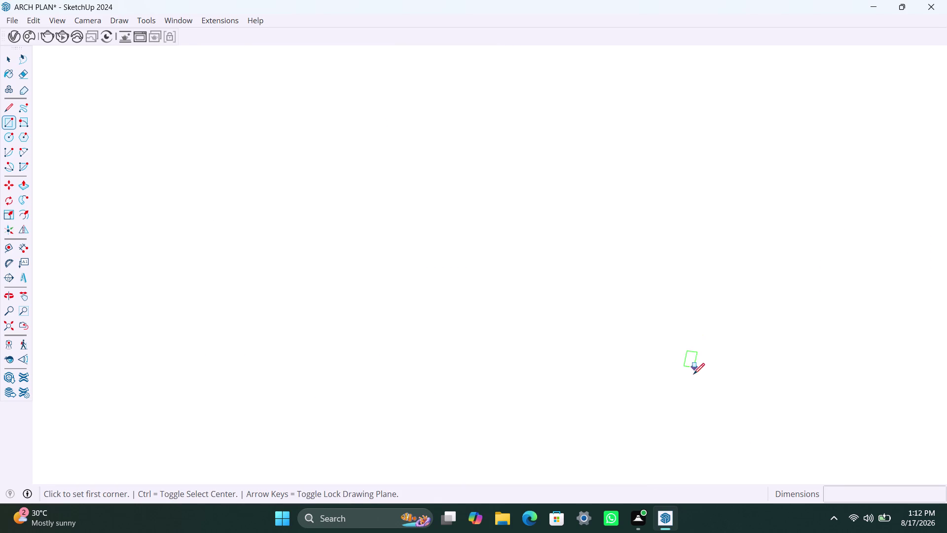
Exit the Rectangle tool, zoom extents and orbit in to the bed.
key(space)
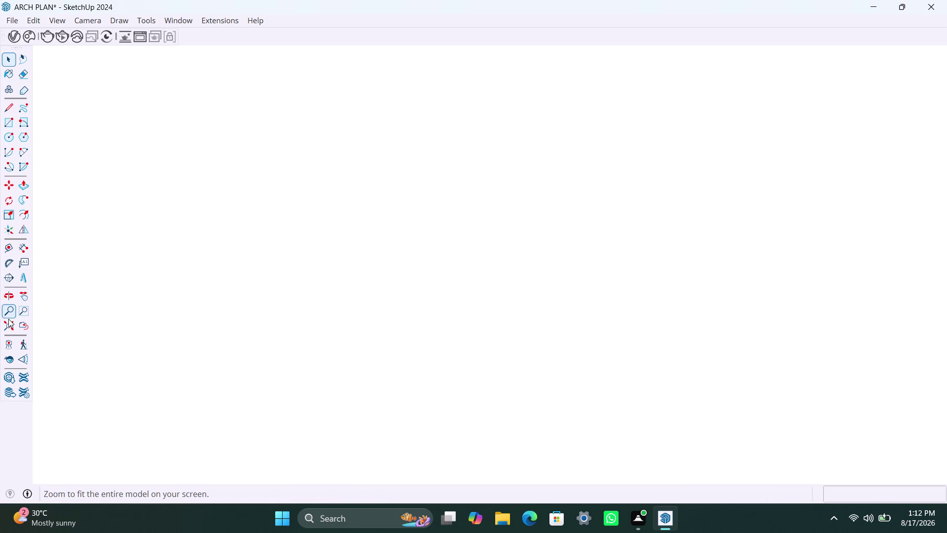
click(8, 323)
scroll(down, 3)
middle_drag(688, 233, 673, 383)
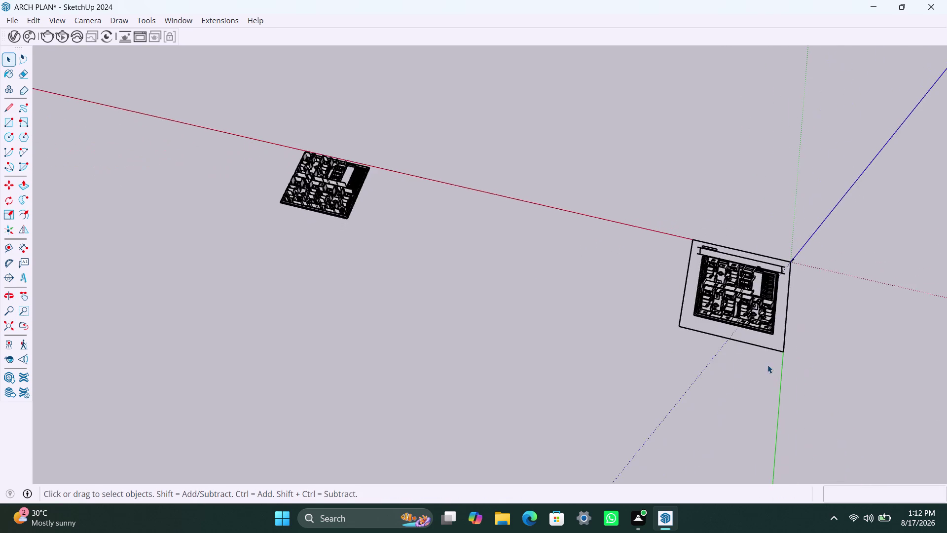
scroll(up, 3)
scroll(up, 3)
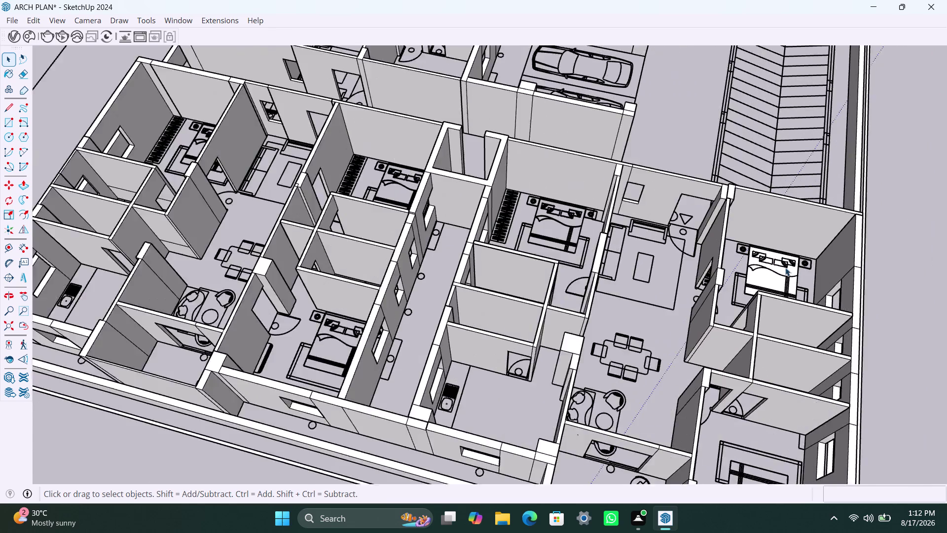
scroll(up, 3)
scroll(up, 3)
middle_drag(680, 307, 702, 324)
scroll(up, 3)
scroll(up, 3)
middle_drag(718, 321, 686, 313)
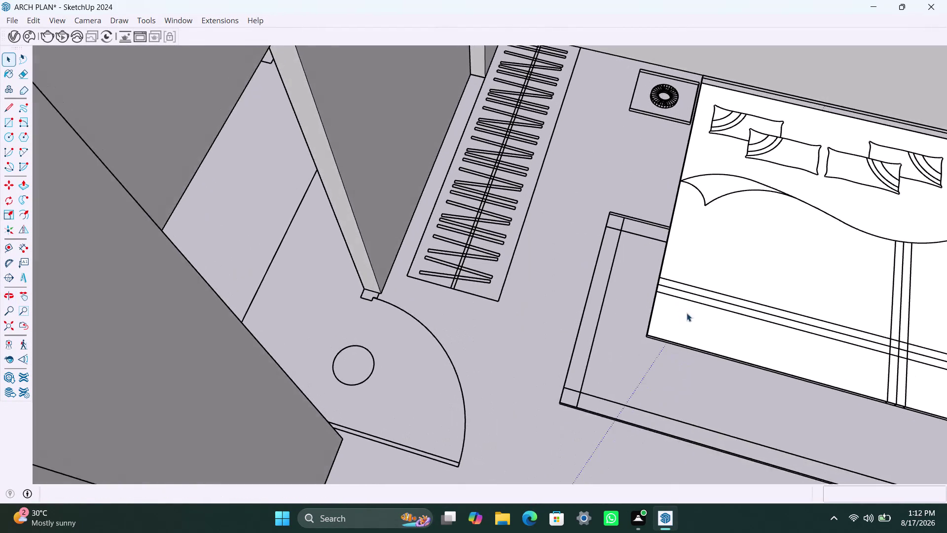
scroll(up, 3)
Select and delete parts of the bed frame, then undo the last deletion.
click(700, 316)
scroll(up, 3)
scroll(up, 3)
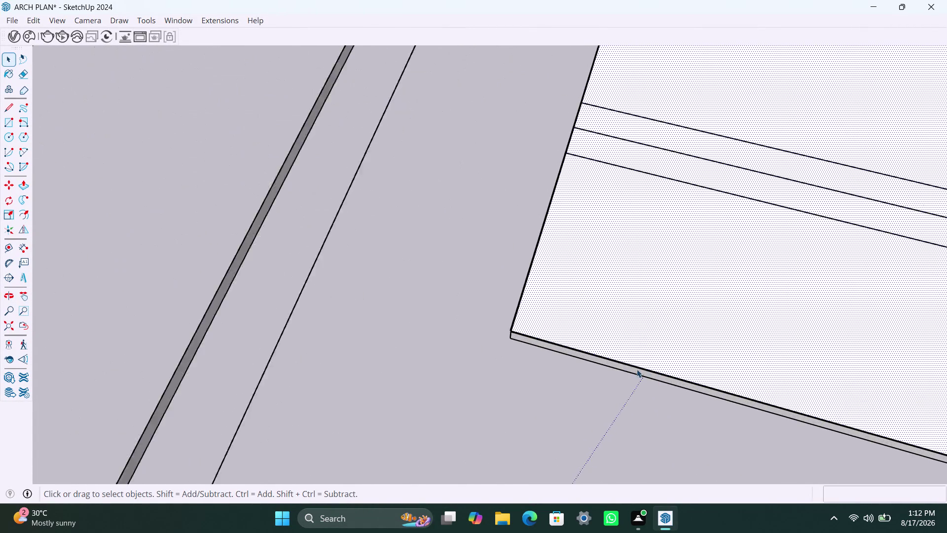
scroll(up, 3)
middle_drag(634, 363, 689, 232)
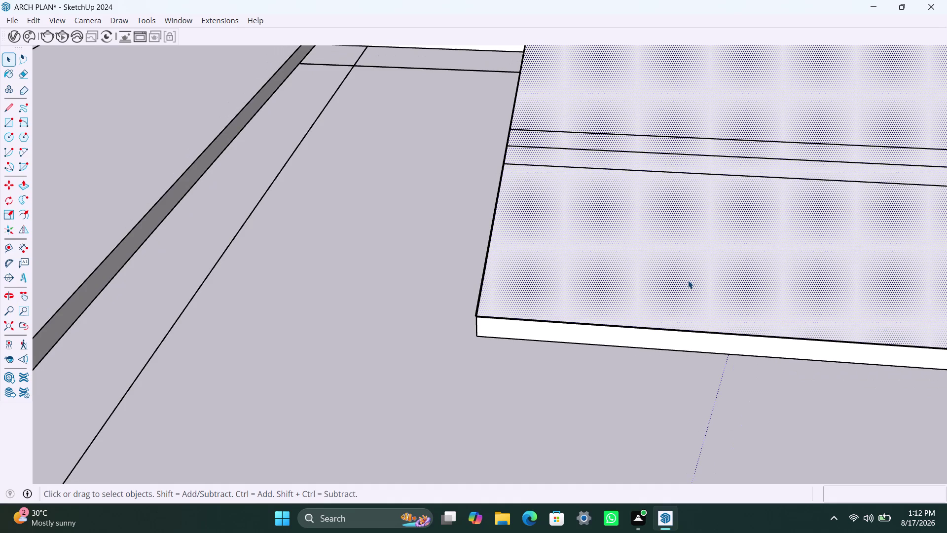
key(Delete)
click(592, 334)
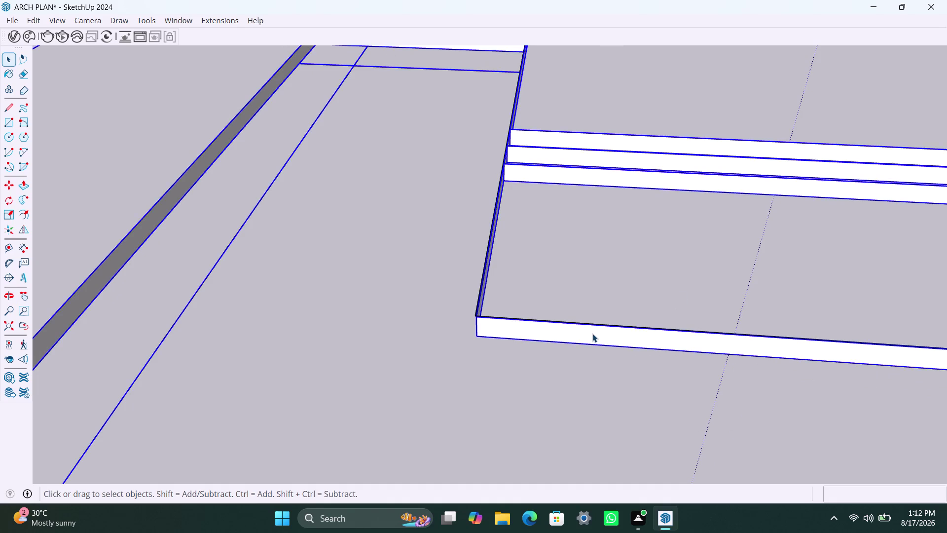
key(Delete)
scroll(down, 3)
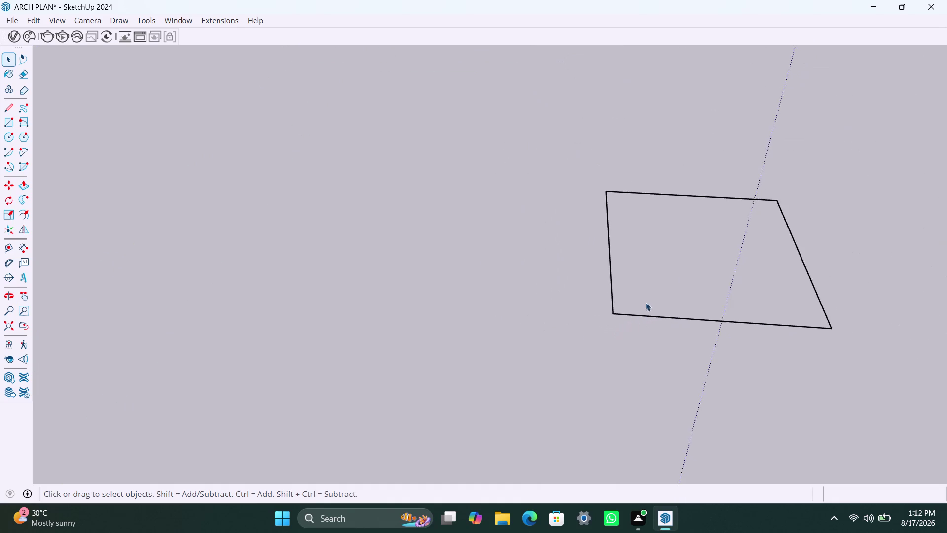
scroll(down, 3)
key(ctrl+z)
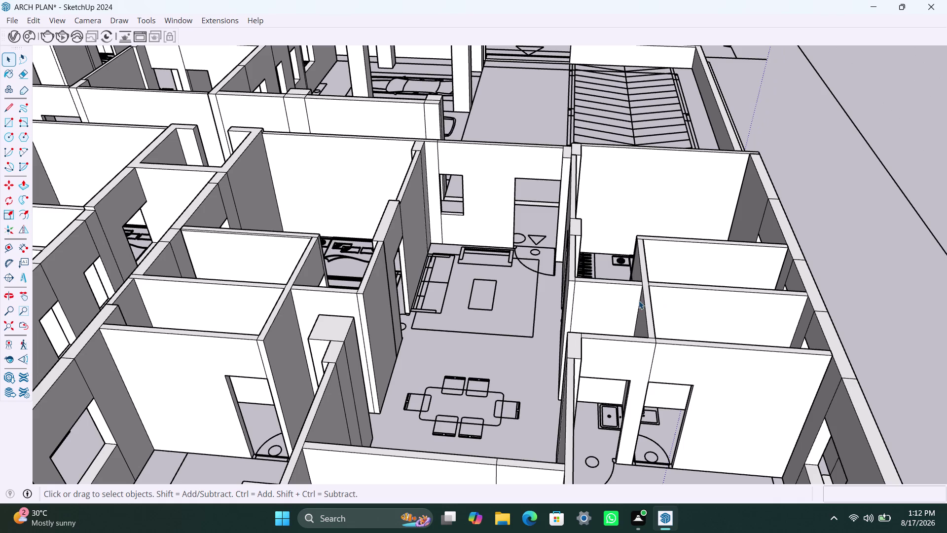
Orbit to the bed corner and enter the bed's nested front-rail group for editing.
middle_drag(612, 299, 619, 398)
scroll(up, 3)
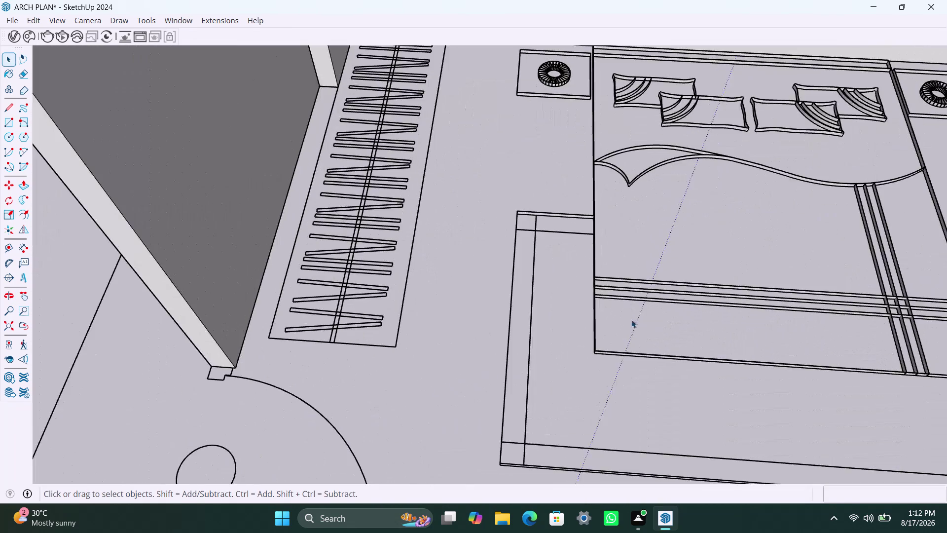
middle_drag(631, 344, 641, 352)
scroll(up, 3)
middle_drag(610, 346, 560, 268)
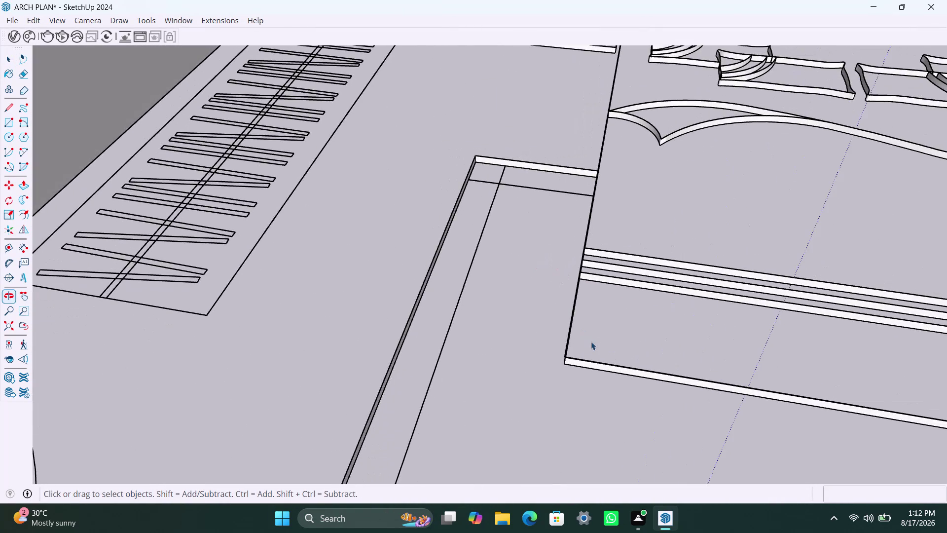
scroll(up, 3)
click(634, 385)
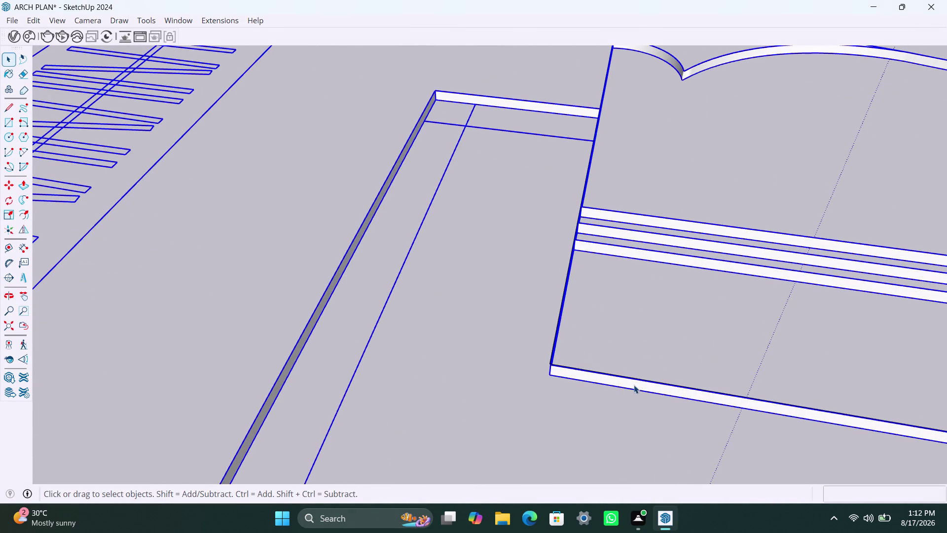
click(634, 385)
click(632, 391)
double_click(629, 385)
click(629, 385)
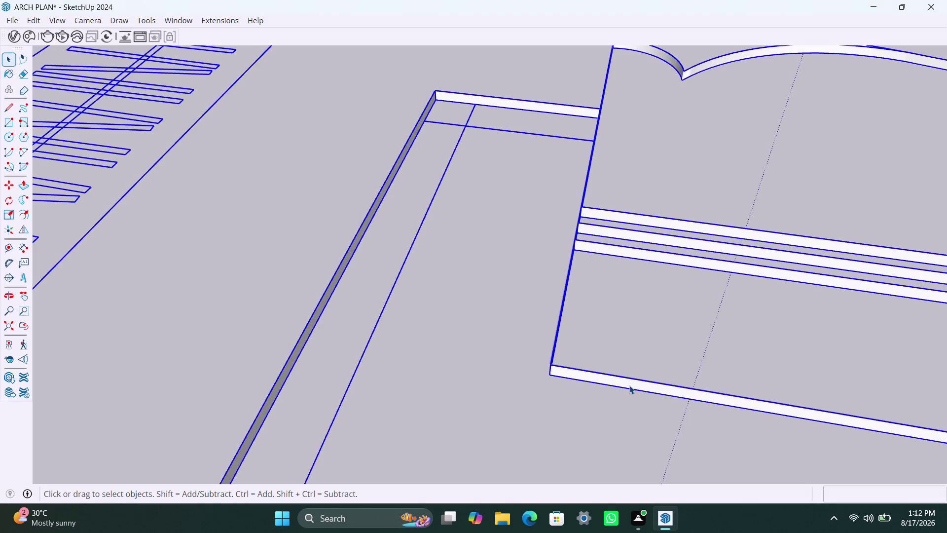
double_click(629, 385)
double_click(629, 385)
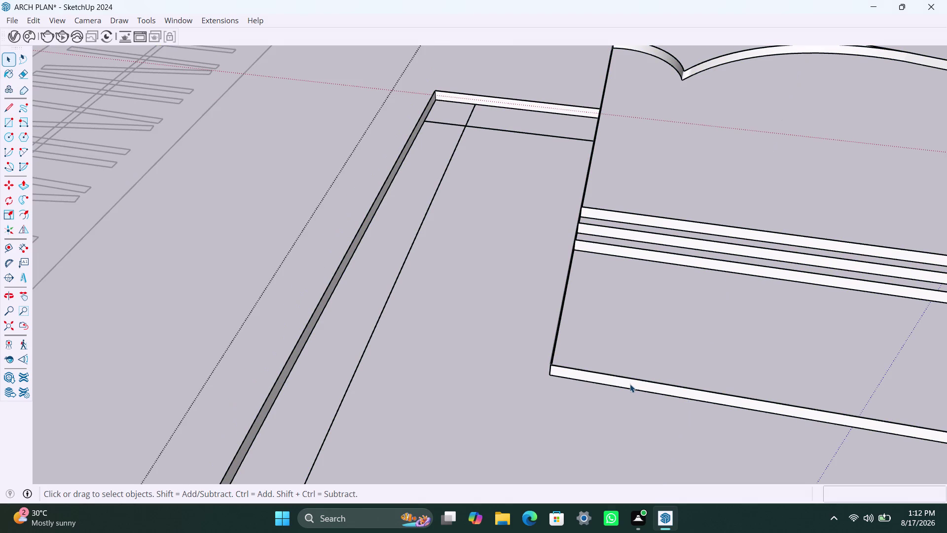
double_click(630, 384)
Delete the front bottom rail and leftover corner edge, then undo both deletions.
key(Delete)
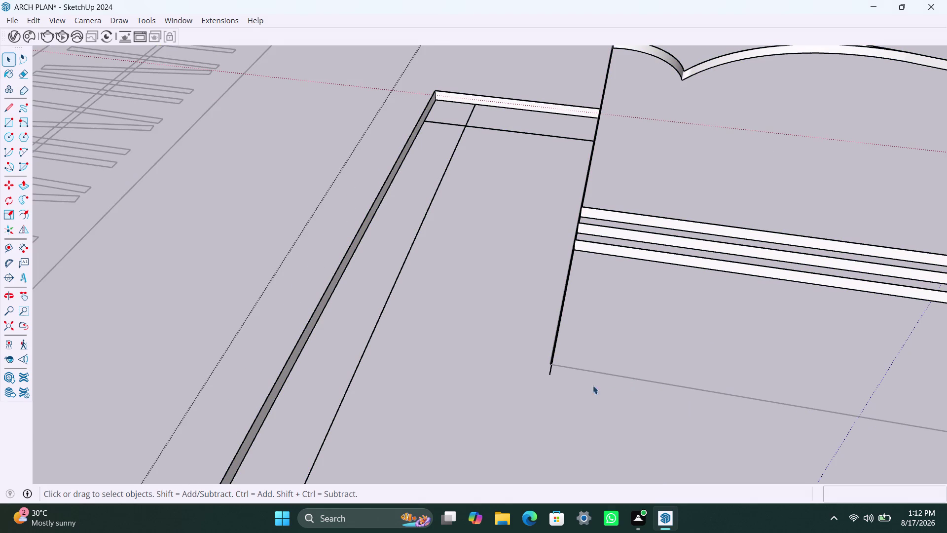
click(555, 354)
key(Delete)
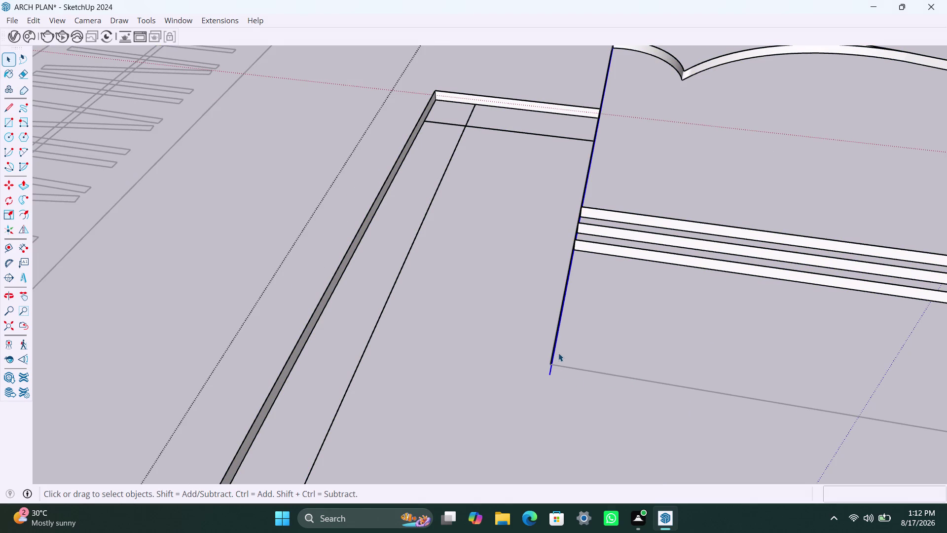
scroll(down, 3)
scroll(down, 3)
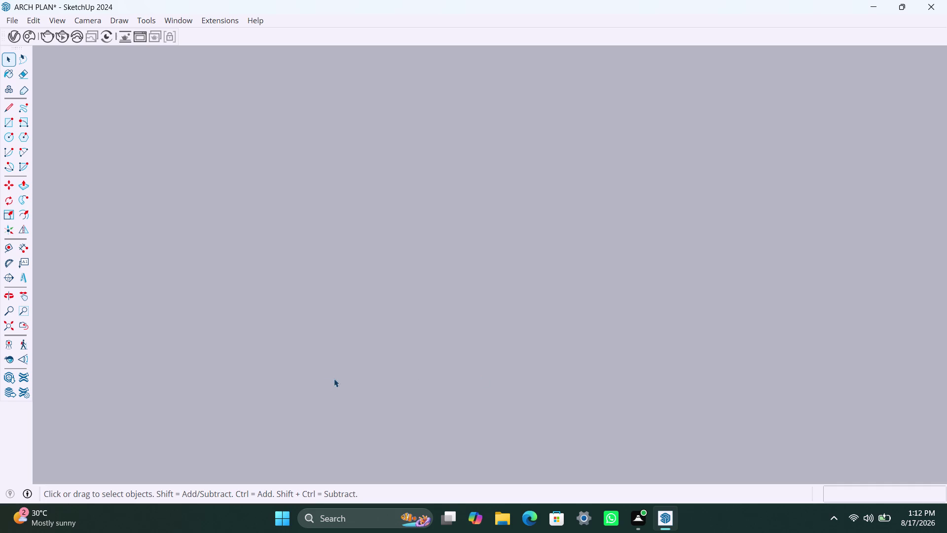
key(ctrl+z)
key(ctrl+z)
Orbit and zoom in close on the bed in the right-hand bedroom.
click(12, 324)
scroll(up, 3)
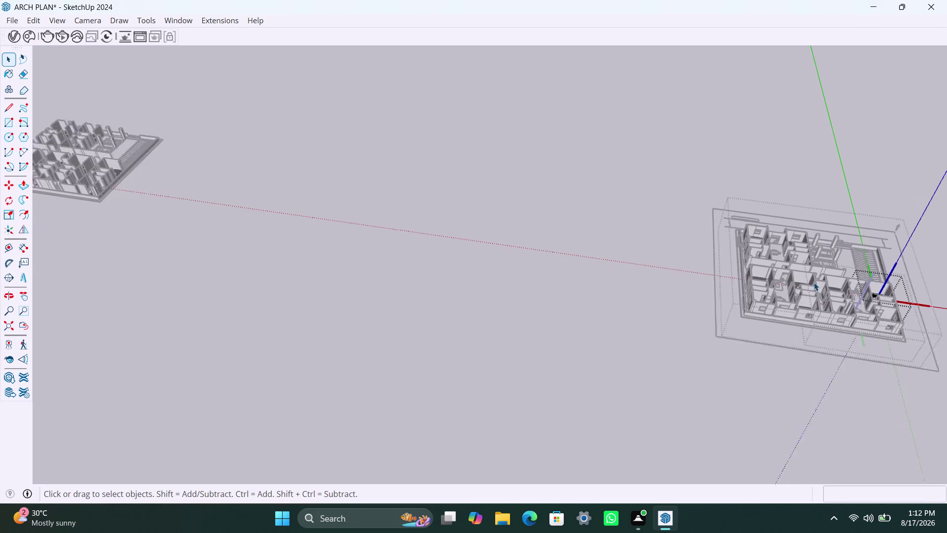
scroll(up, 3)
middle_drag(851, 299, 538, 299)
scroll(up, 3)
middle_drag(602, 339, 626, 374)
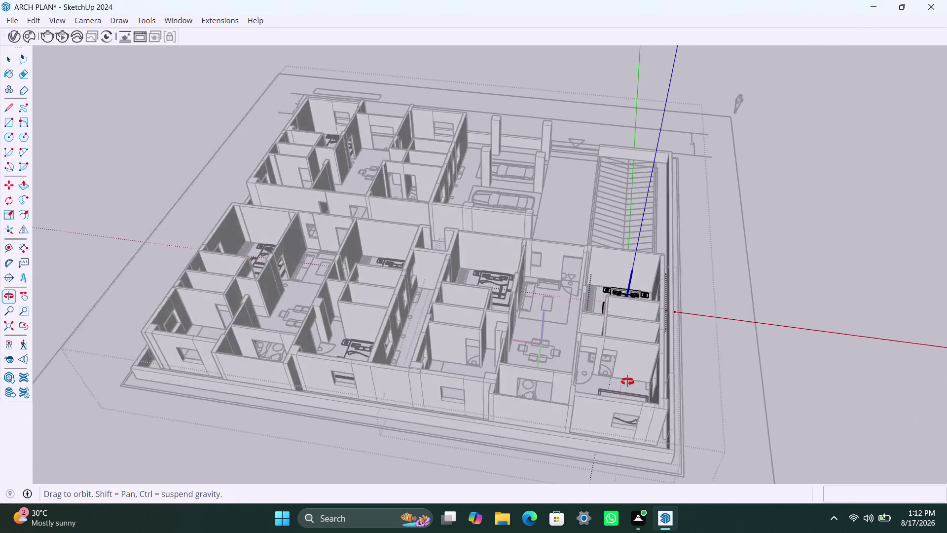
middle_drag(626, 374, 631, 397)
scroll(up, 3)
click(792, 297)
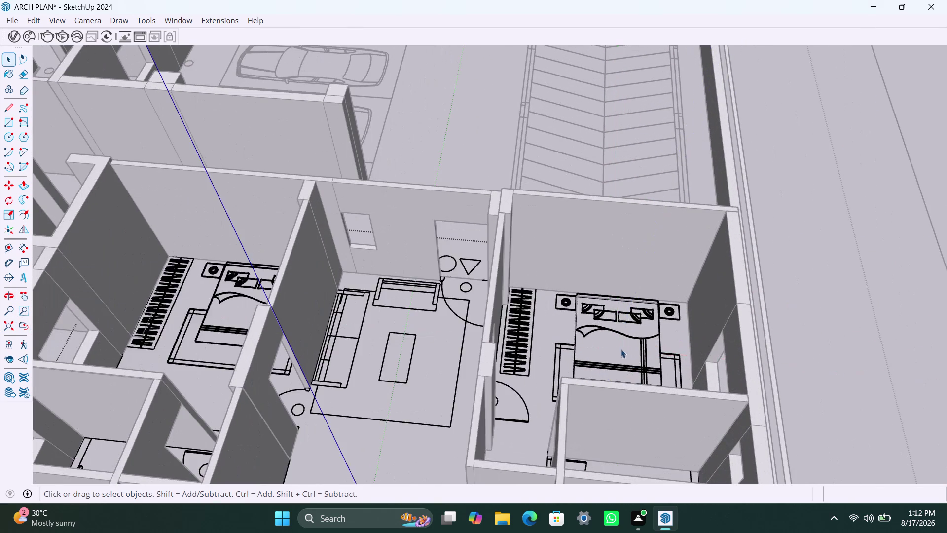
scroll(up, 3)
middle_click(578, 351)
scroll(up, 3)
triple_click(579, 352)
click(579, 353)
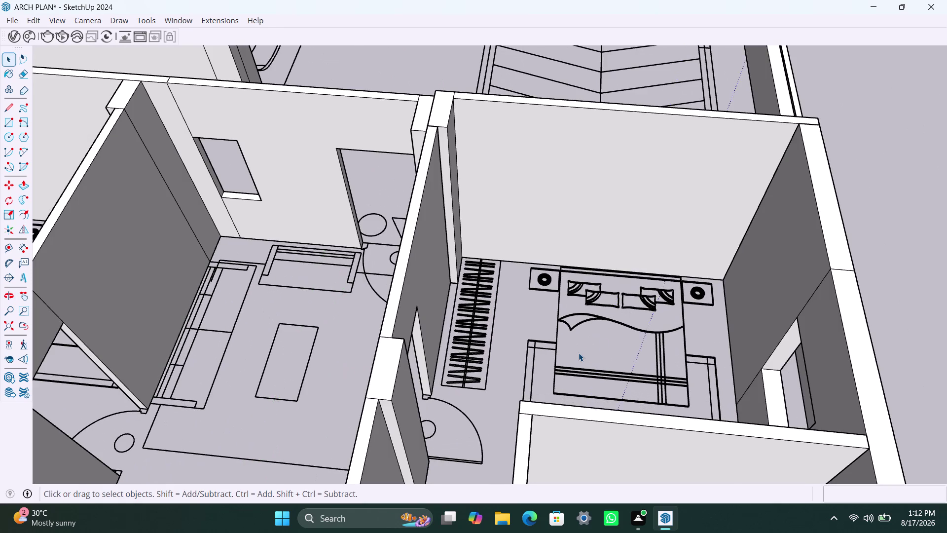
scroll(down, 3)
middle_drag(586, 367, 594, 389)
scroll(up, 3)
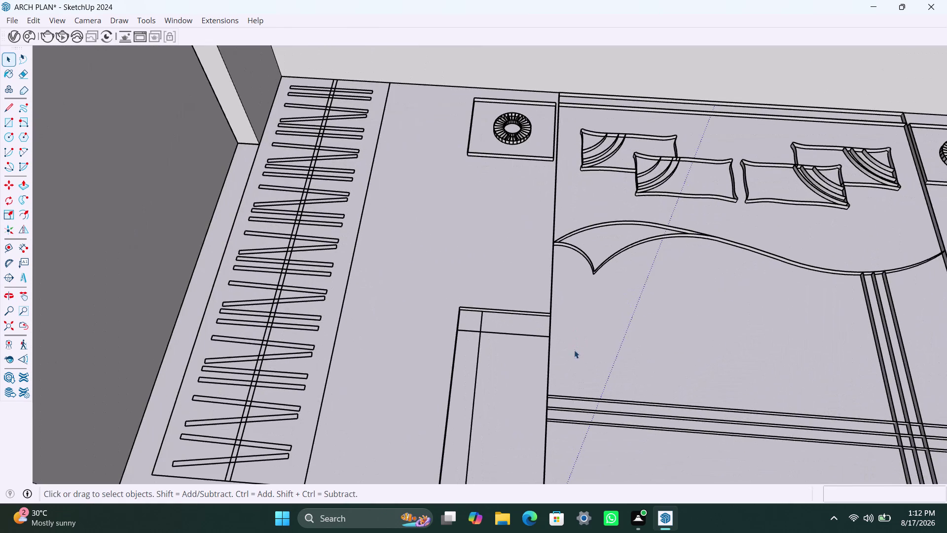
click(568, 326)
Start the Rectangle tool and reframe a top-down view over the right bedroom bed.
key(r)
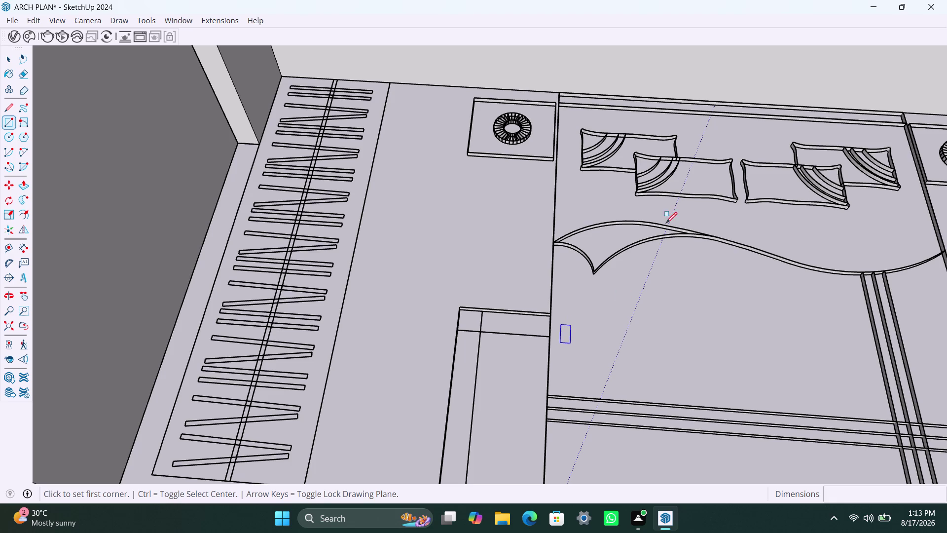
scroll(down, 3)
middle_drag(671, 312, 656, 388)
scroll(down, 3)
scroll(down, 3)
middle_drag(656, 350, 659, 374)
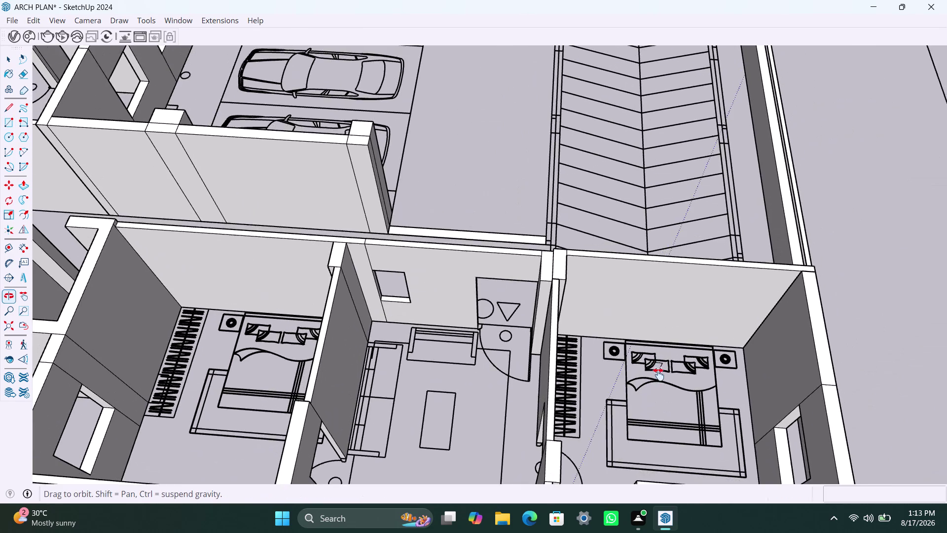
middle_drag(659, 374, 667, 256)
scroll(down, 3)
middle_drag(640, 333, 638, 443)
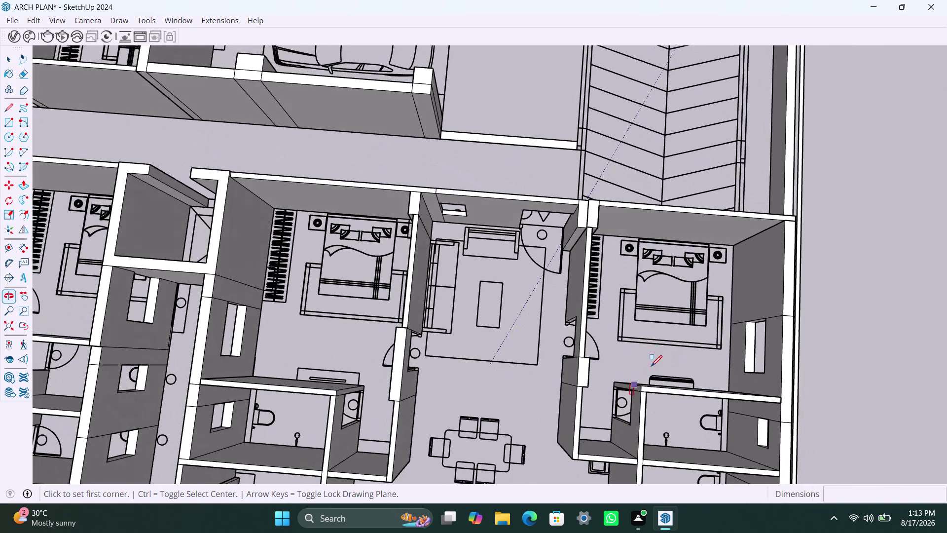
scroll(up, 3)
middle_drag(673, 294, 580, 281)
scroll(up, 3)
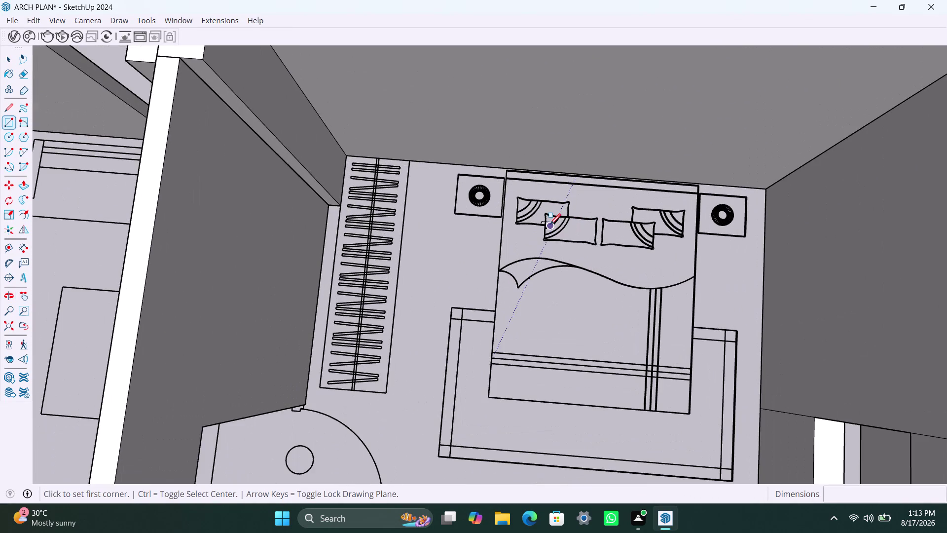
scroll(up, 3)
scroll(up, 3)
Draw a thin headboard rectangle along the bed's head edge and select it.
click(483, 163)
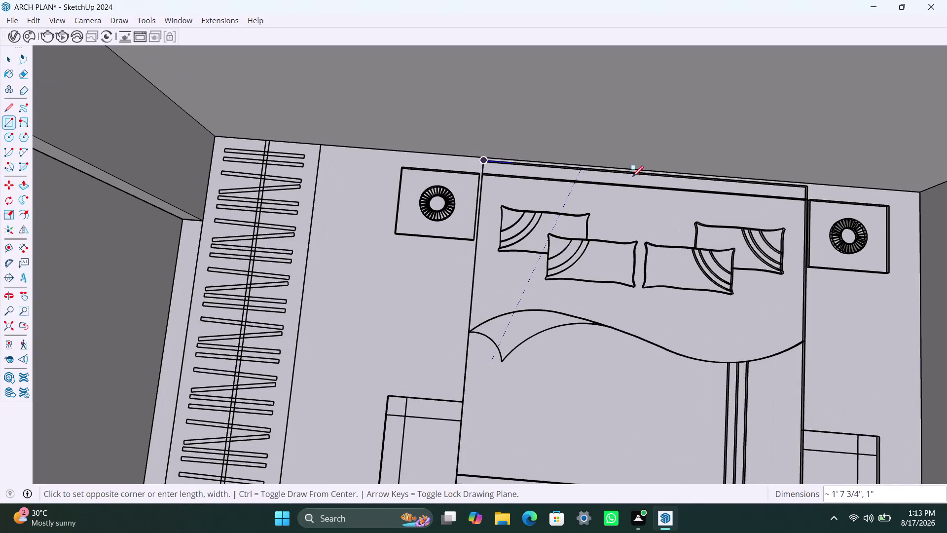
click(804, 197)
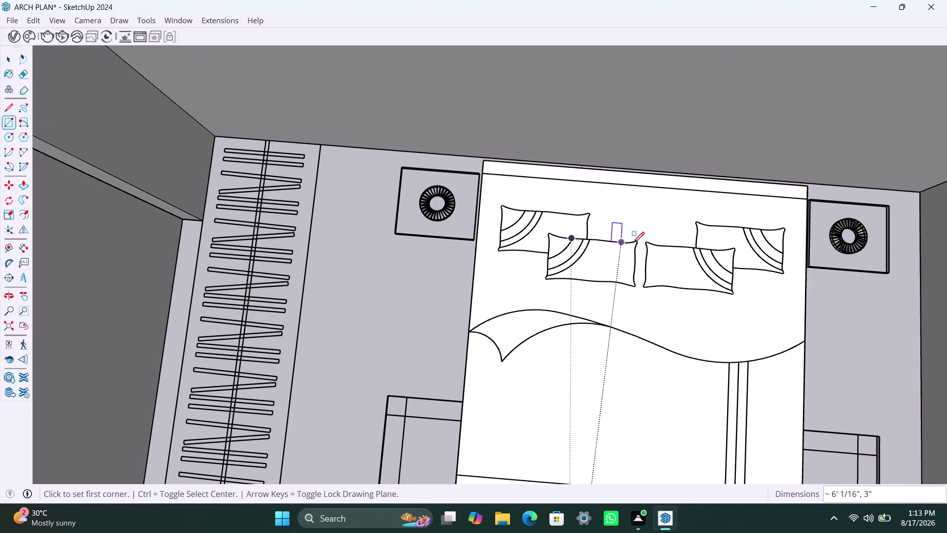
key(space)
click(628, 180)
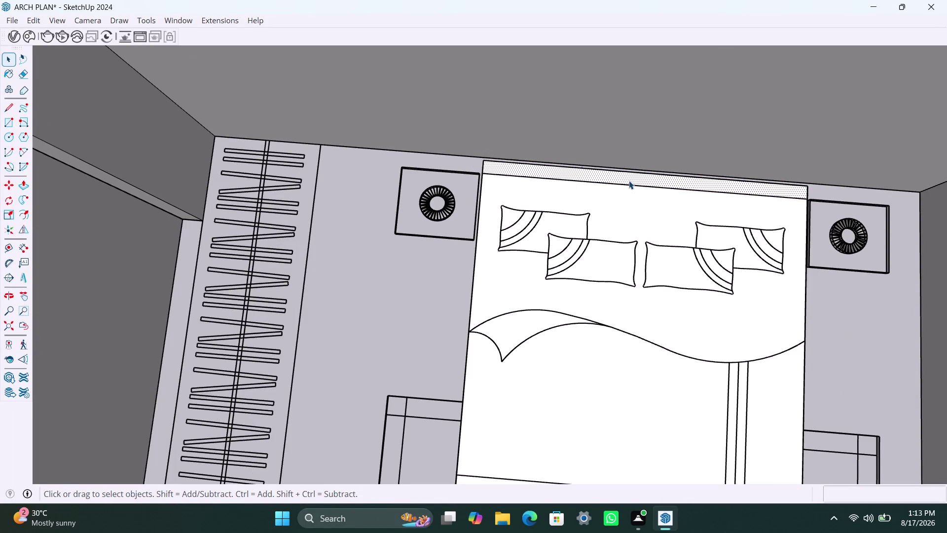
Push/Pull the headboard strip up 4'.
key(p)
click(629, 181)
click(634, 172)
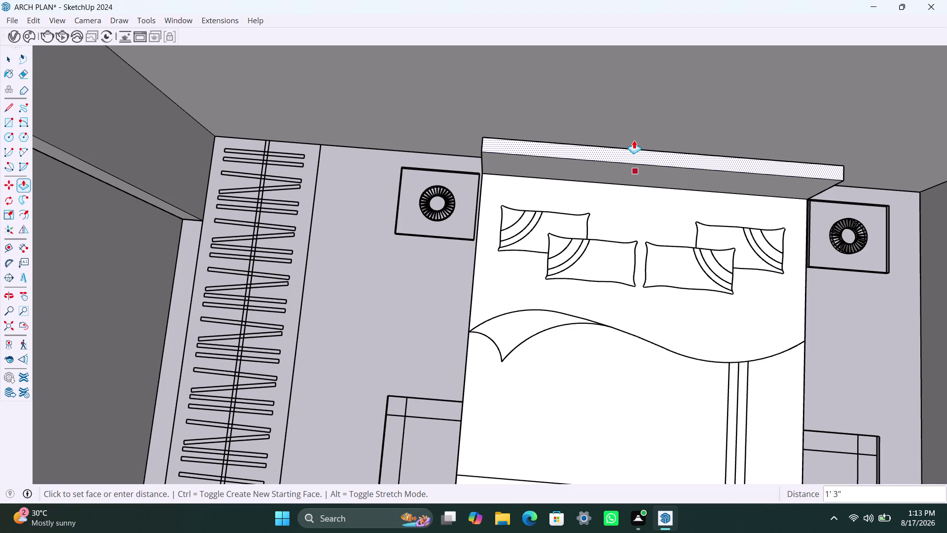
text(4')
key(Return)
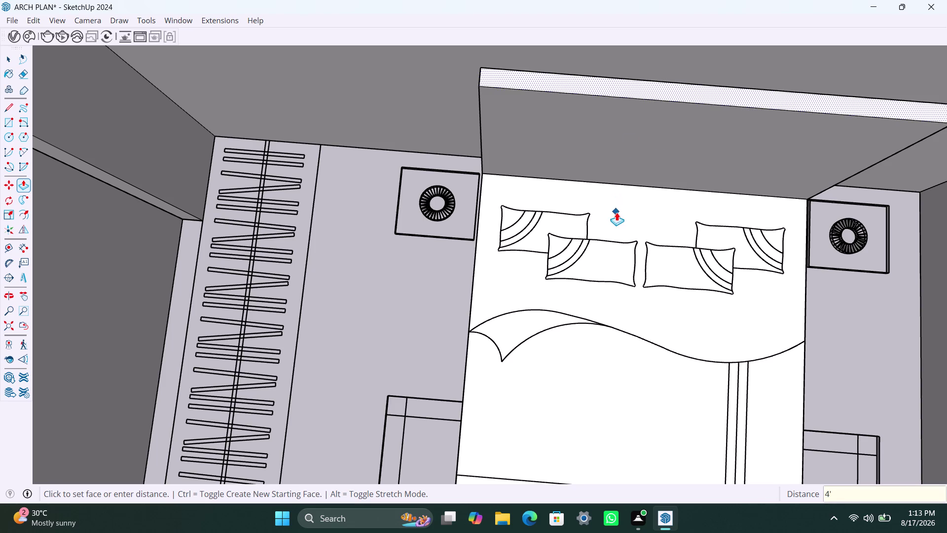
key(space)
Pull the bed top up 3' into a solid block.
click(616, 219)
key(p)
click(617, 220)
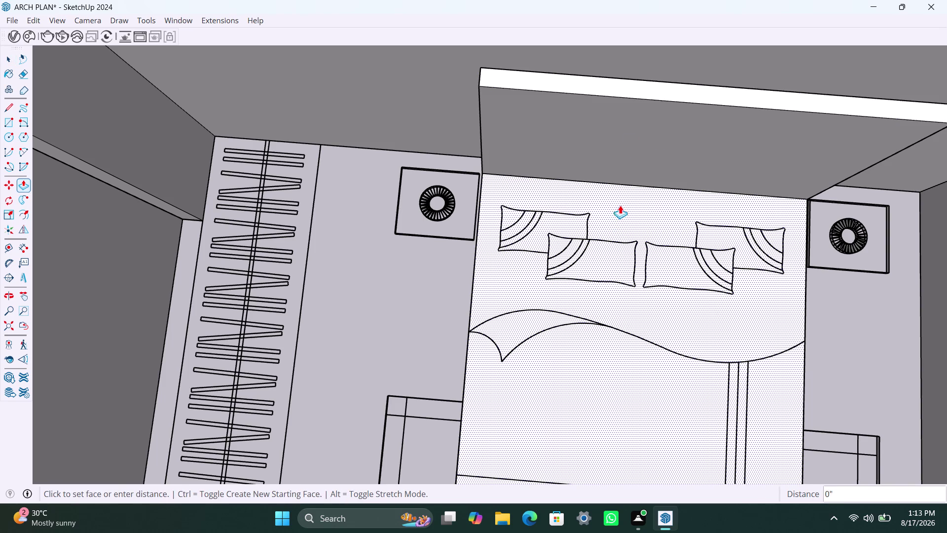
key(3)
key(apostrophe)
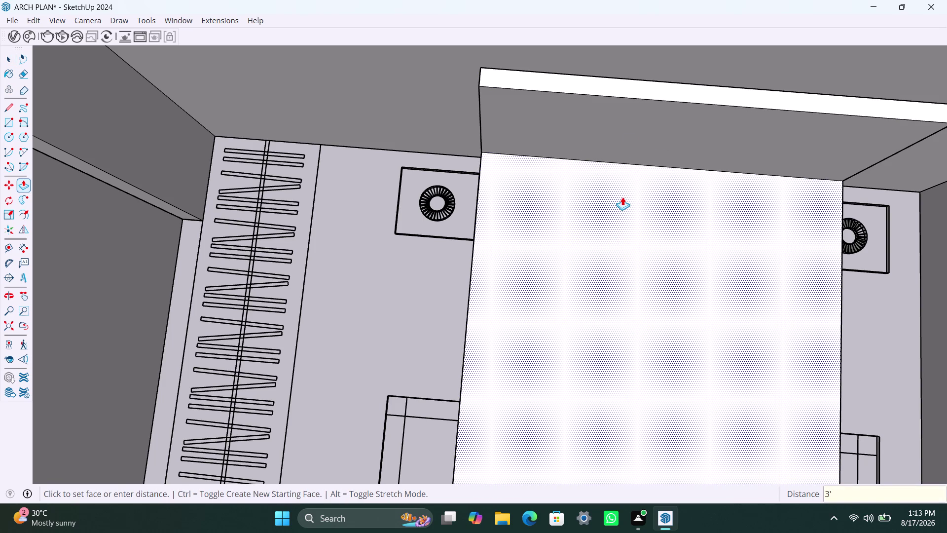
key(Return)
key(space)
Raise the headboard's top face another 6".
scroll(down, 3)
middle_drag(616, 265, 701, 166)
scroll(up, 3)
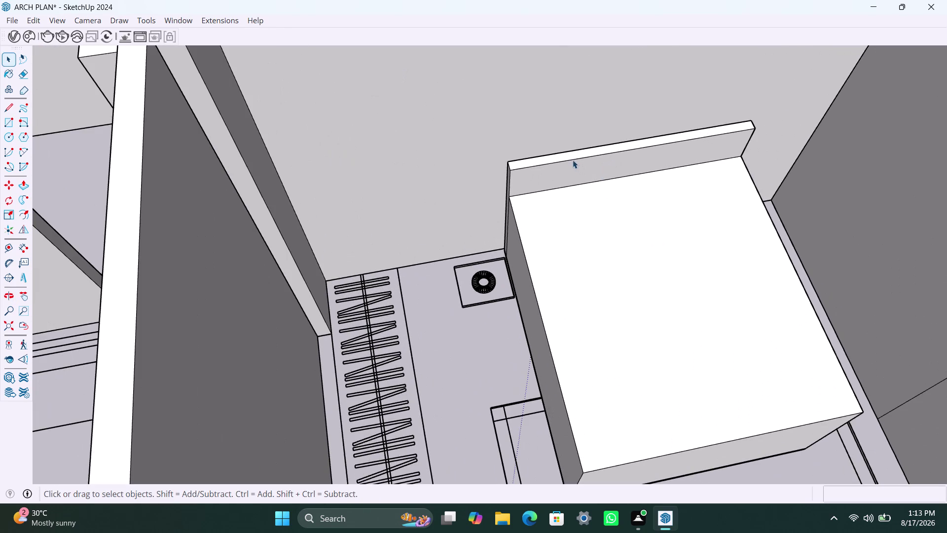
click(569, 156)
key(p)
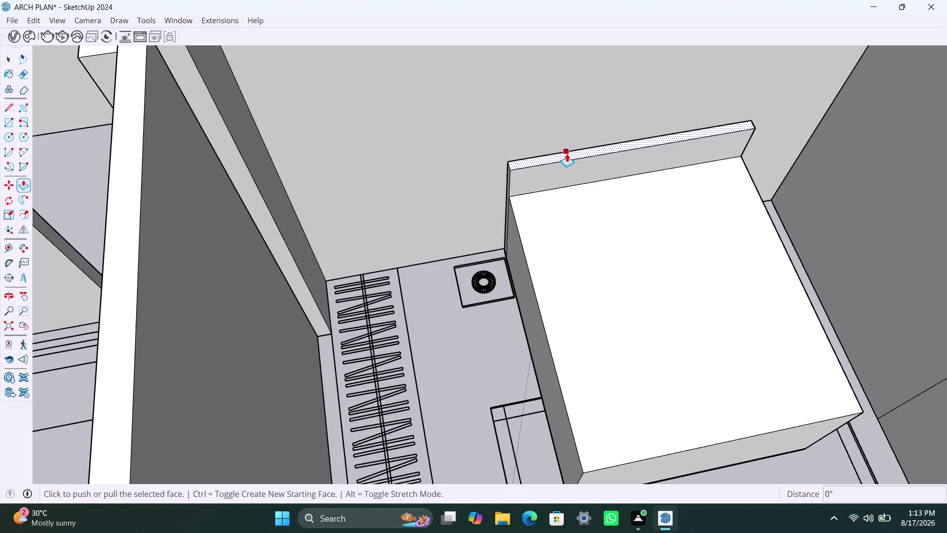
click(567, 154)
text(6")
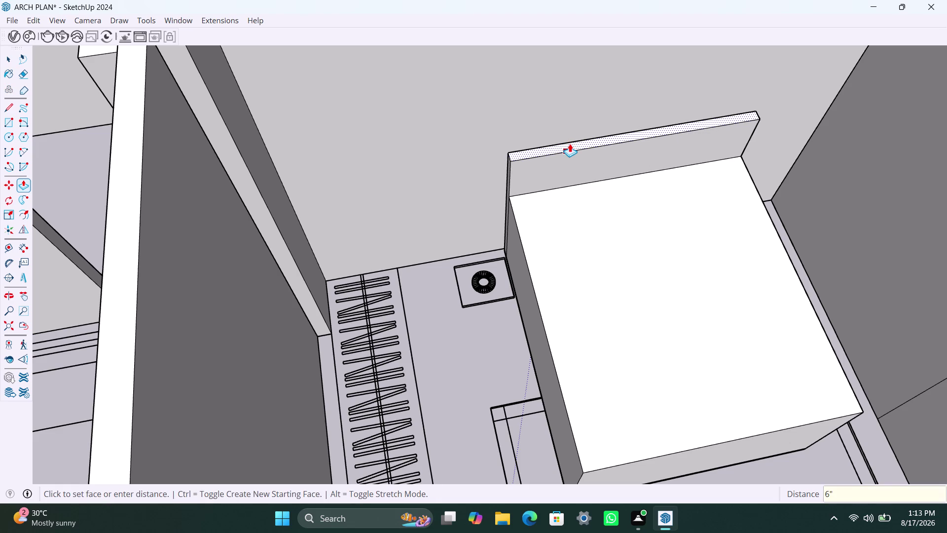
key(Return)
key(space)
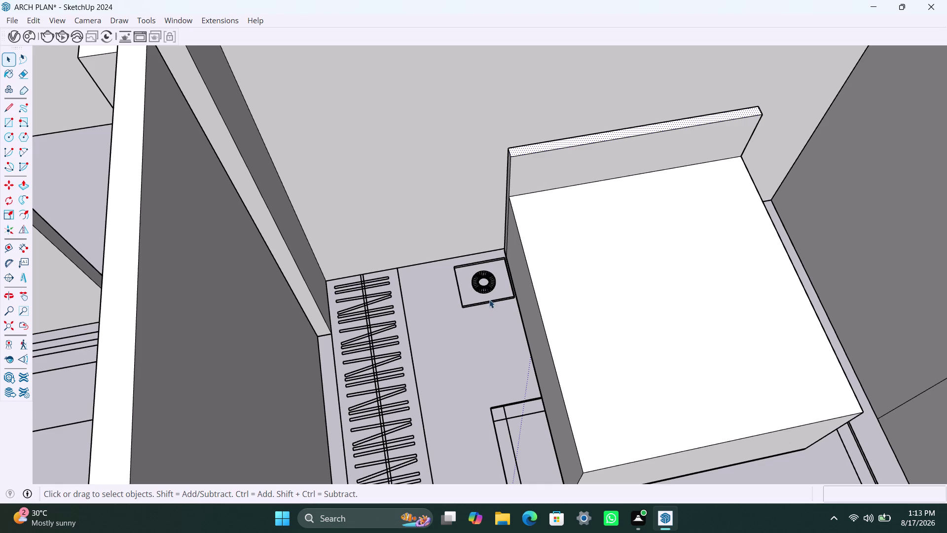
Draw a rectangle over the nightstand square beside the bed.
click(451, 285)
key(space)
key(r)
scroll(up, 3)
scroll(up, 3)
scroll(up, 3)
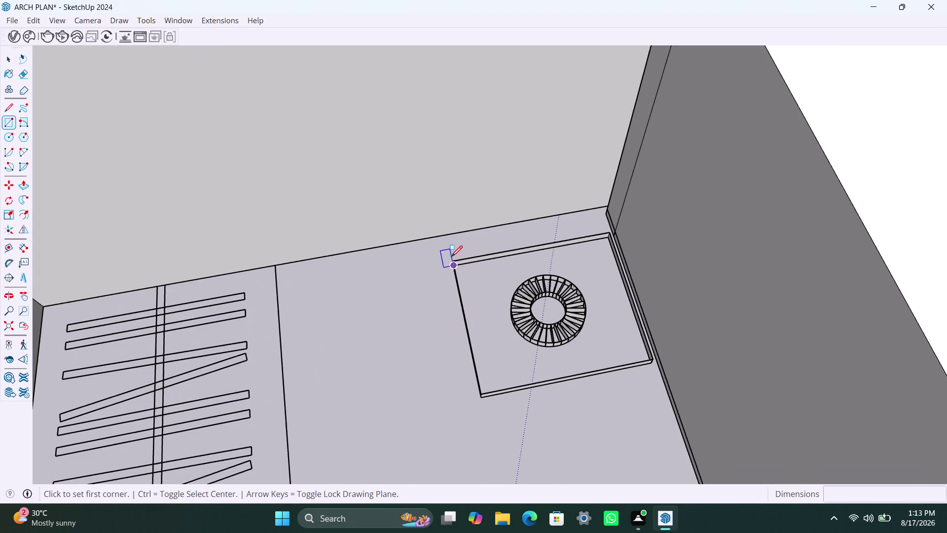
click(456, 257)
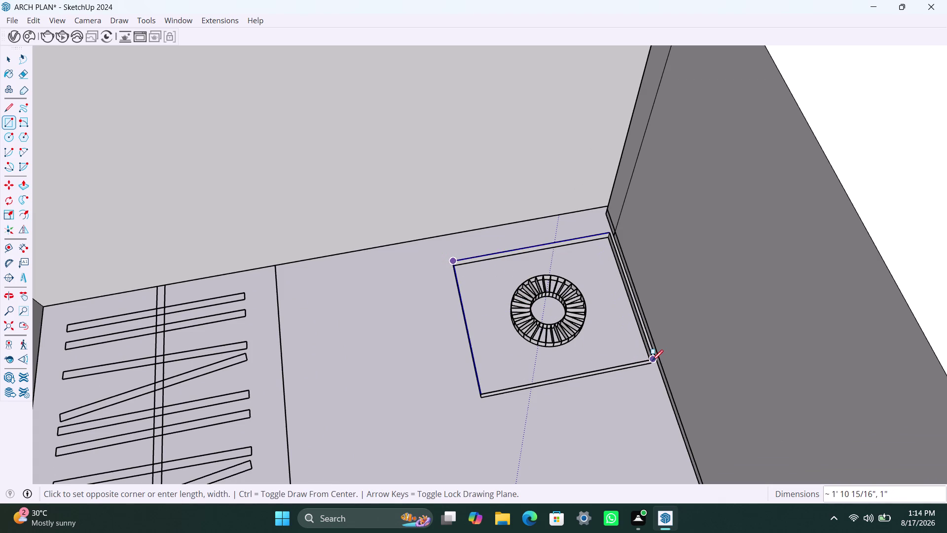
scroll(up, 3)
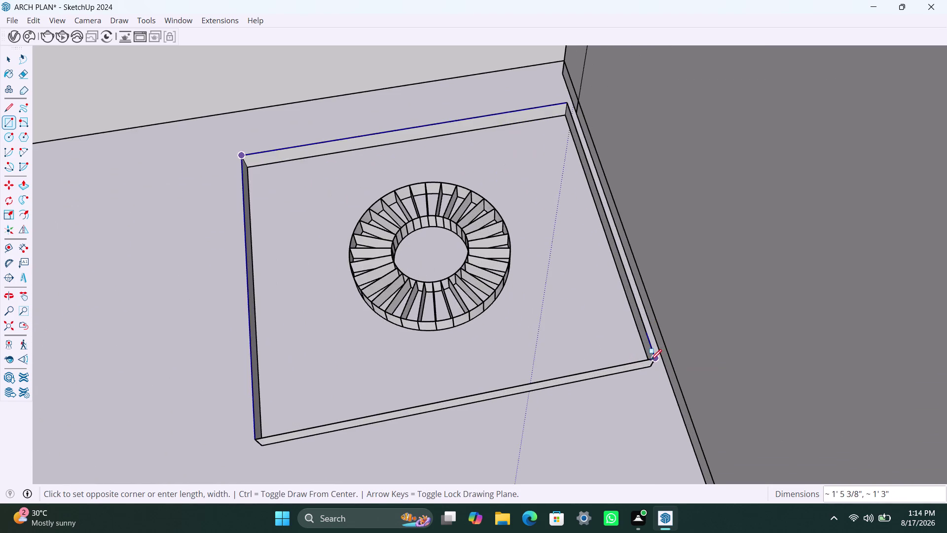
click(650, 360)
key(space)
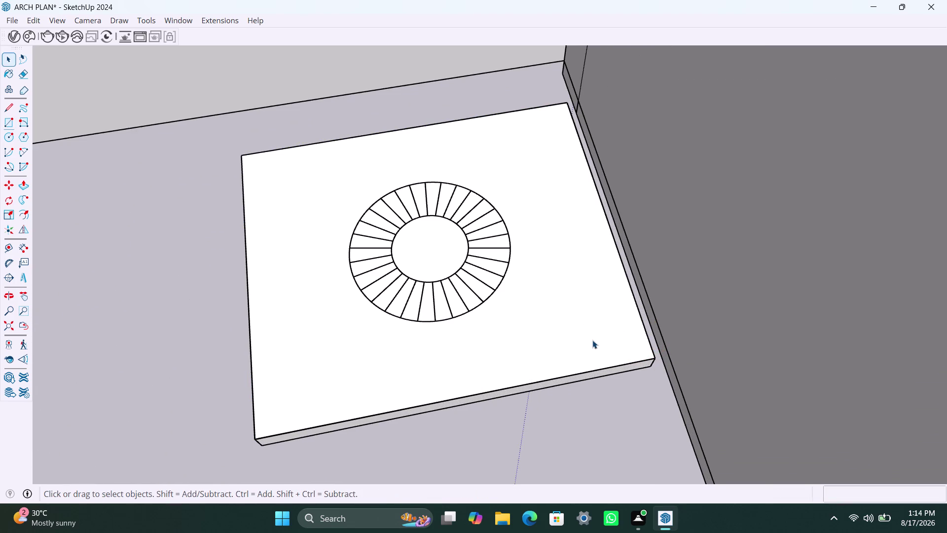
Push/Pull the nightstand face up into a 3-foot-tall block.
click(593, 339)
key(p)
click(592, 339)
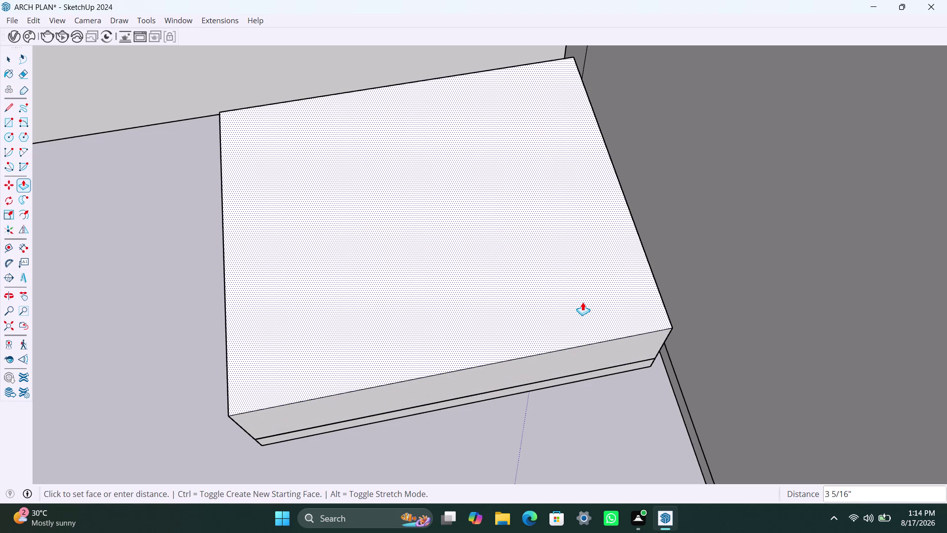
scroll(down, 3)
scroll(down, 3)
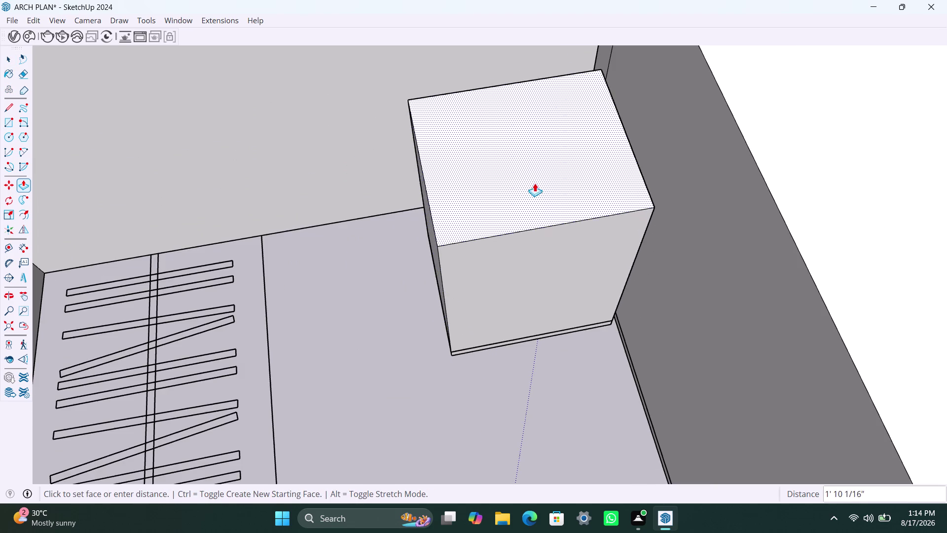
scroll(down, 3)
scroll(down, 3)
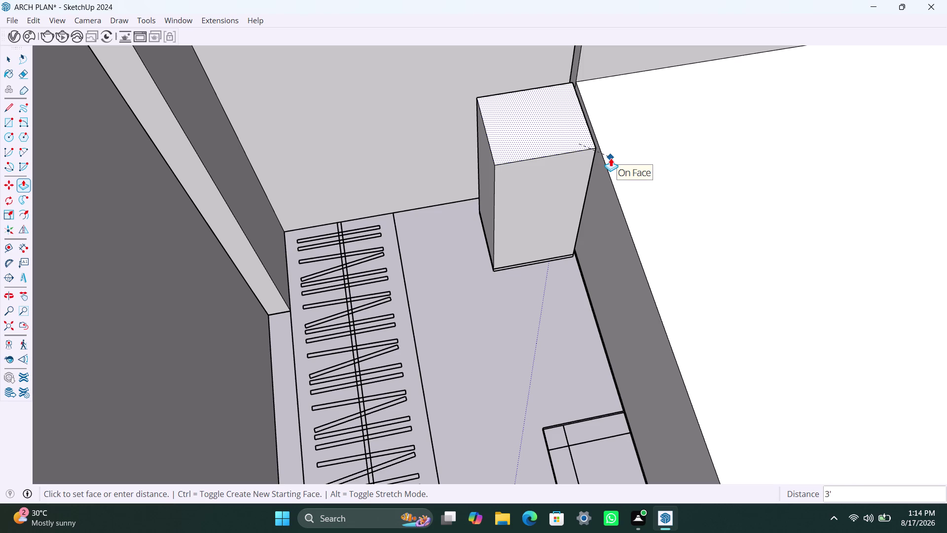
click(611, 147)
key(space)
scroll(down, 3)
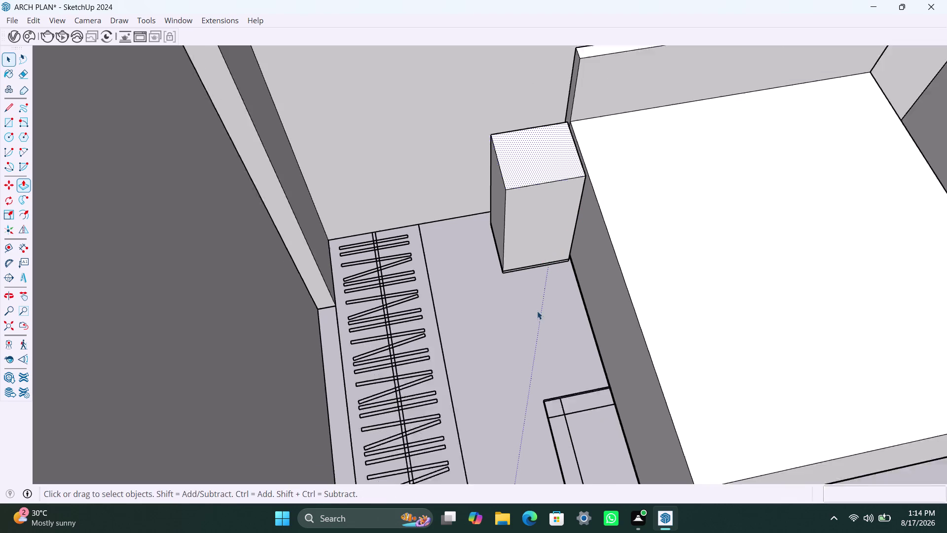
Offset the nightstand's front face outline inward by 18mm.
middle_drag(533, 315, 431, 251)
scroll(up, 3)
click(526, 259)
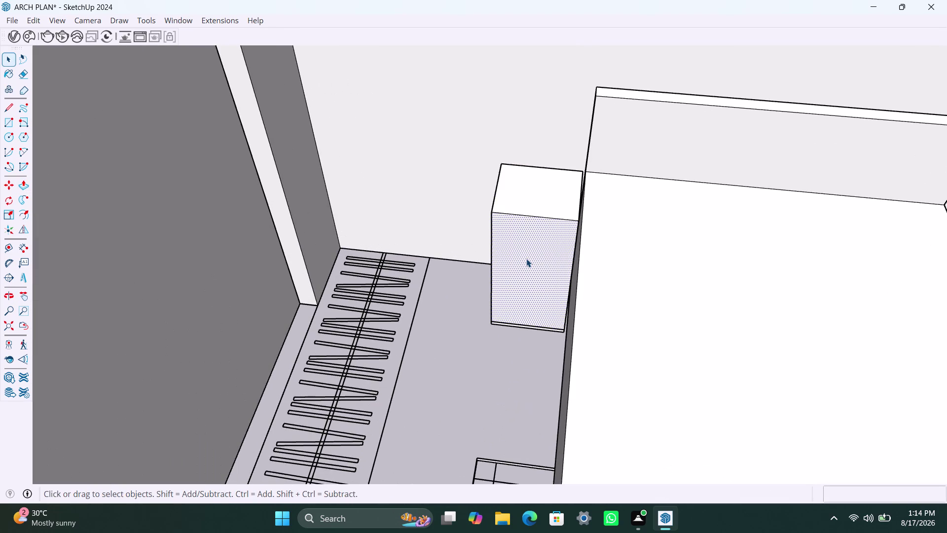
key(f)
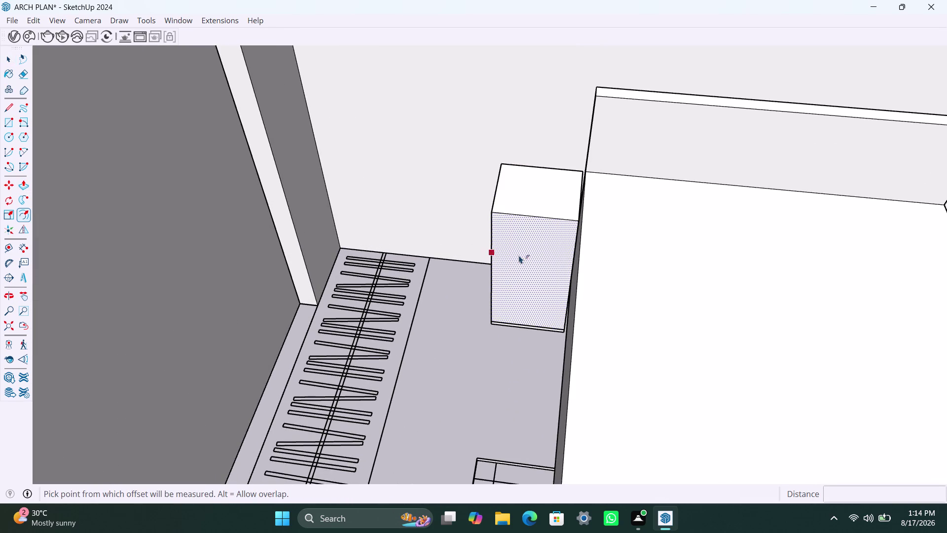
click(518, 254)
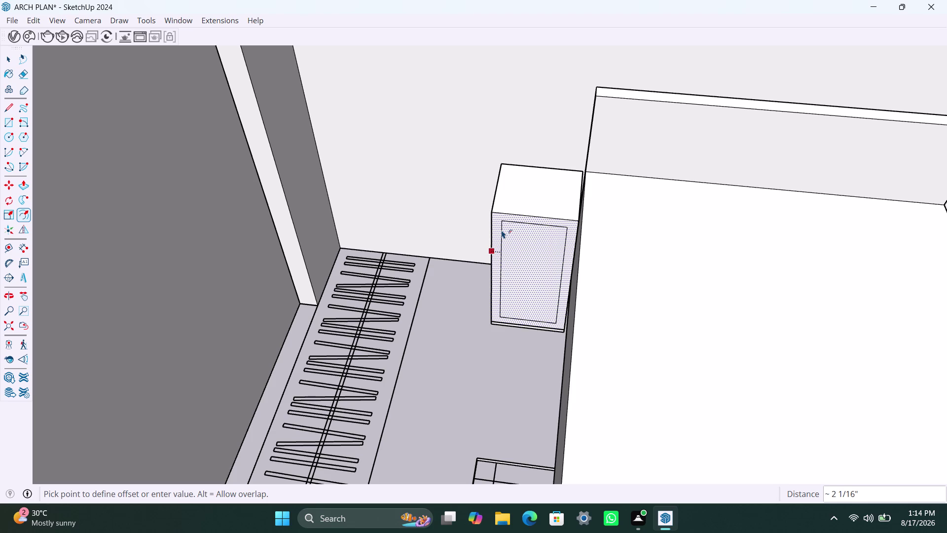
key(1)
text(8mm)
key(Return)
key(space)
Push the inset front panel inward to recess the nightstand front.
click(527, 244)
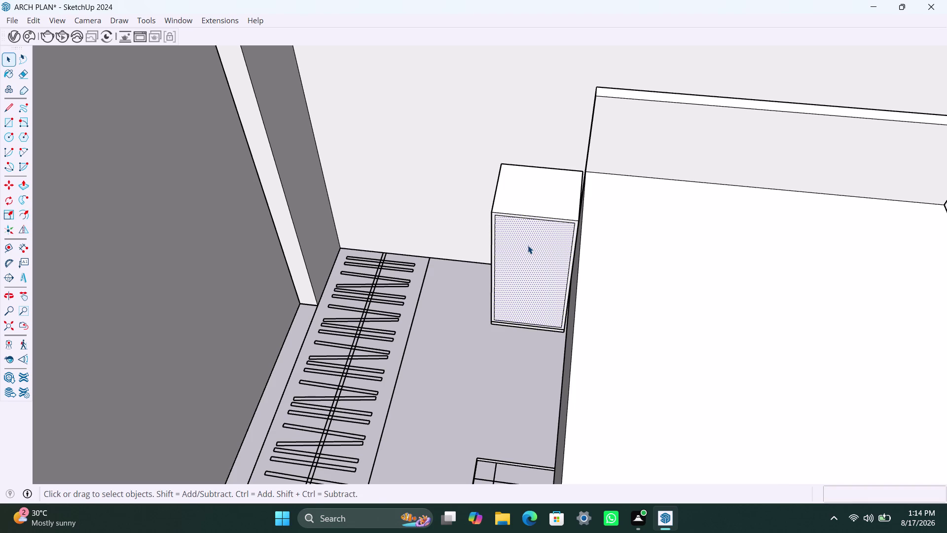
key(p)
click(530, 247)
key(space)
double_click(538, 260)
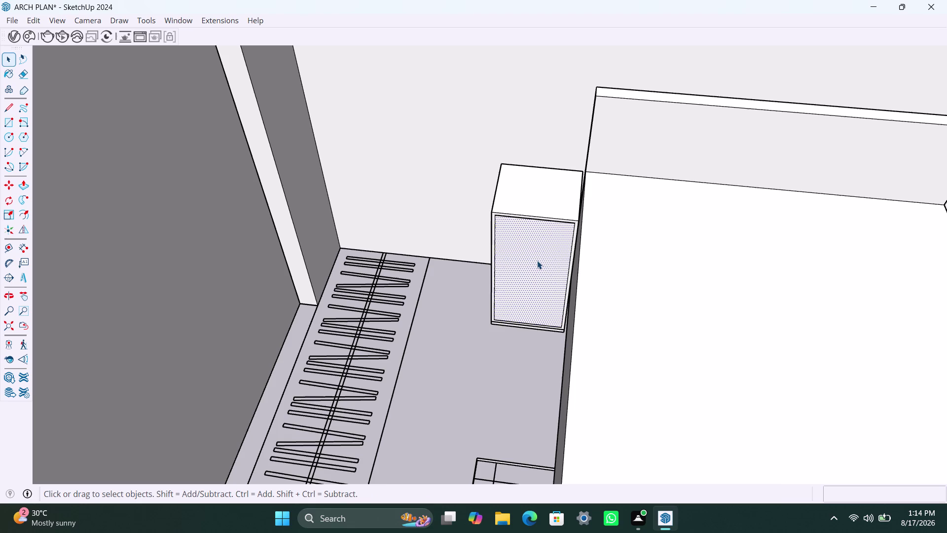
click(537, 260)
key(p)
drag(536, 260, 536, 254)
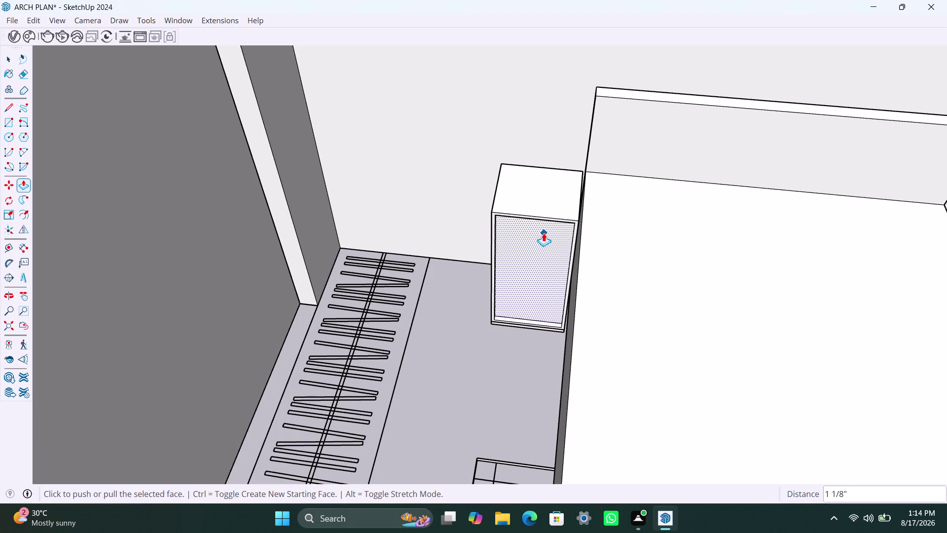
click(544, 233)
click(545, 250)
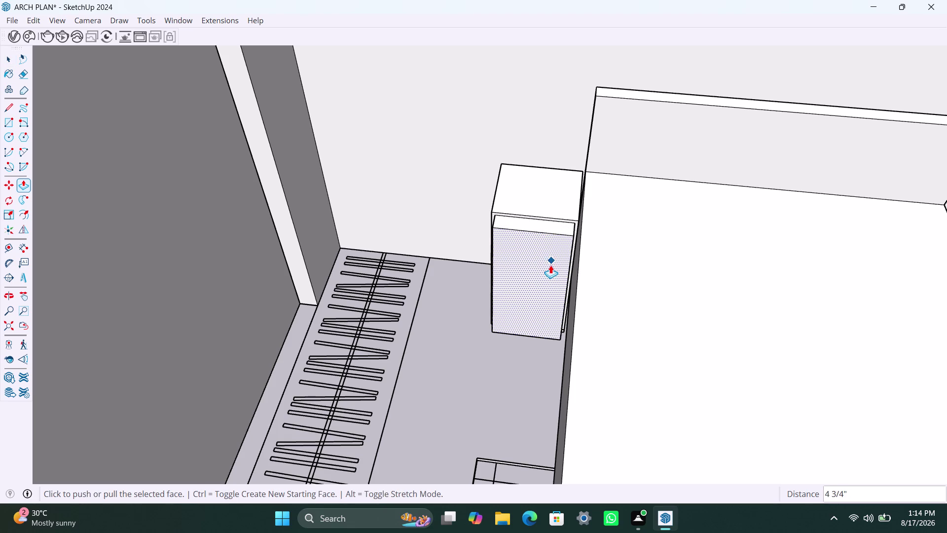
key(ctrl+z)
click(539, 277)
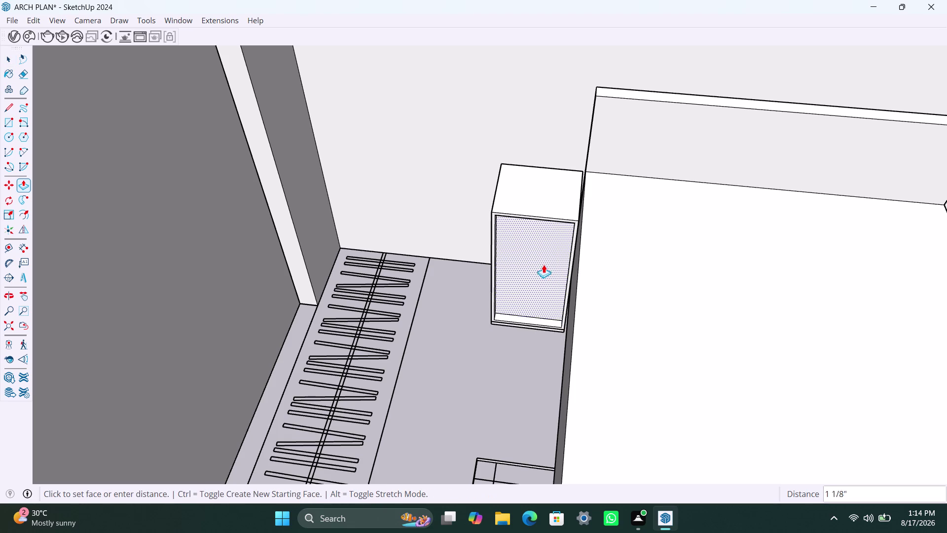
Push the remaining front faces inward to hollow the compartments, leaving thin edges.
click(556, 233)
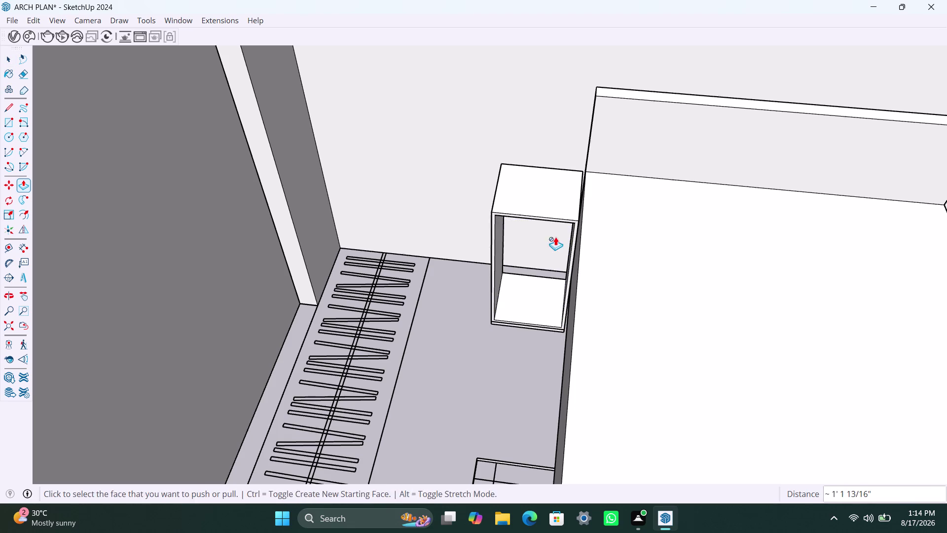
key(space)
key(ctrl+z)
click(526, 281)
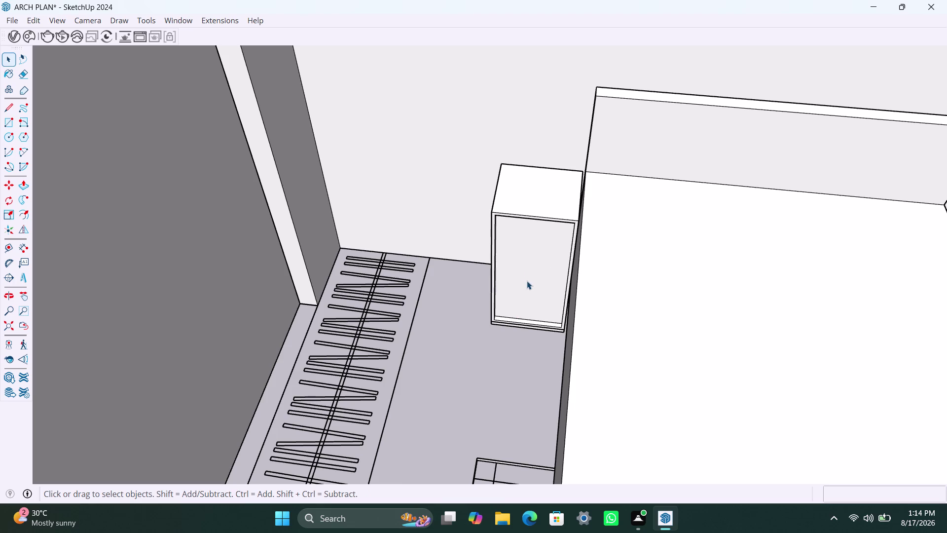
key(p)
click(527, 279)
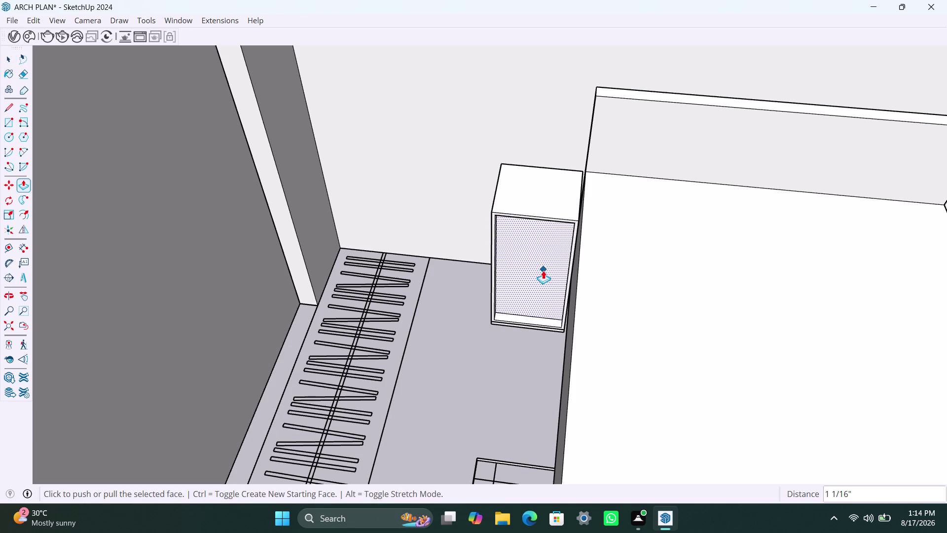
click(543, 270)
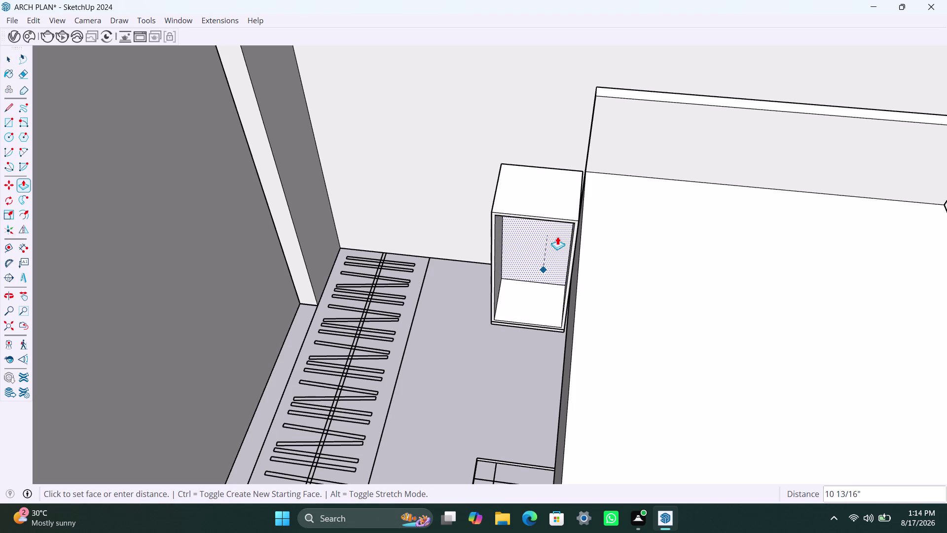
click(557, 236)
key(space)
Orbit and zoom in to inspect the hollowed nightstand beside the bed.
scroll(down, 3)
middle_drag(441, 385, 498, 397)
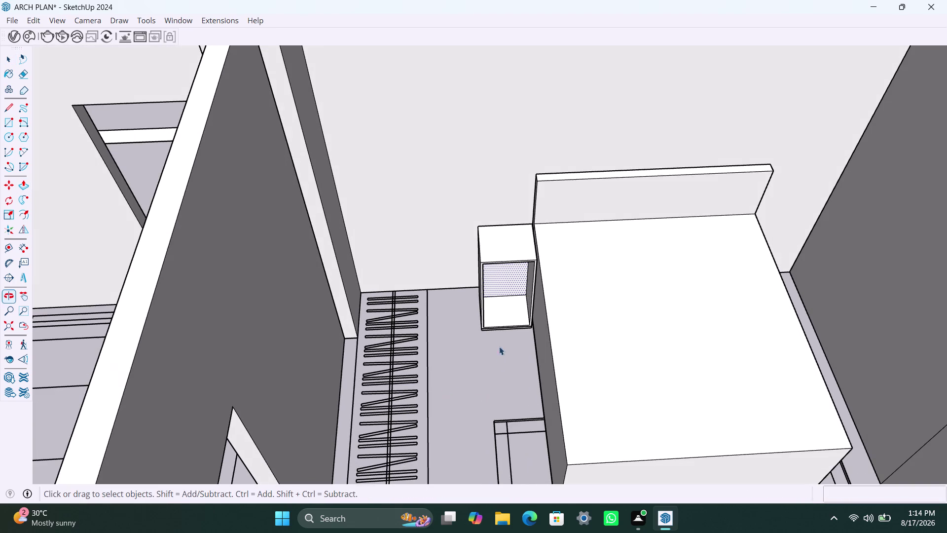
middle_drag(489, 331, 433, 362)
scroll(up, 3)
middle_drag(415, 362, 400, 334)
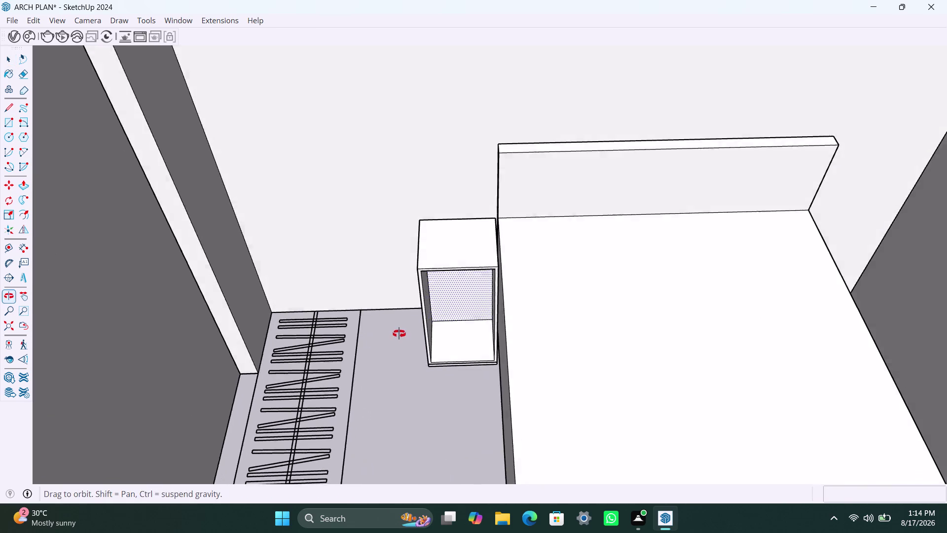
middle_drag(400, 334, 399, 333)
scroll(up, 3)
scroll(up, 3)
middle_drag(432, 288, 436, 271)
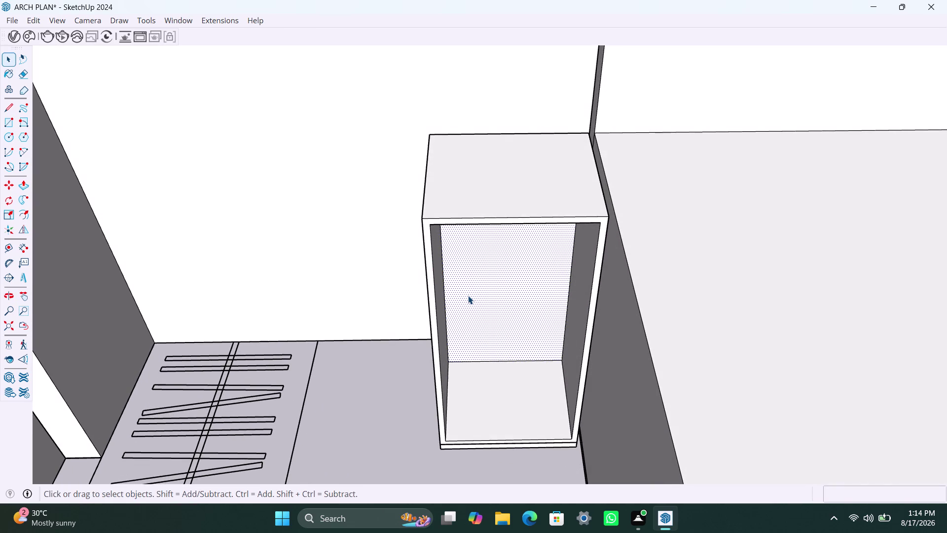
Draw a rectangle over the nightstand's front opening and make it a separate group.
key(r)
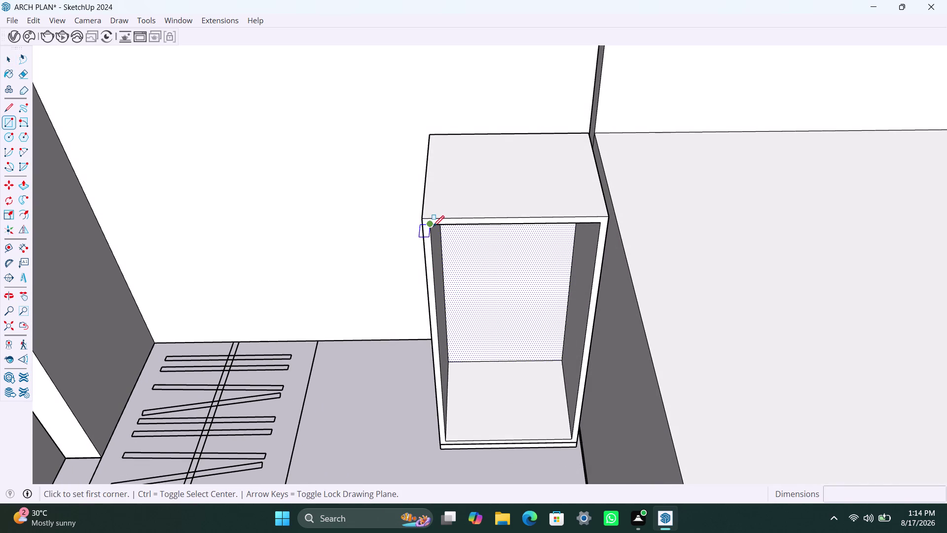
click(433, 227)
click(570, 436)
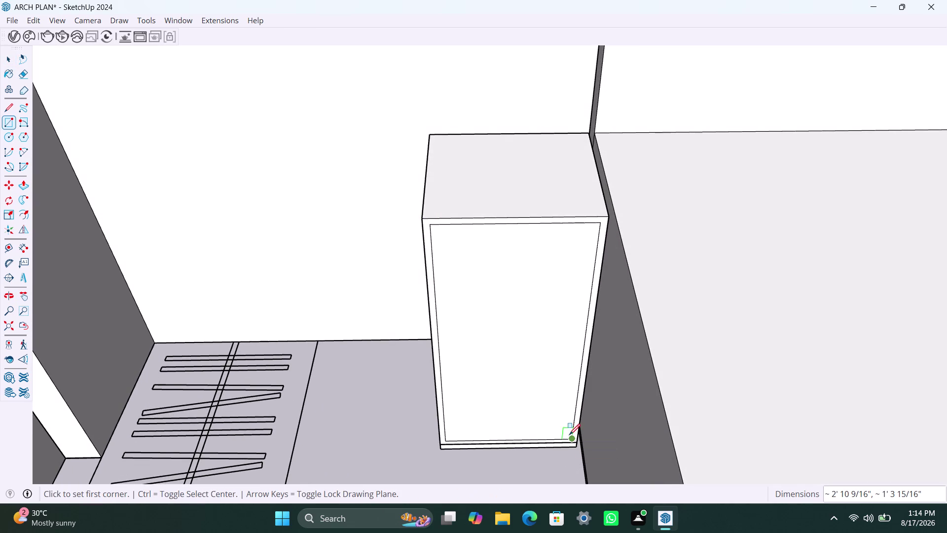
key(space)
click(548, 373)
click(548, 368)
right_click(548, 368)
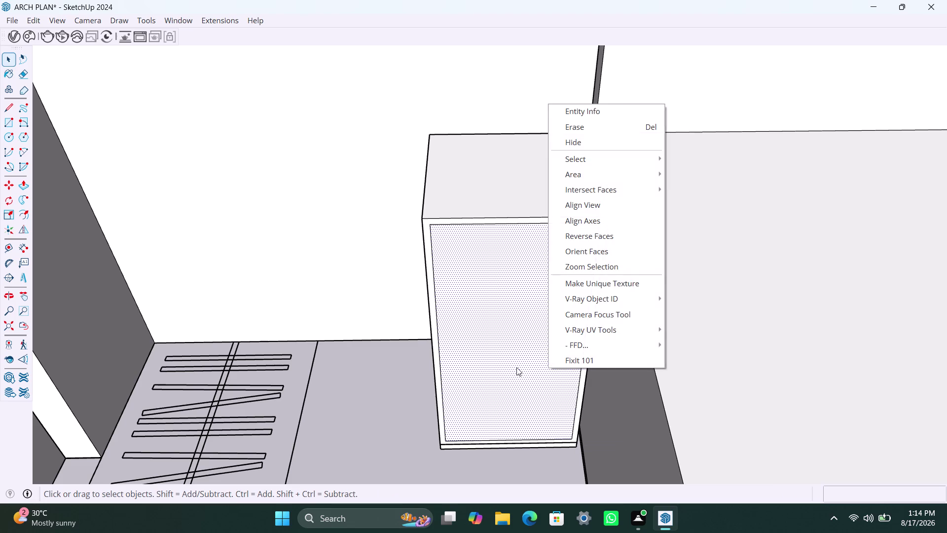
click(509, 365)
triple_click(508, 360)
click(508, 358)
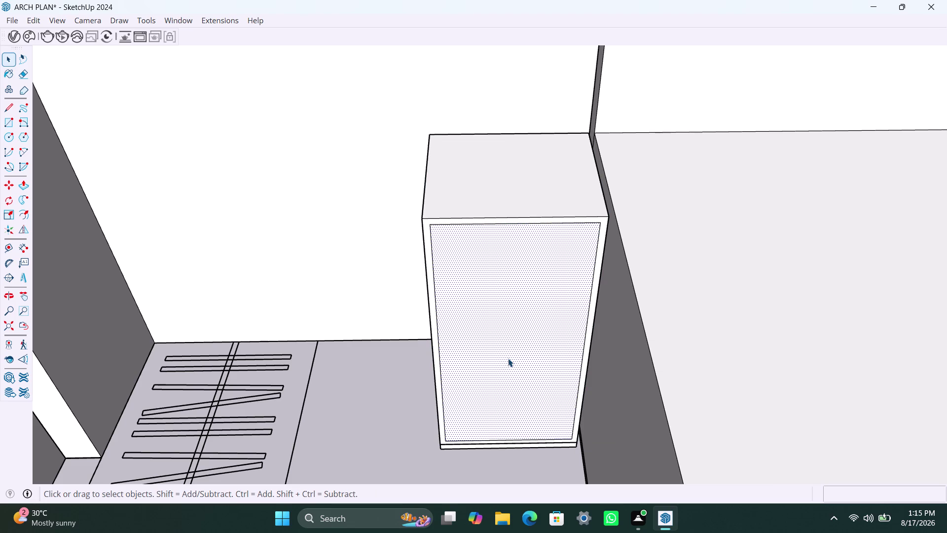
double_click(508, 358)
right_click(508, 358)
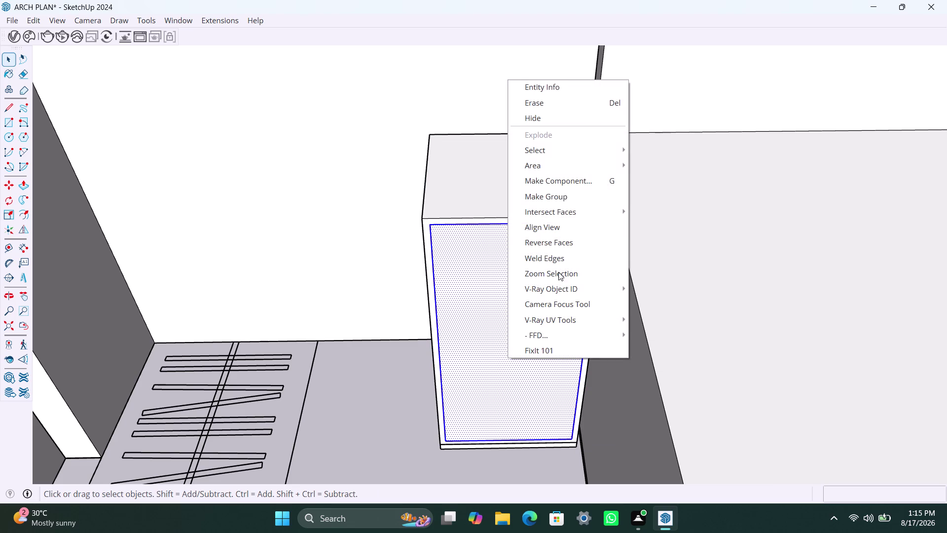
click(576, 200)
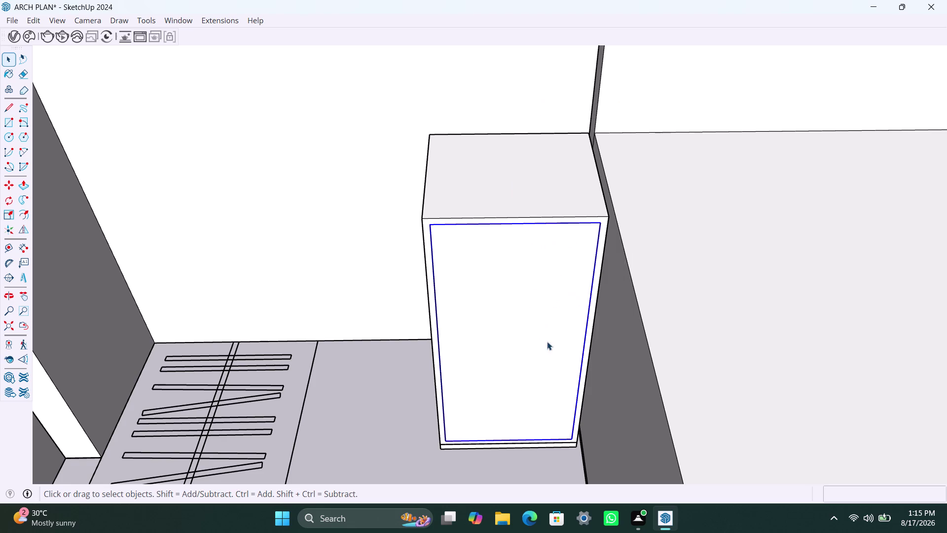
Inside the group, Push/Pull the front panel 18mm into a door.
double_click(537, 358)
click(538, 358)
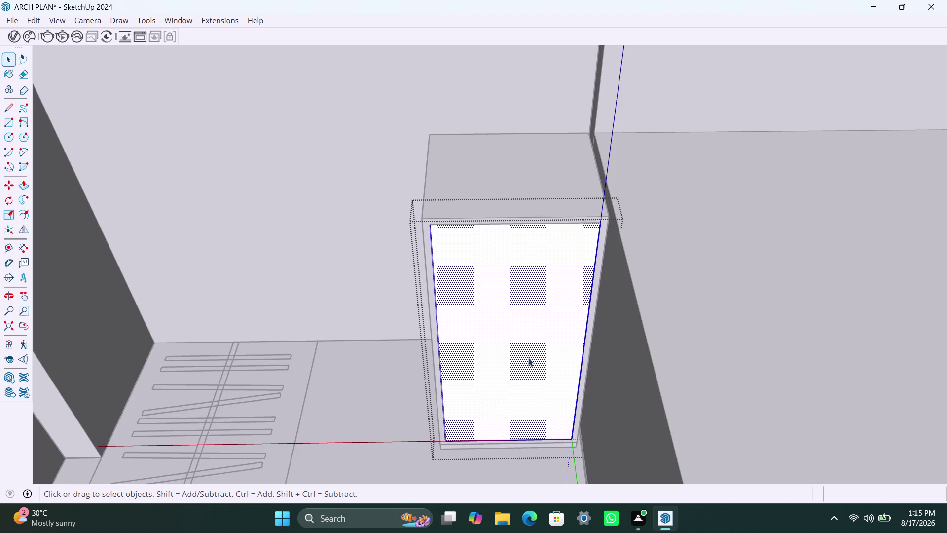
triple_click(529, 357)
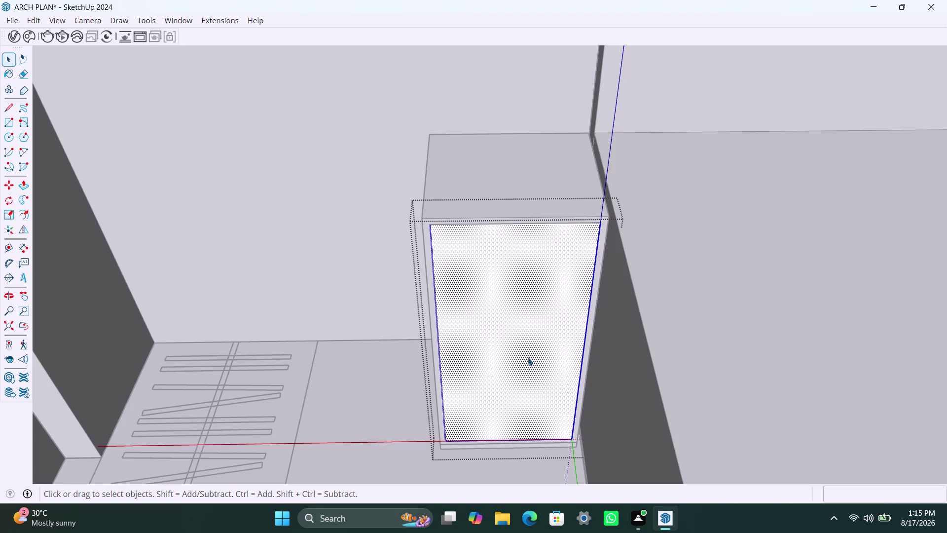
click(528, 357)
key(p)
click(527, 355)
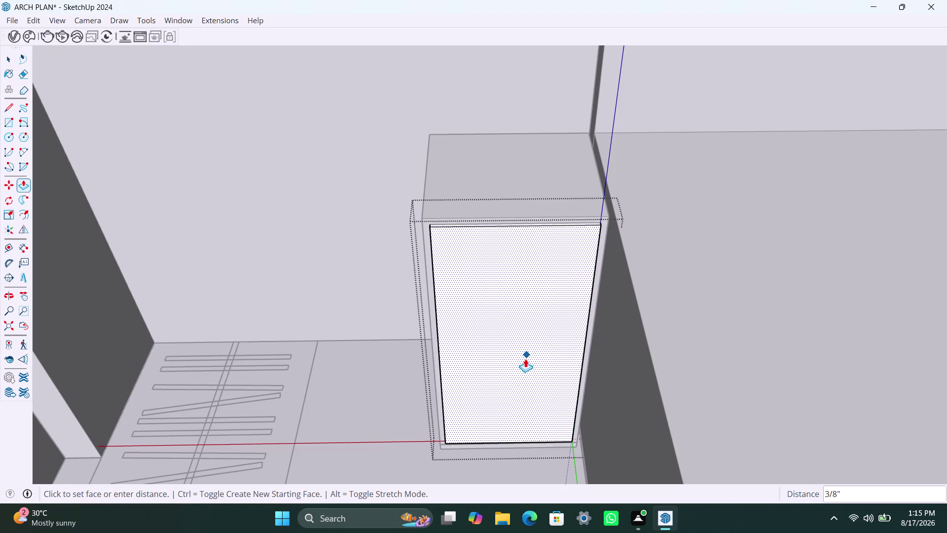
text(18mm)
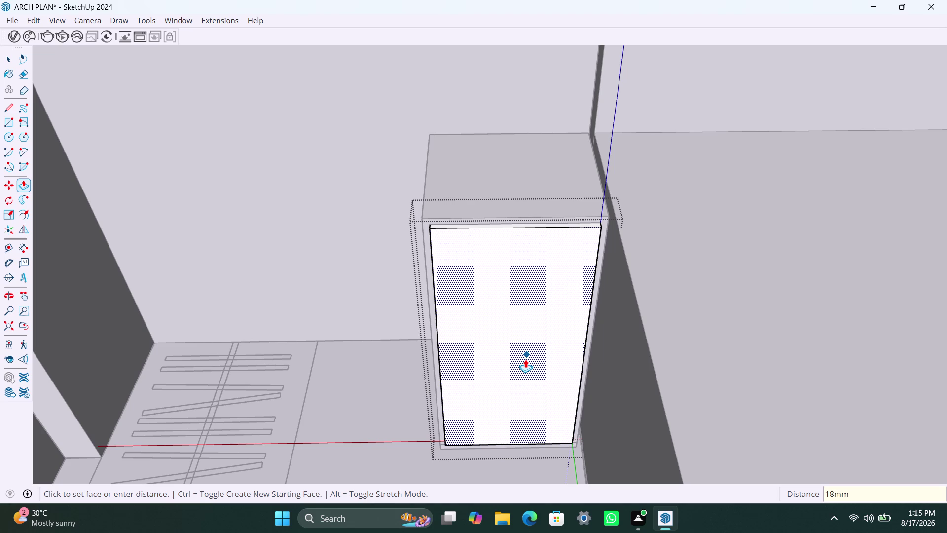
key(Return)
key(space)
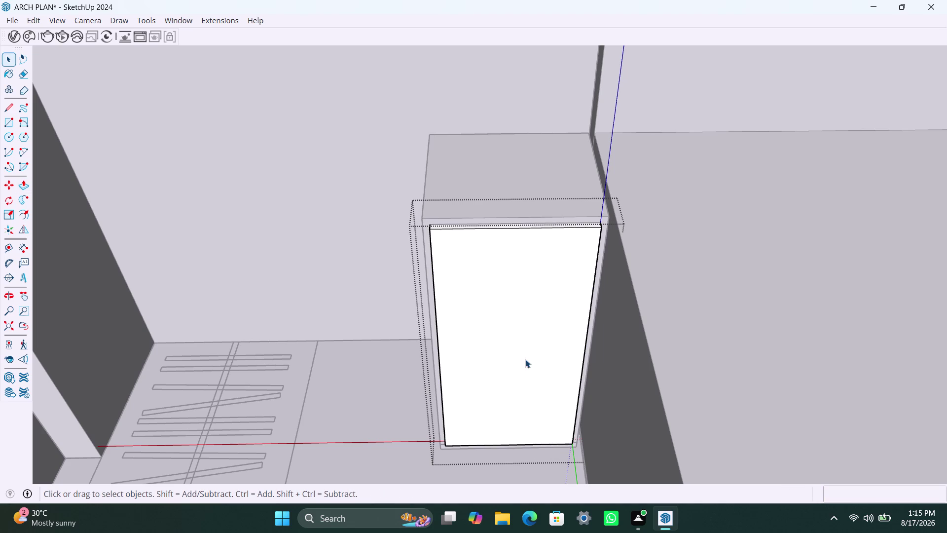
click(390, 332)
scroll(down, 3)
Inspect the full-height door beside the bed, then undo it to reopen the nightstand front.
middle_drag(510, 367, 538, 295)
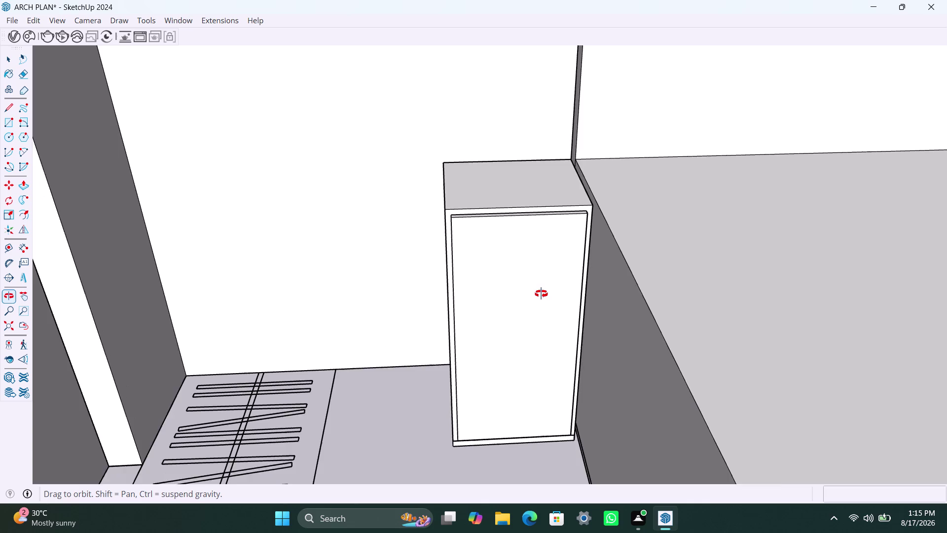
middle_drag(537, 296, 594, 288)
scroll(down, 3)
middle_drag(555, 392, 548, 392)
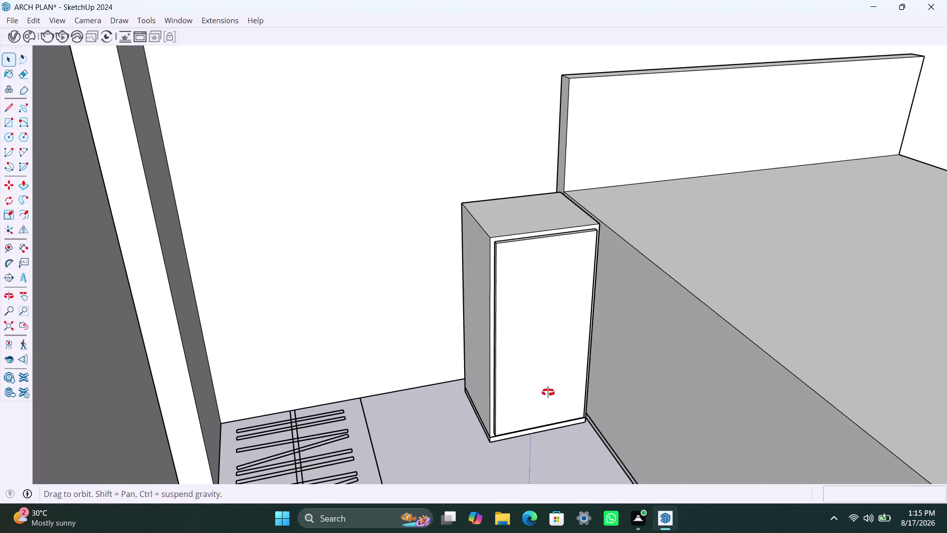
middle_drag(548, 392, 543, 392)
key(ctrl+z)
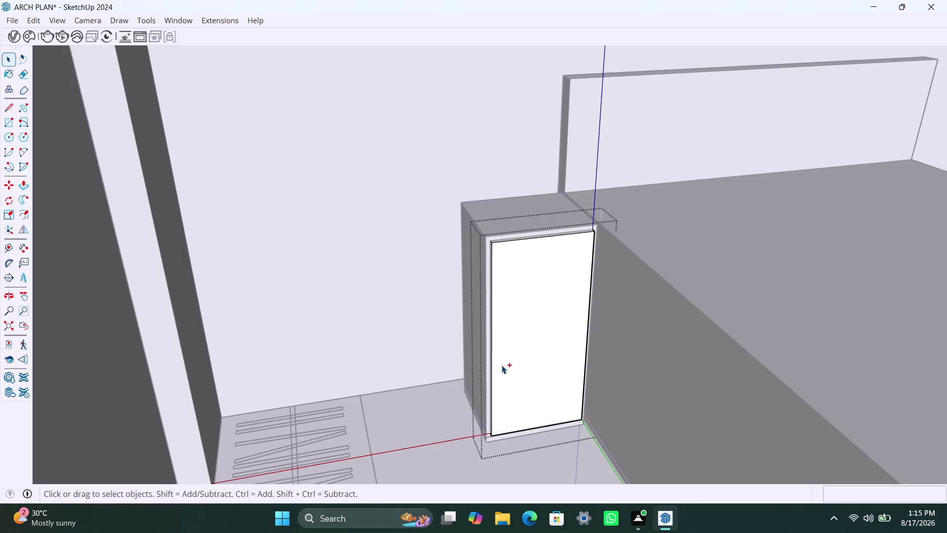
key(ctrl+z)
key(ctrl+z)
key(ctrl+z)
key(ctrl+z)
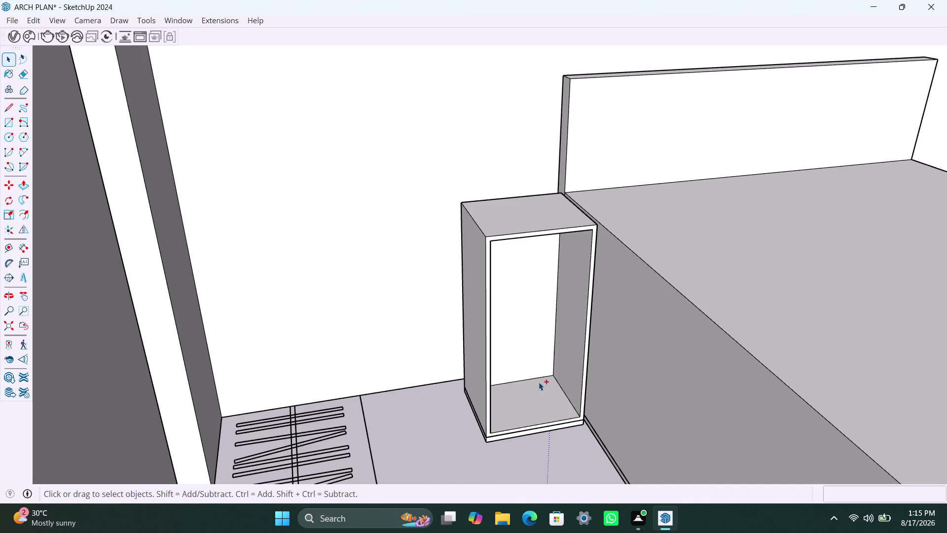
scroll(down, 3)
middle_drag(531, 424, 452, 404)
click(479, 335)
Draw a rectangle across the upper part of the opening and group it.
key(r)
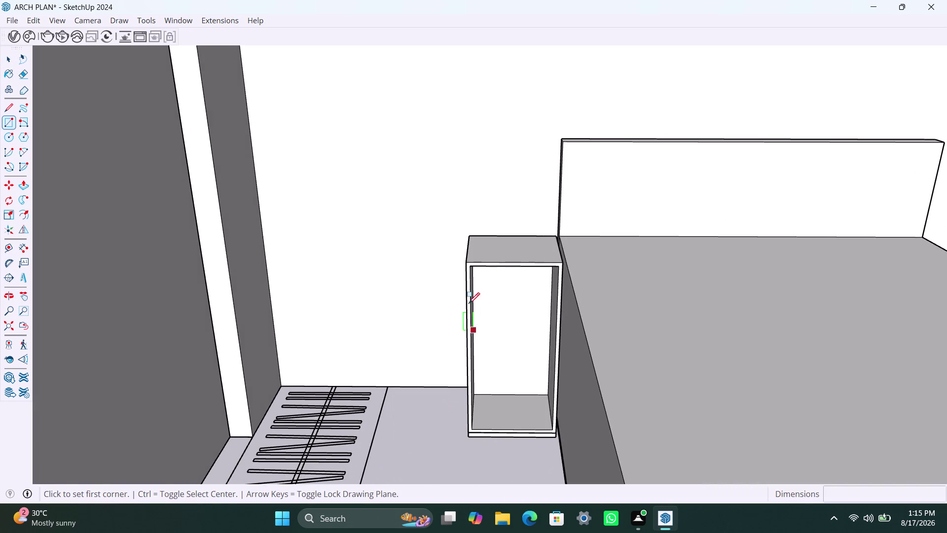
click(474, 266)
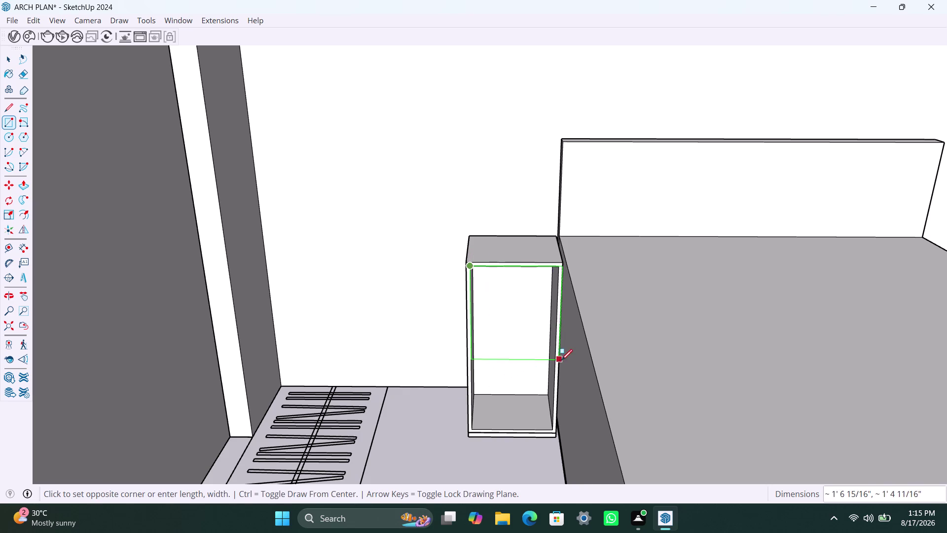
click(555, 356)
key(space)
double_click(528, 341)
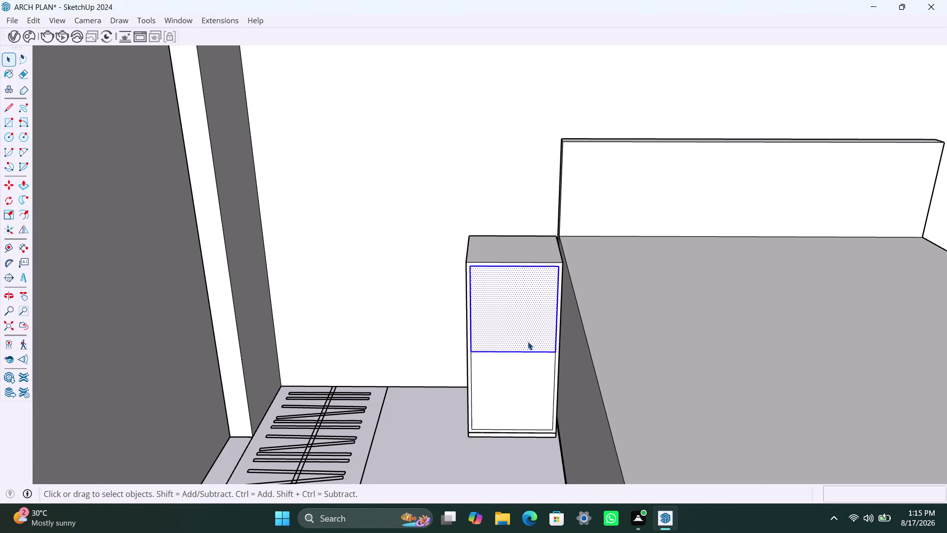
right_click(528, 341)
click(582, 163)
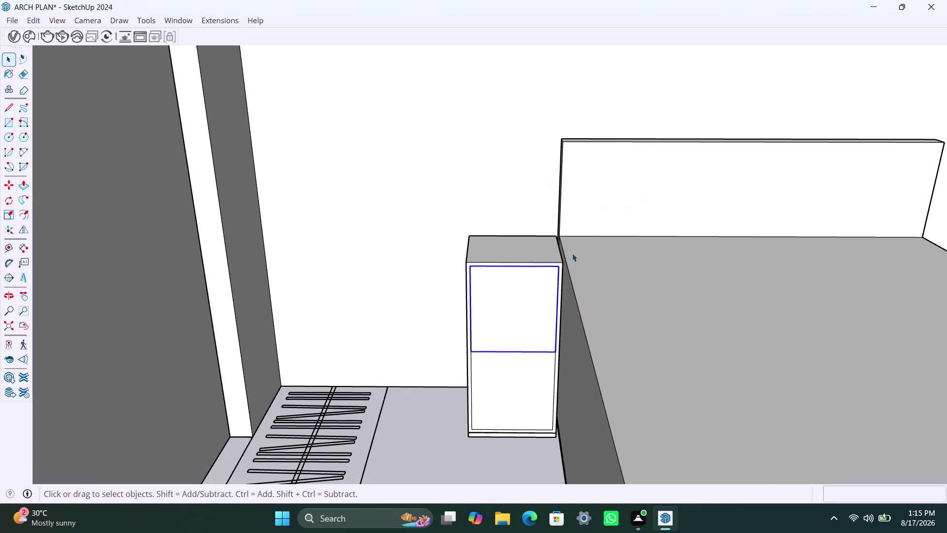
Push/Pull the upper panel 18mm to form the drawer front.
triple_click(531, 327)
key(p)
click(531, 327)
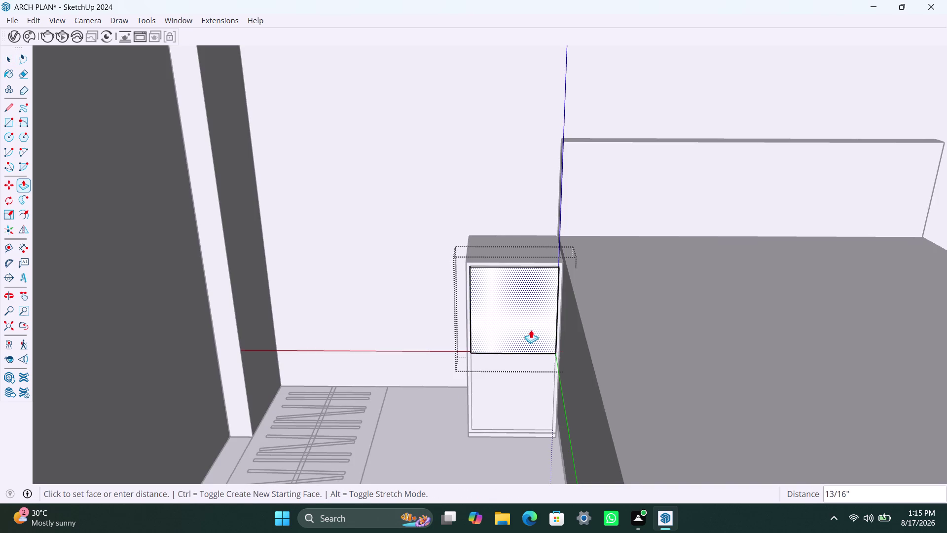
text(18mm)
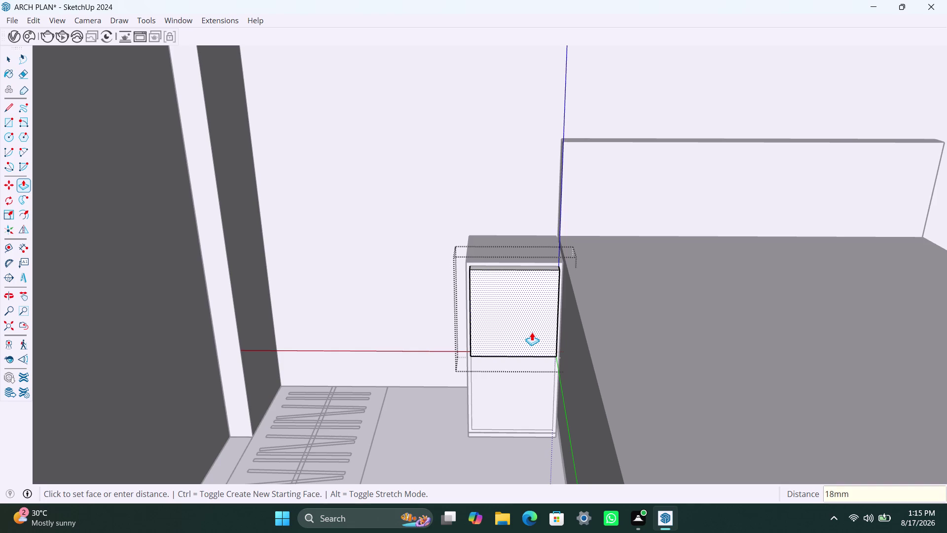
key(Return)
key(space)
click(440, 365)
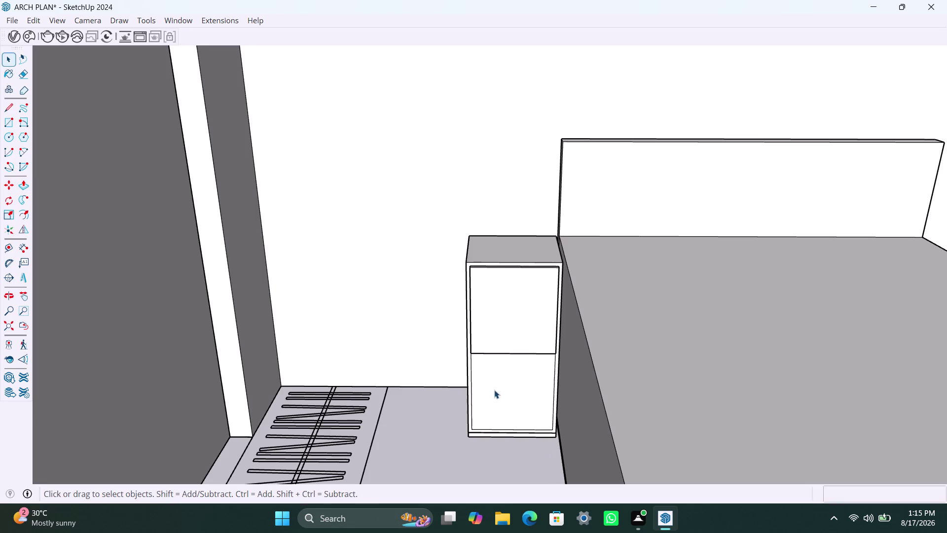
Copy the upper drawer front straight down to make a lower drawer front.
click(494, 389)
key(BackSpace)
key(Delete)
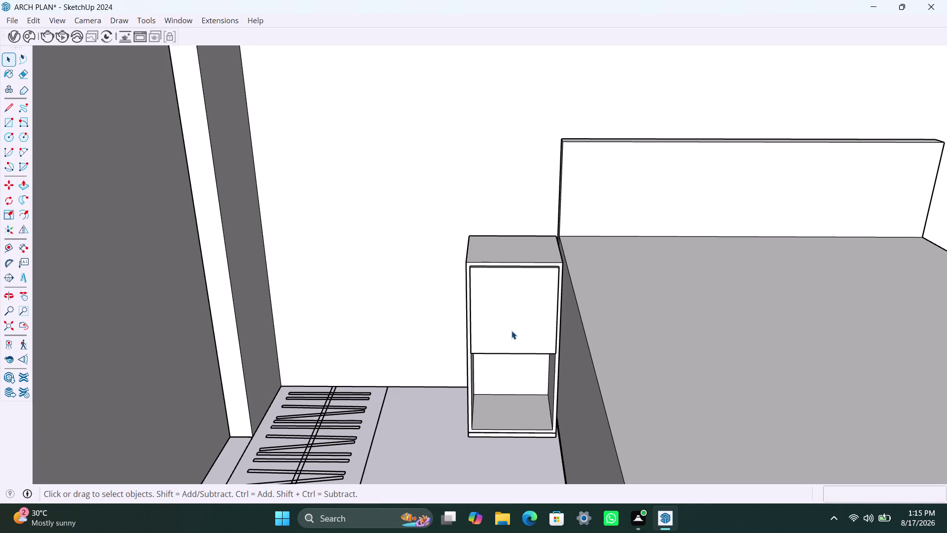
click(511, 328)
key(m)
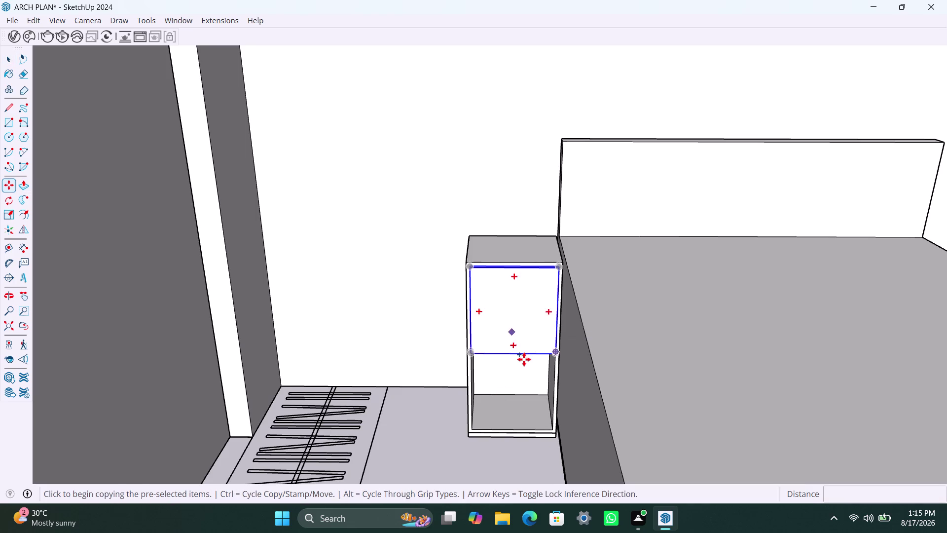
click(470, 267)
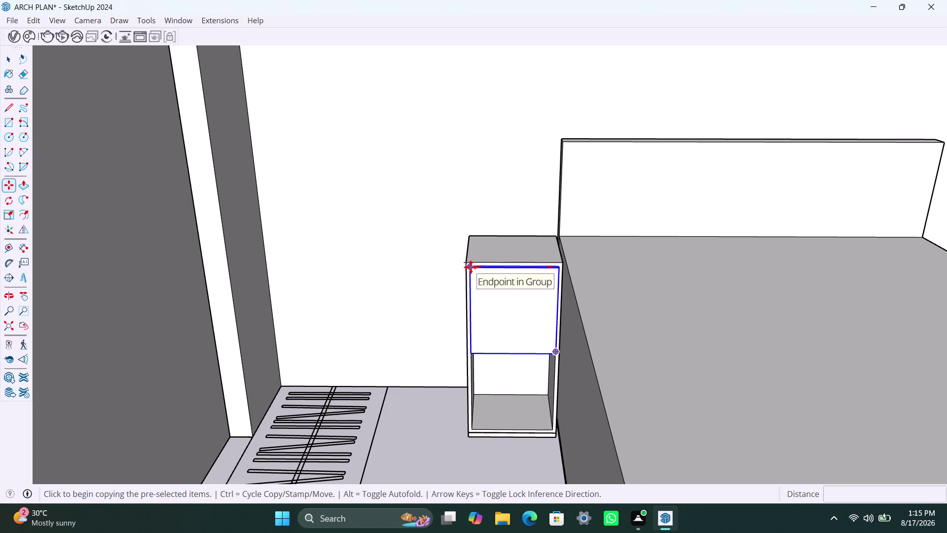
click(471, 357)
key(space)
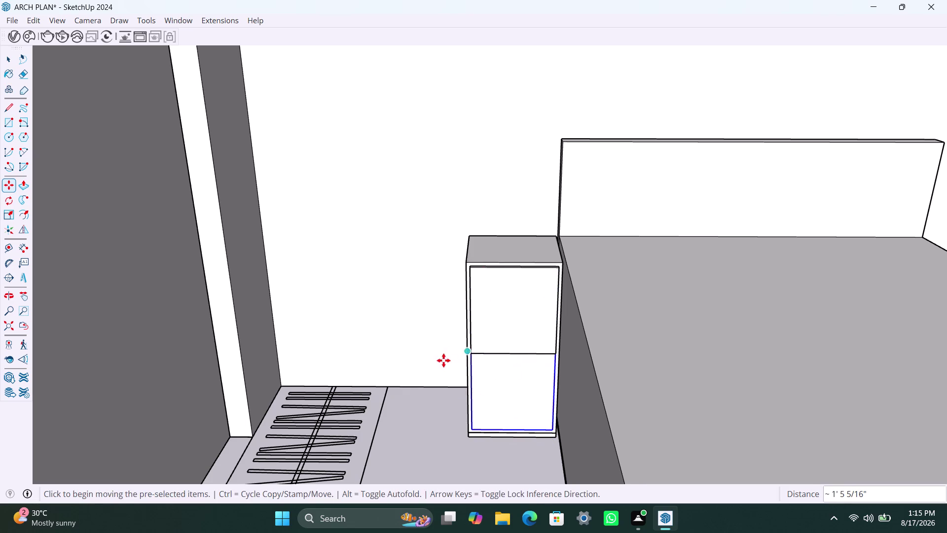
click(383, 392)
Nudge the lower drawer front into line with the cabinet edges.
scroll(up, 3)
scroll(up, 3)
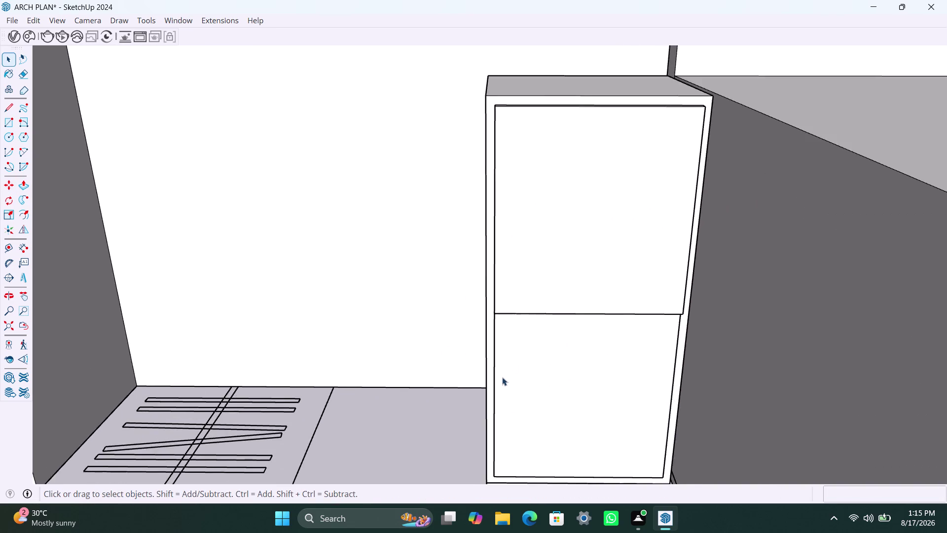
middle_drag(509, 377, 586, 371)
scroll(up, 3)
scroll(up, 3)
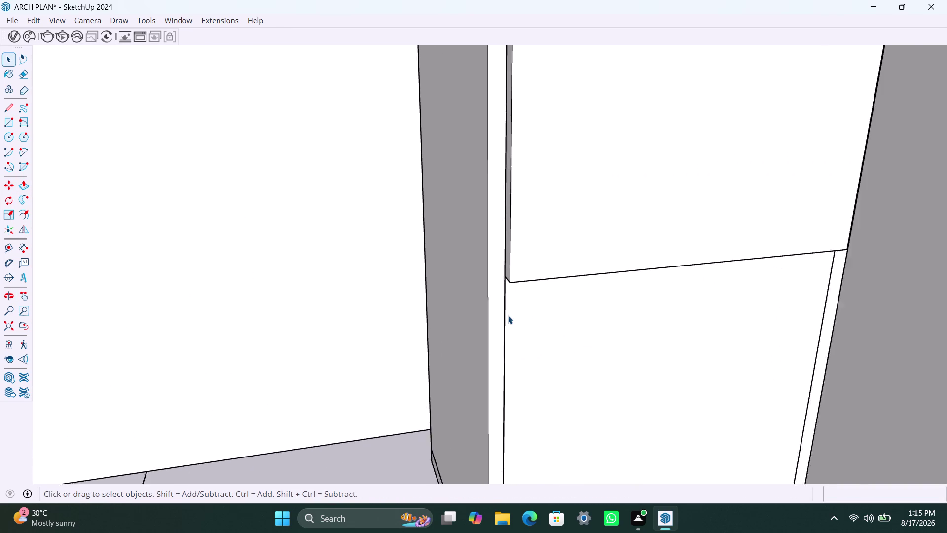
click(508, 315)
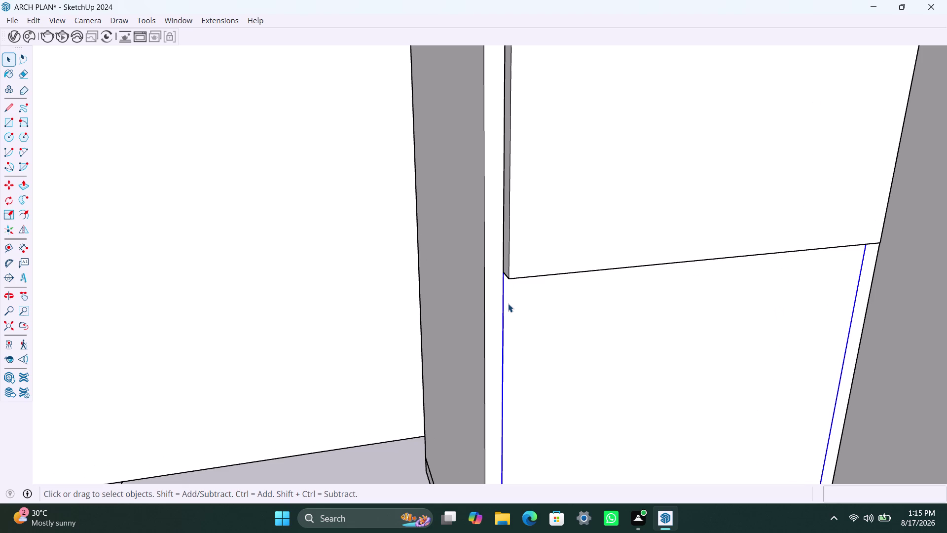
key(m)
click(514, 304)
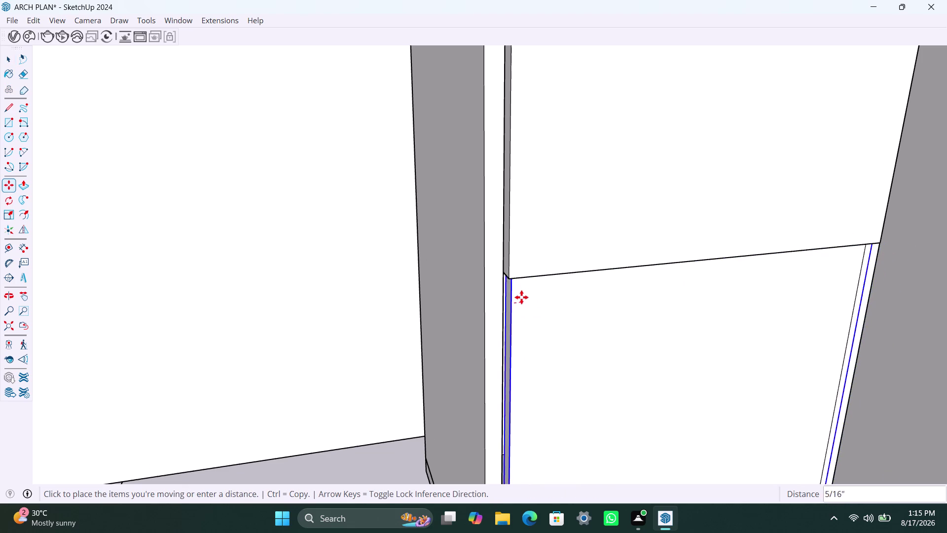
click(525, 301)
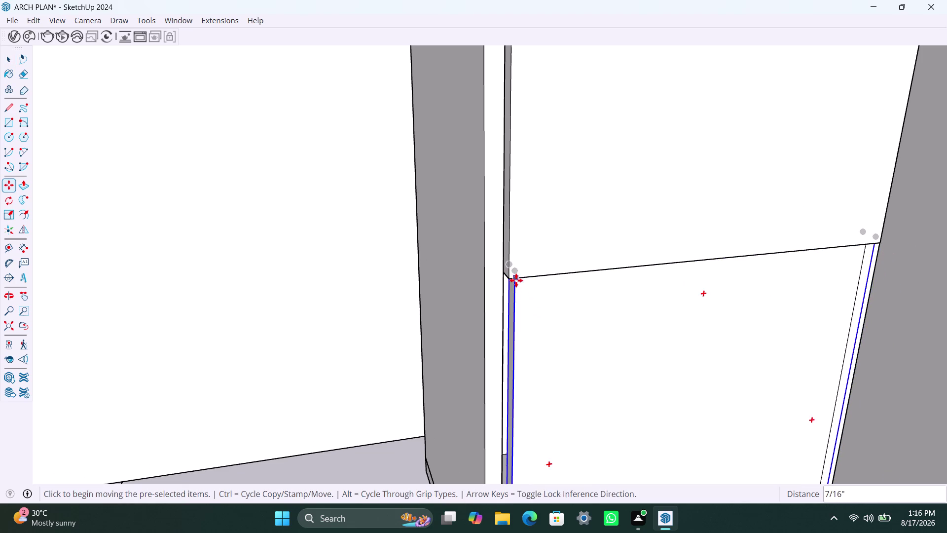
click(516, 273)
click(509, 281)
key(space)
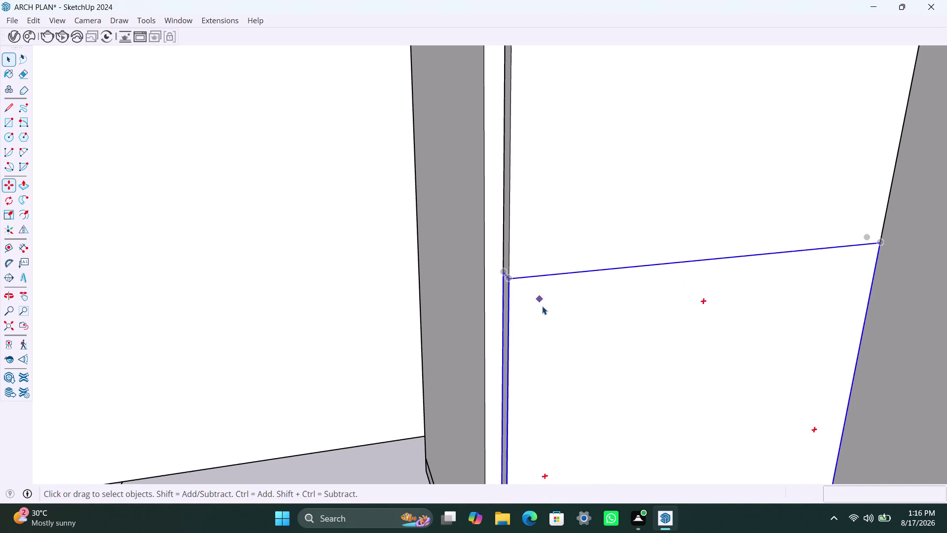
scroll(down, 3)
key(space)
click(441, 254)
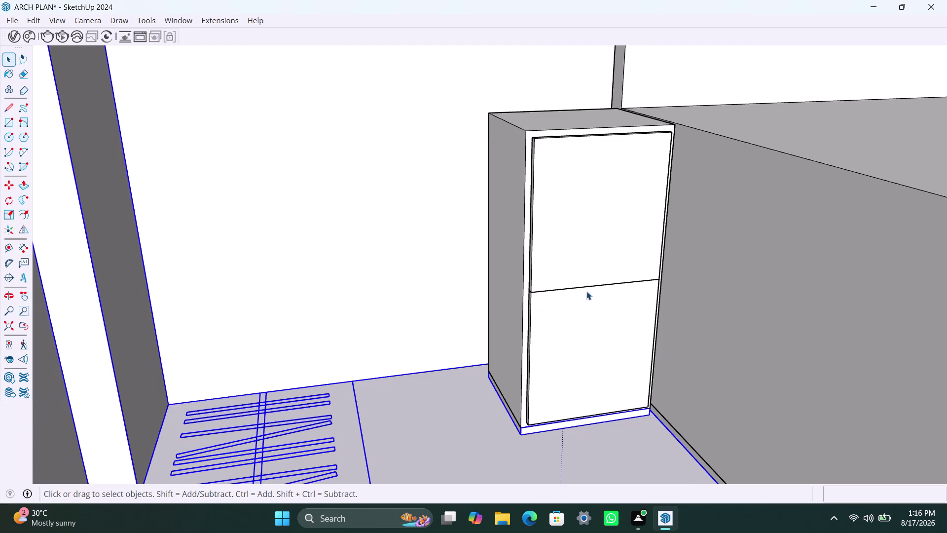
Zoom out and orbit to an angled overhead view of the entire apartment.
scroll(up, 3)
middle_drag(601, 304, 521, 257)
scroll(down, 3)
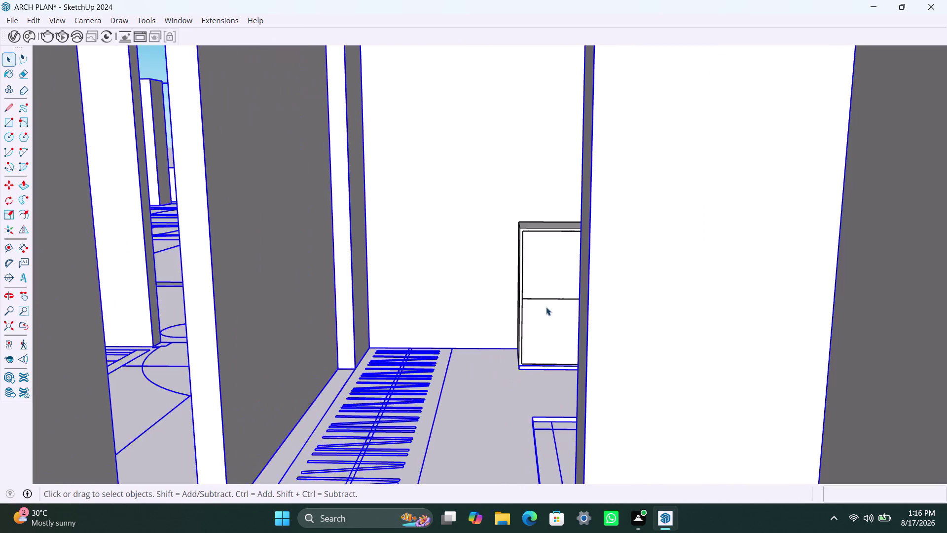
scroll(down, 3)
click(6, 327)
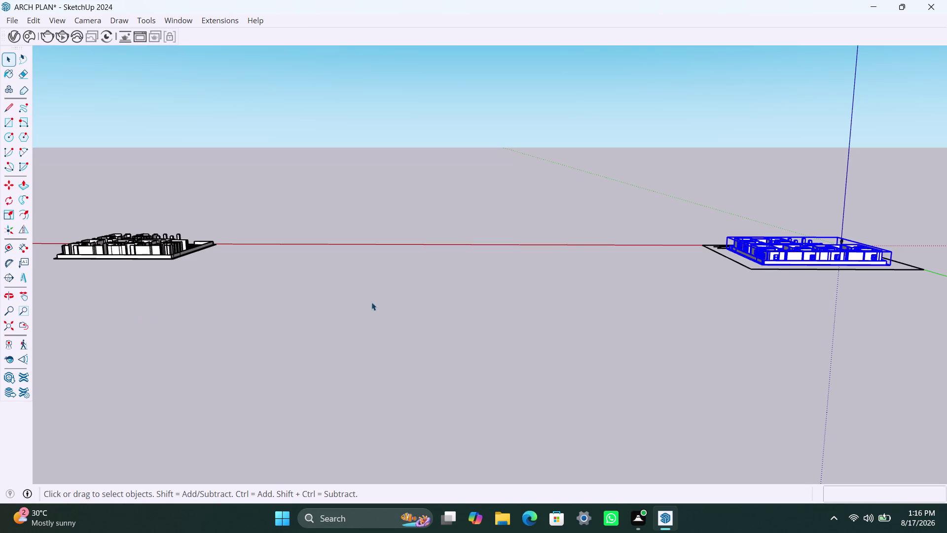
scroll(up, 3)
middle_drag(605, 272, 788, 404)
scroll(down, 3)
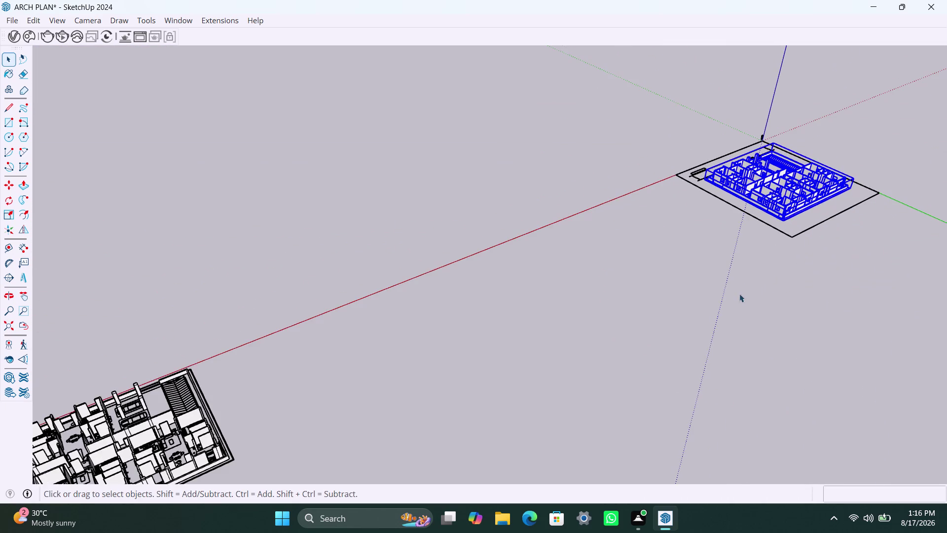
scroll(down, 3)
middle_drag(816, 221, 737, 289)
scroll(up, 3)
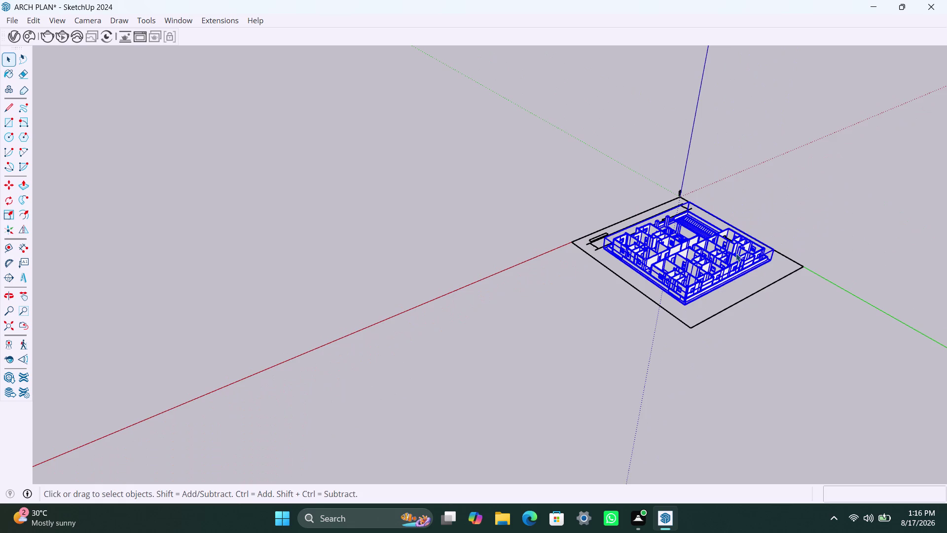
middle_drag(720, 280, 759, 341)
scroll(up, 3)
middle_drag(663, 309, 739, 345)
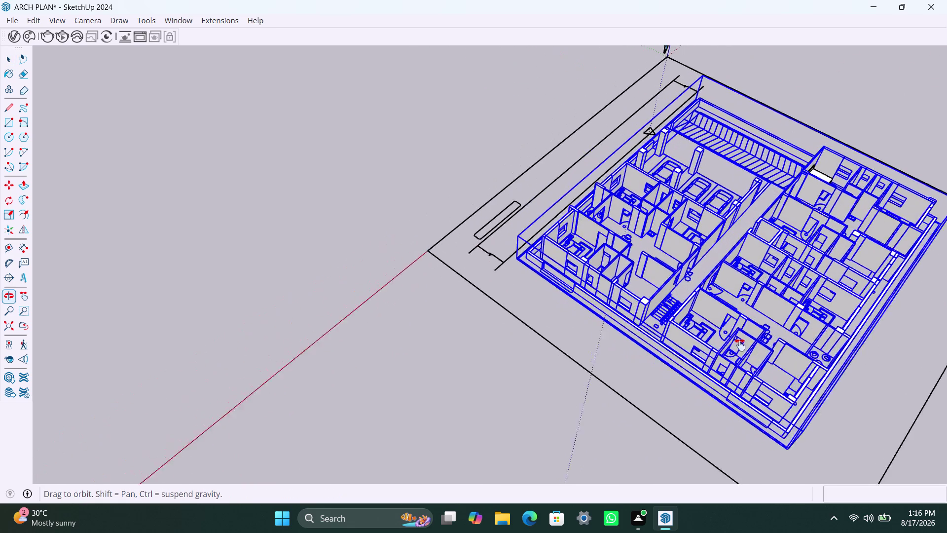
middle_drag(740, 345, 518, 343)
scroll(up, 3)
Select all nightstand parts, including both drawer fronts, and make them one group.
middle_drag(775, 323, 420, 371)
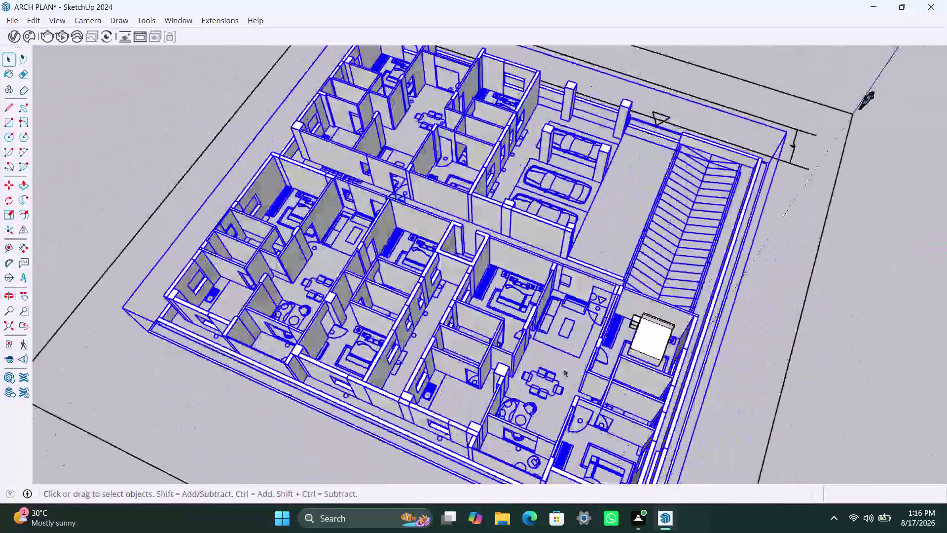
scroll(up, 3)
key(space)
click(894, 321)
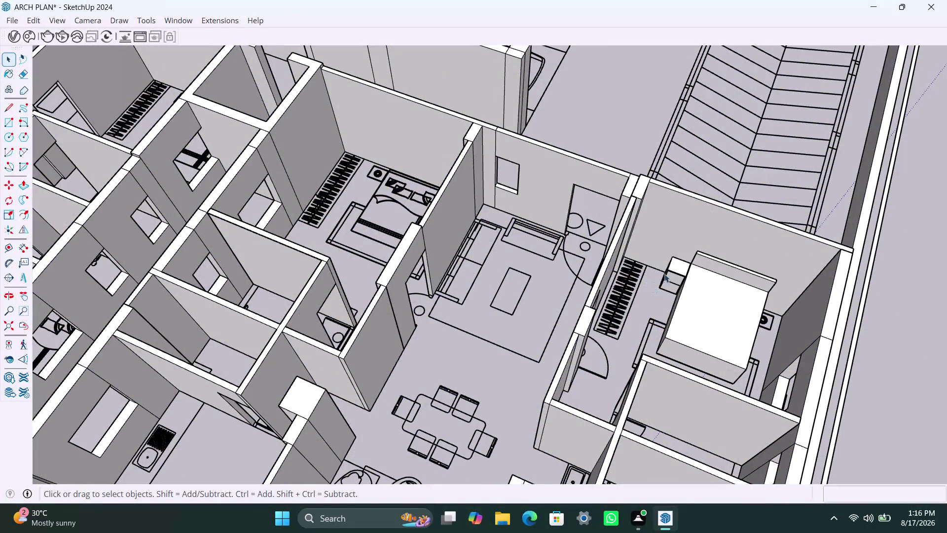
click(665, 273)
triple_click(675, 269)
triple_click(675, 269)
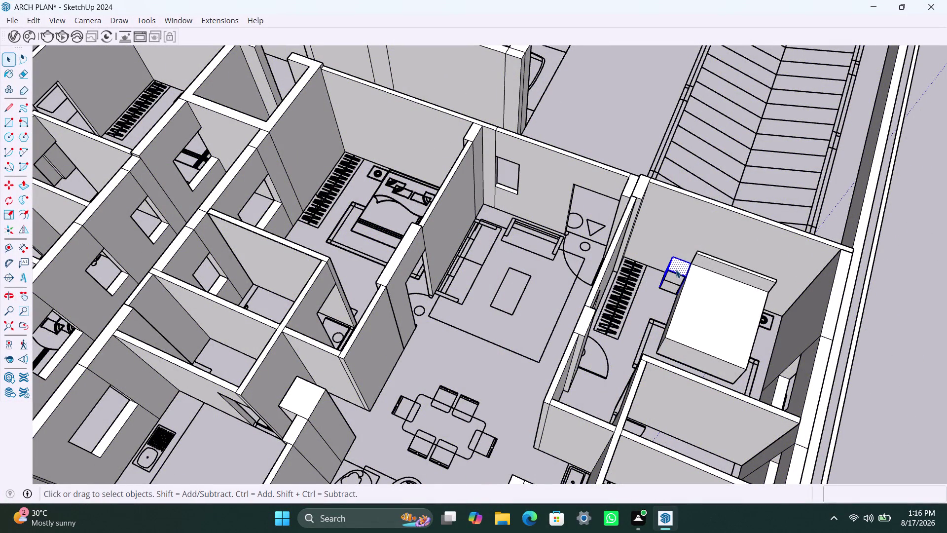
scroll(up, 3)
middle_drag(653, 298, 682, 293)
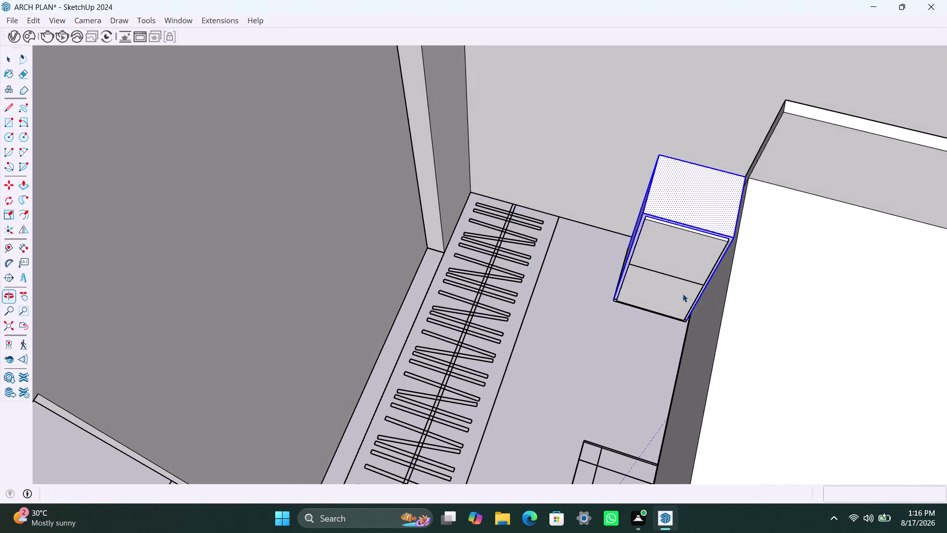
click(678, 258)
click(676, 294)
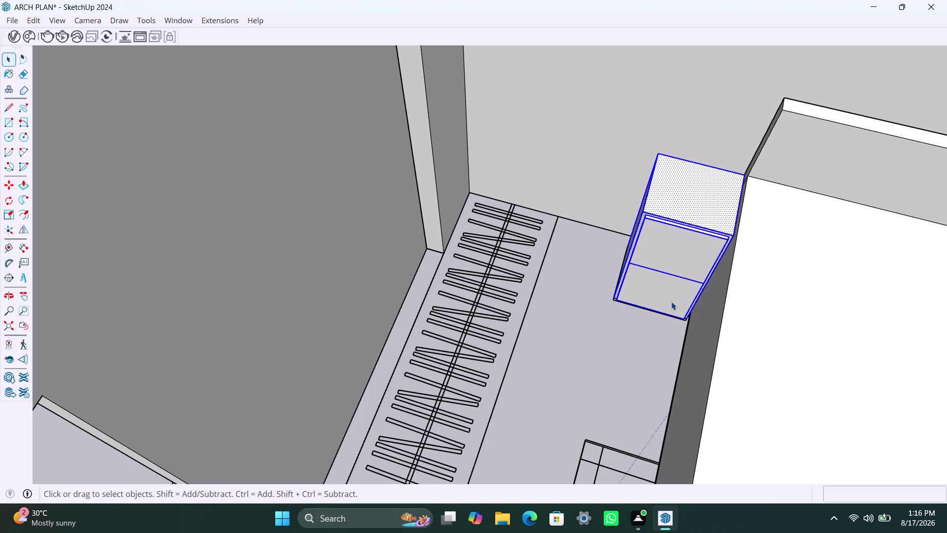
right_click(670, 298)
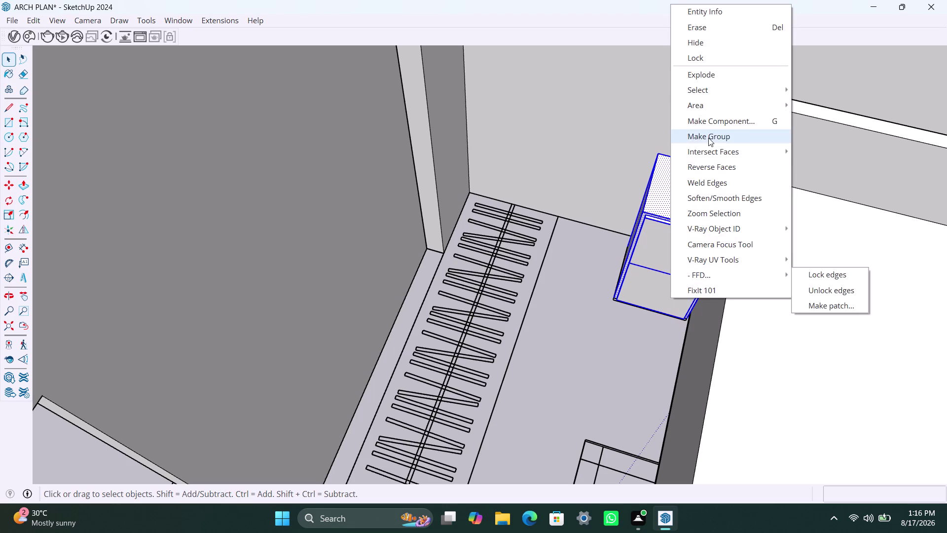
click(709, 138)
Copy the nightstand group to the opposite side of the bed.
key(m)
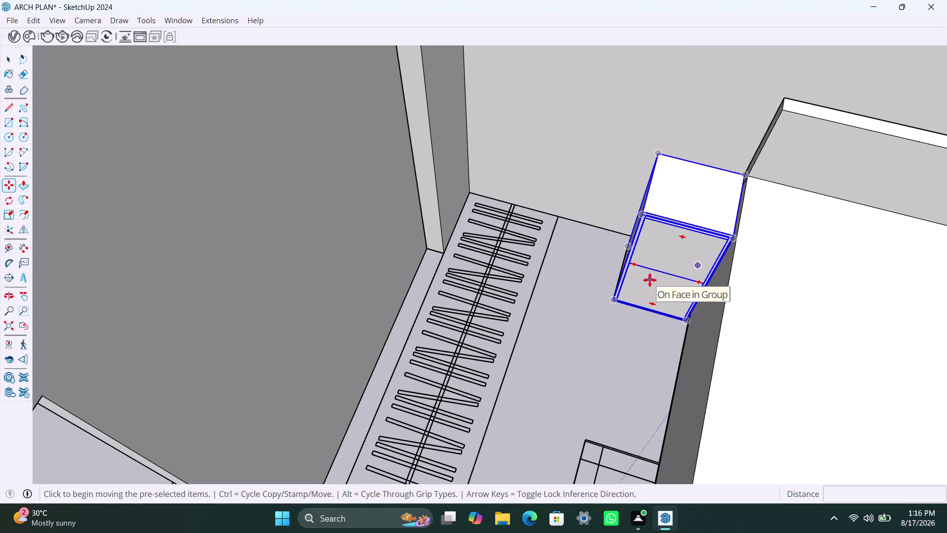
click(611, 297)
scroll(down, 3)
middle_drag(819, 330, 690, 311)
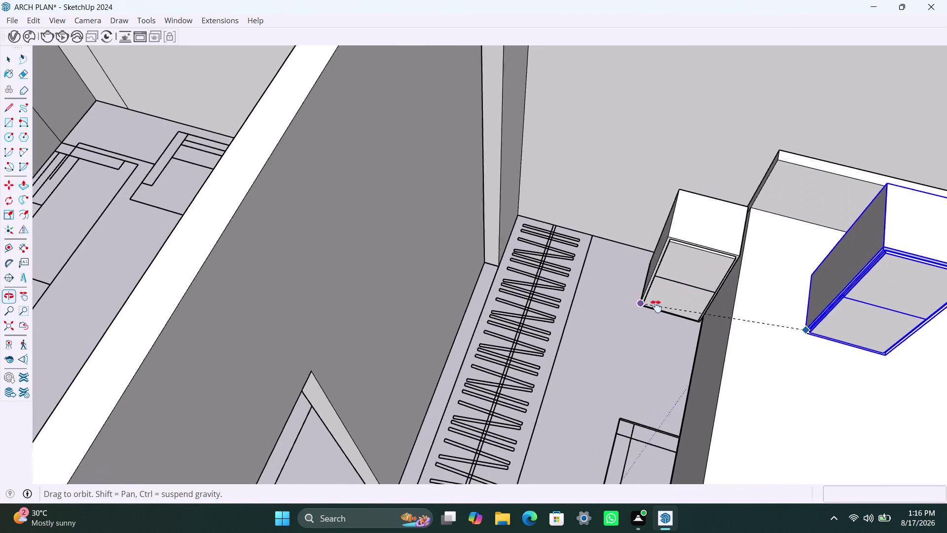
middle_drag(690, 311, 561, 291)
scroll(up, 3)
middle_drag(826, 371, 775, 350)
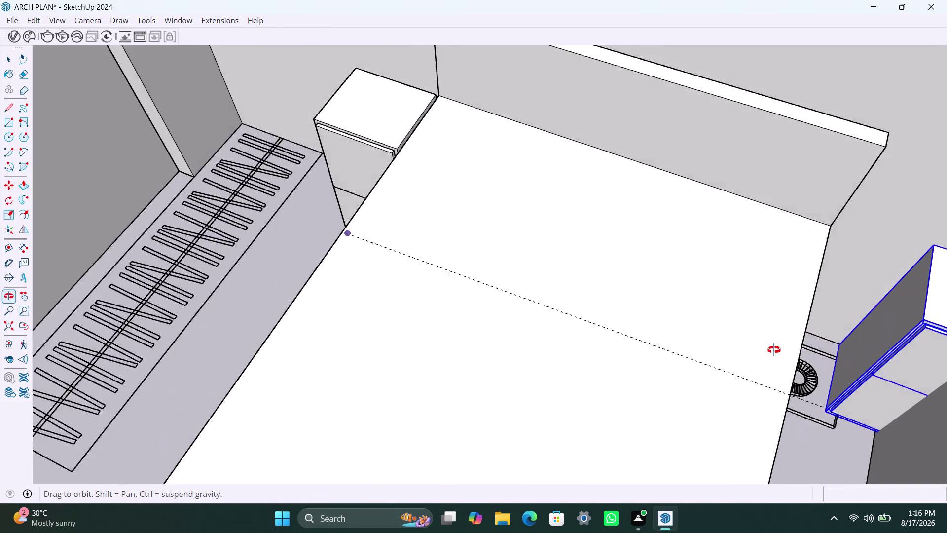
middle_drag(775, 350, 734, 327)
scroll(up, 3)
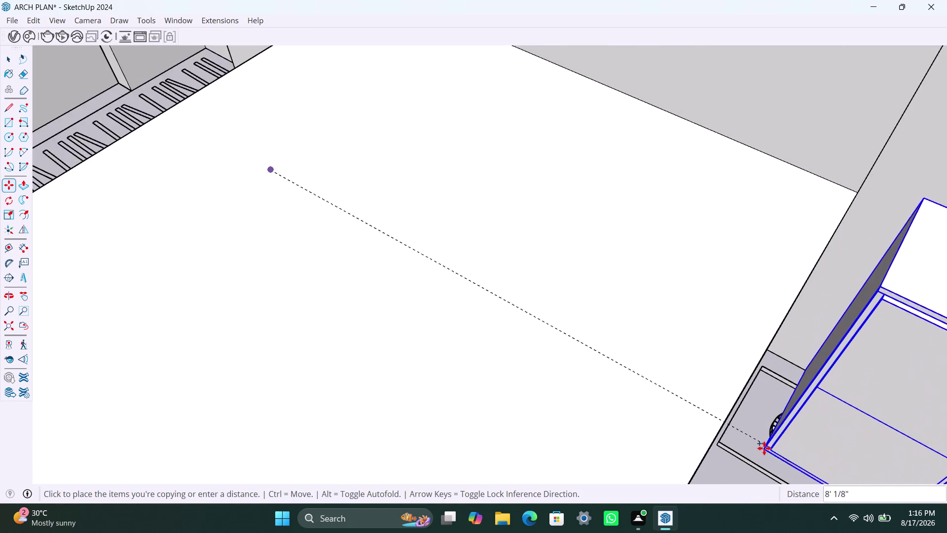
click(711, 439)
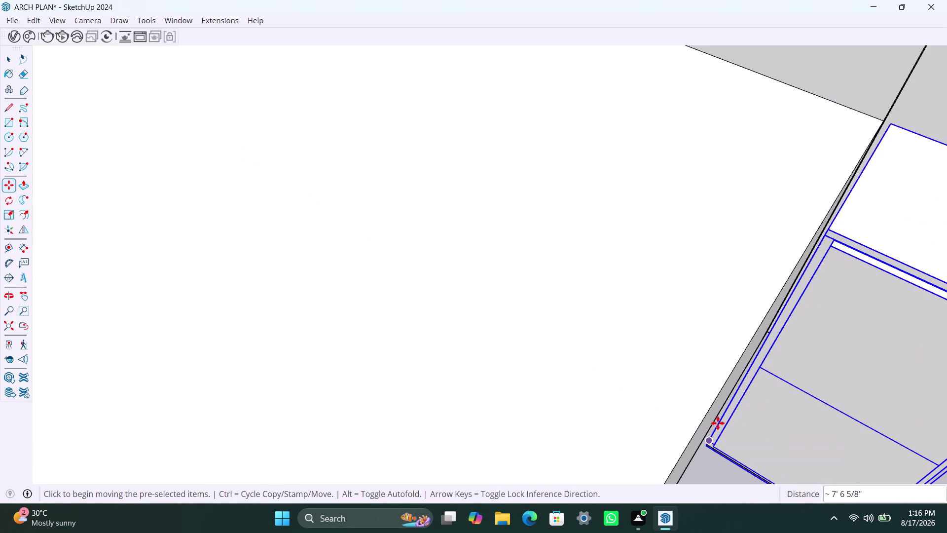
scroll(down, 3)
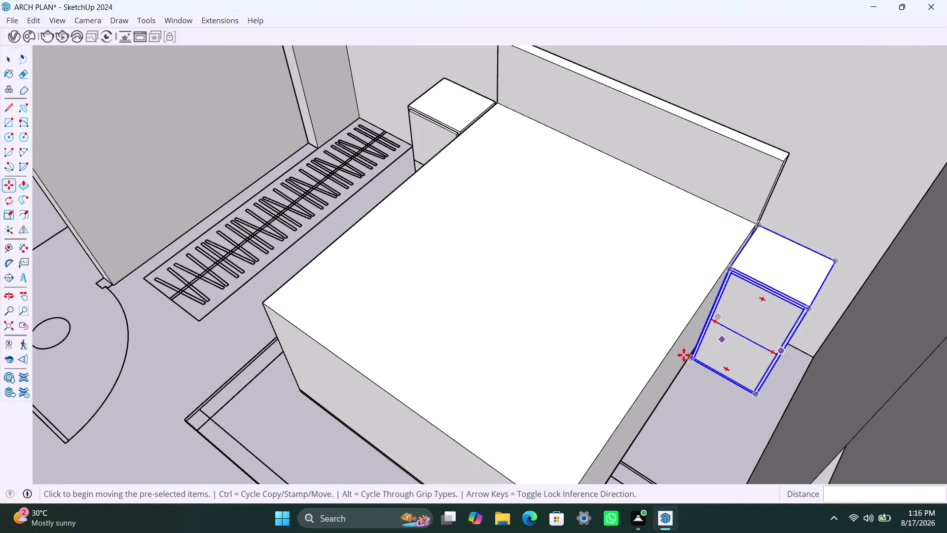
middle_drag(697, 380, 855, 281)
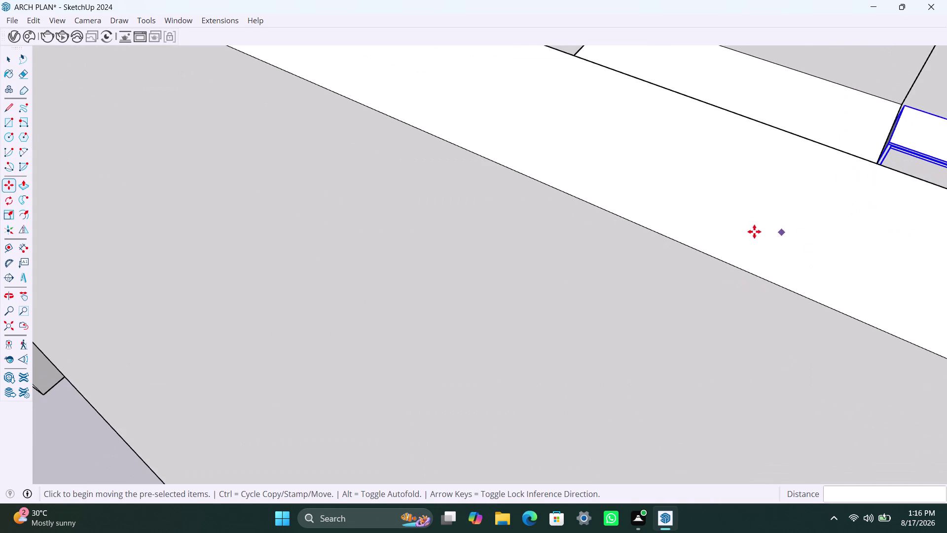
middle_drag(754, 233, 496, 371)
key(space)
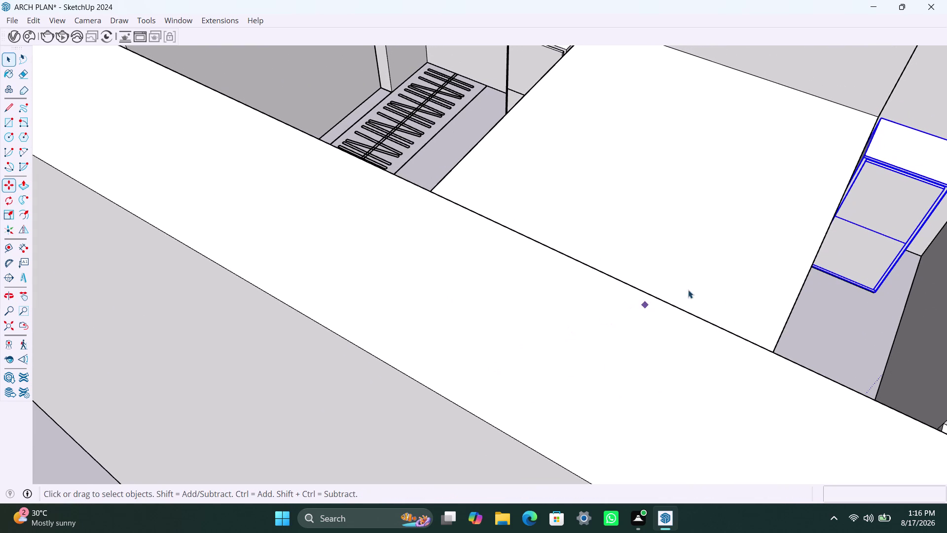
scroll(down, 3)
scroll(down, 3)
middle_drag(803, 323, 520, 334)
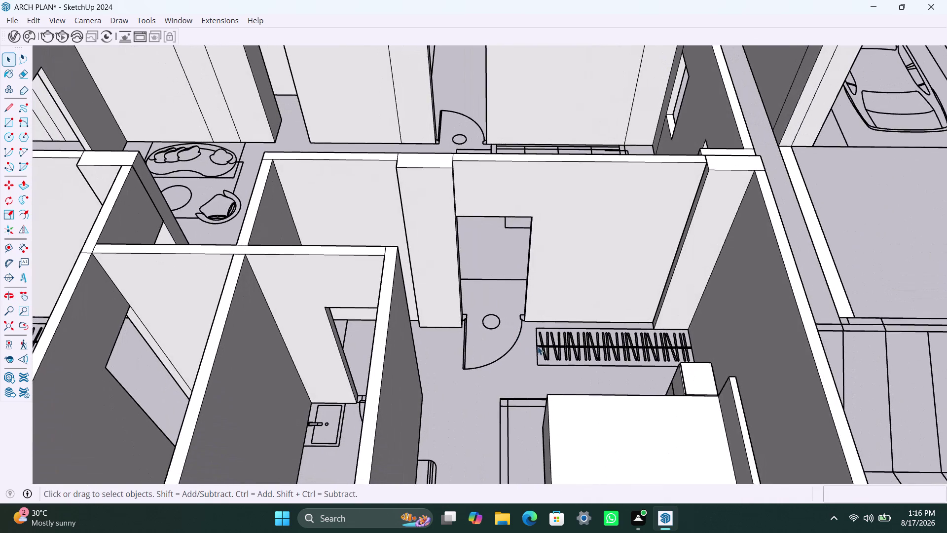
Trace the wardrobe footprint rectangle from the wall corner to the wardrobe's far corner.
scroll(up, 3)
middle_drag(545, 362, 519, 370)
key(r)
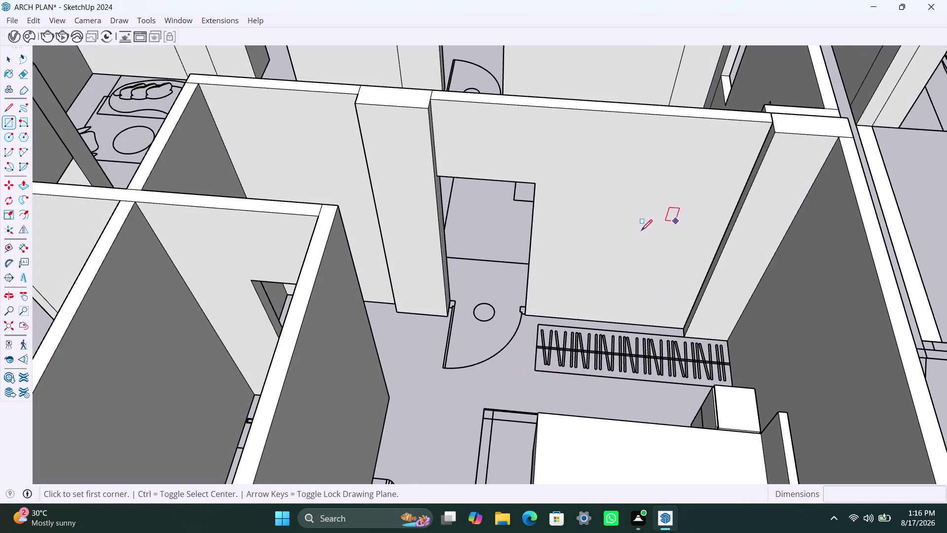
click(537, 324)
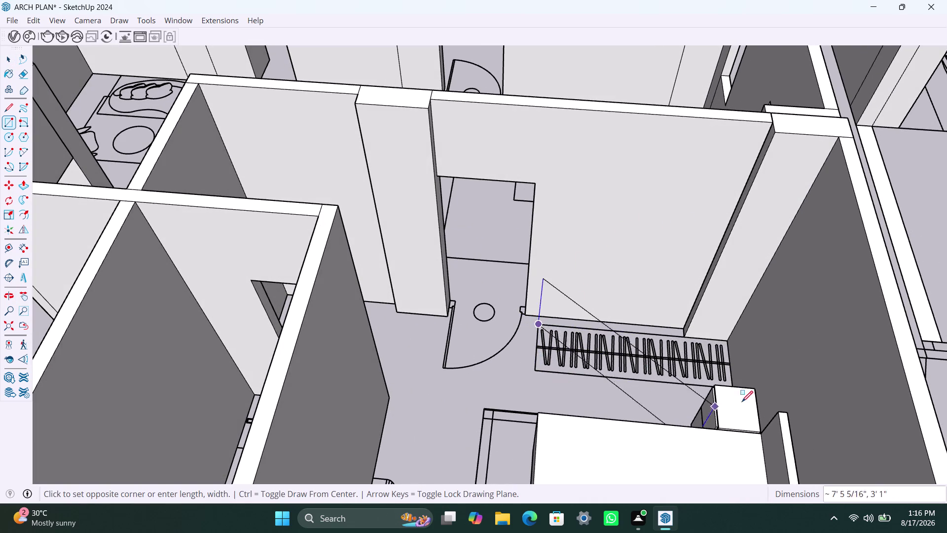
scroll(up, 3)
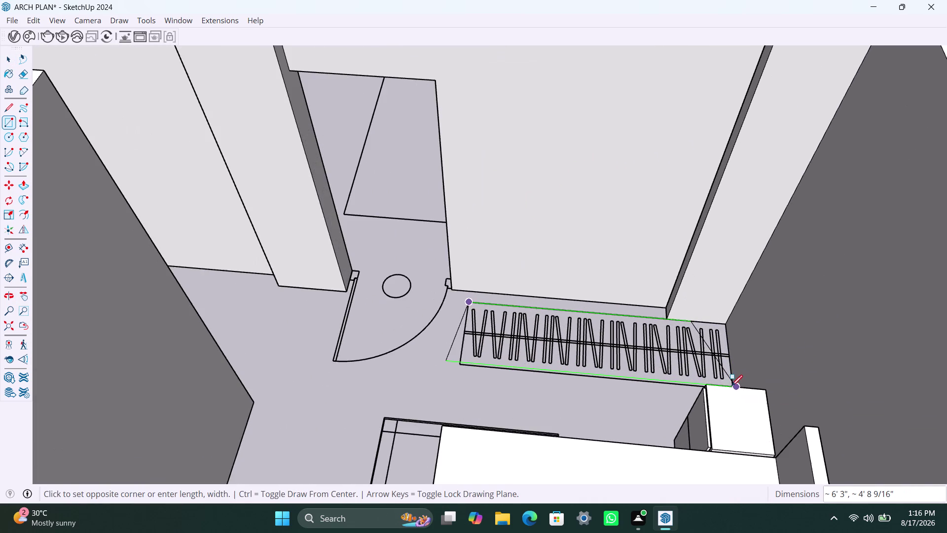
middle_drag(731, 385, 719, 414)
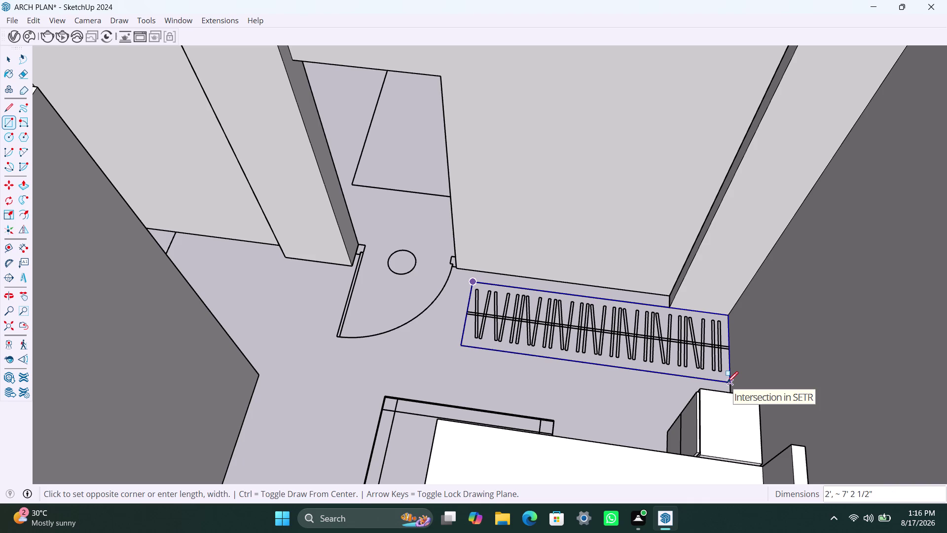
click(727, 383)
Open the hanger symbol group for editing and try selecting its lines.
key(space)
double_click(688, 361)
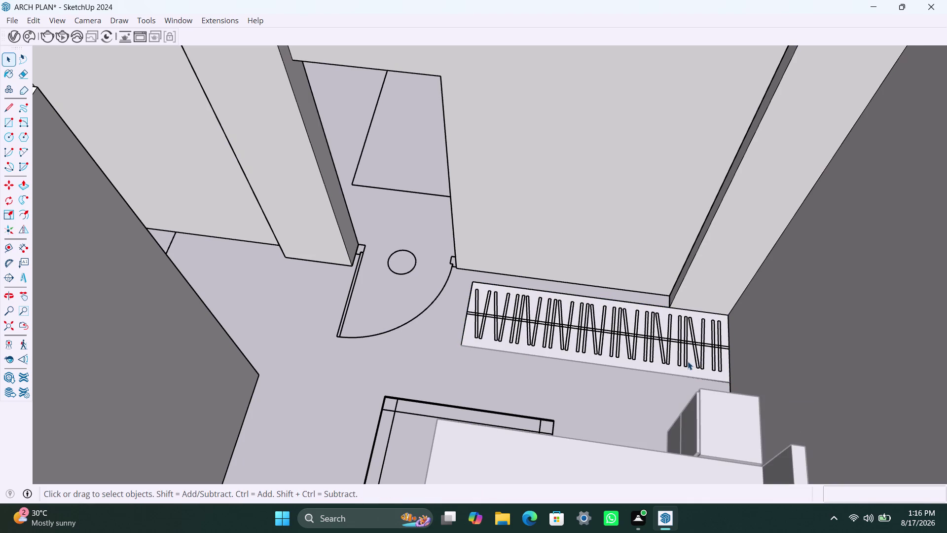
double_click(695, 361)
double_click(696, 366)
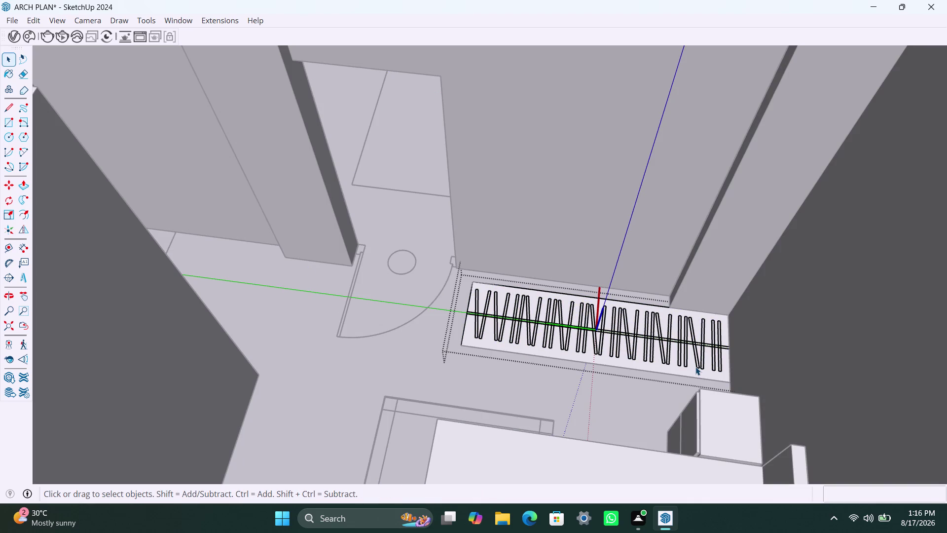
click(695, 366)
double_click(696, 368)
triple_click(695, 369)
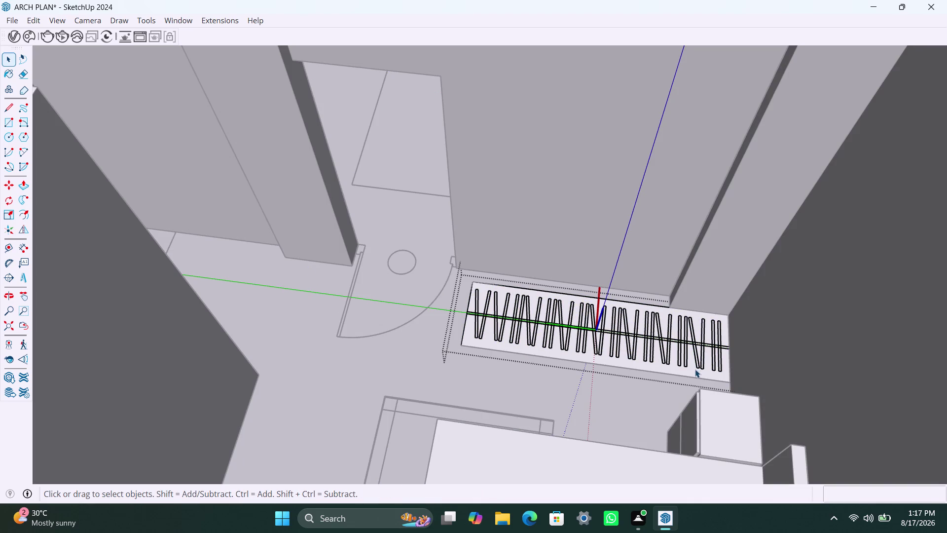
click(695, 369)
scroll(down, 3)
key(Escape)
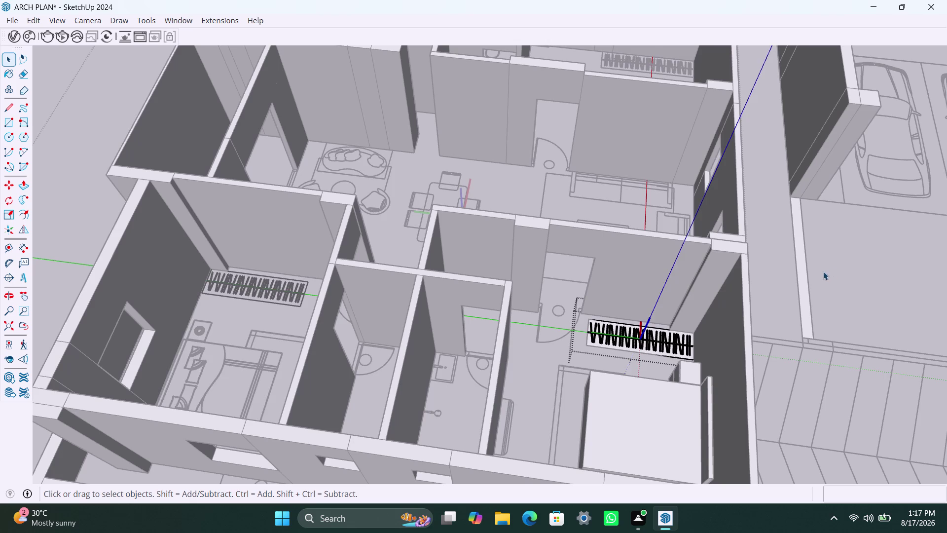
Select and delete the zigzag loop near the right end of the wardrobe.
scroll(up, 3)
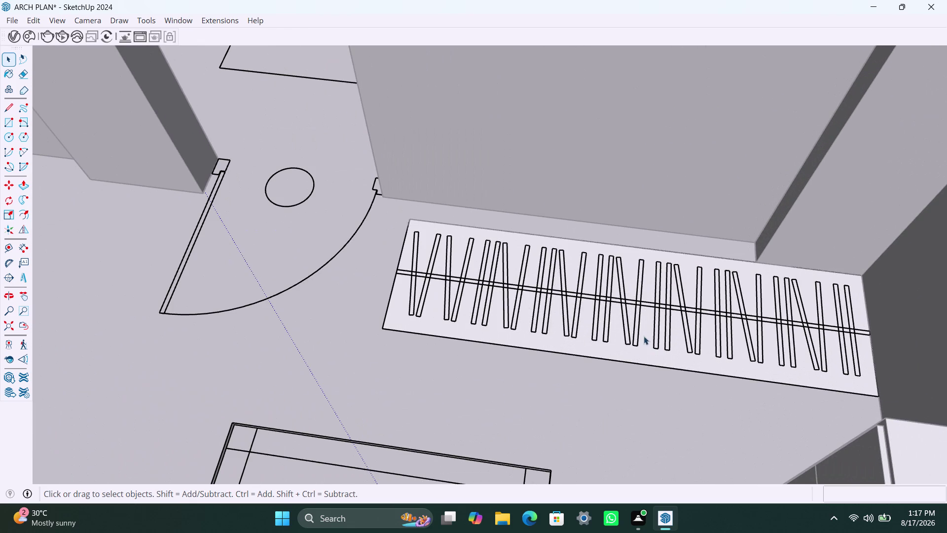
click(642, 334)
drag(401, 230, 877, 375)
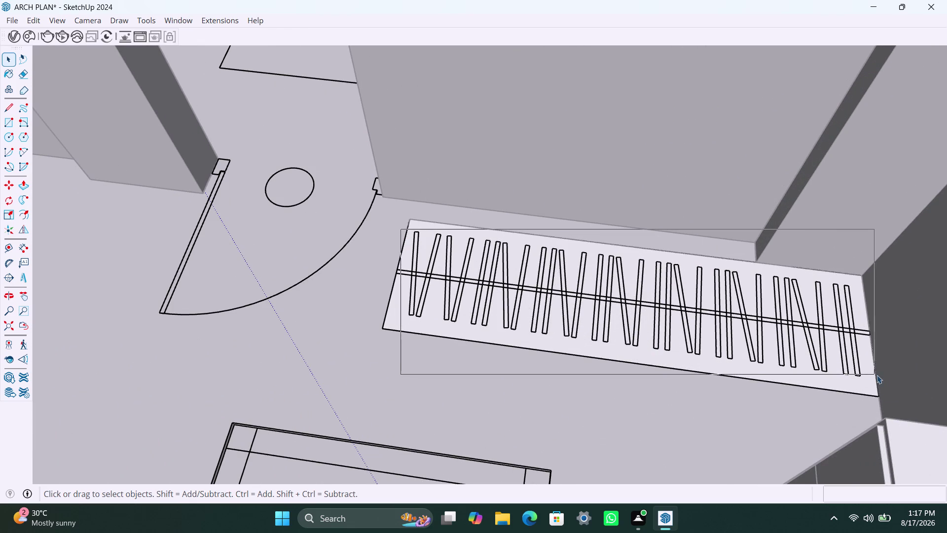
drag(877, 375, 862, 373)
click(834, 364)
double_click(811, 362)
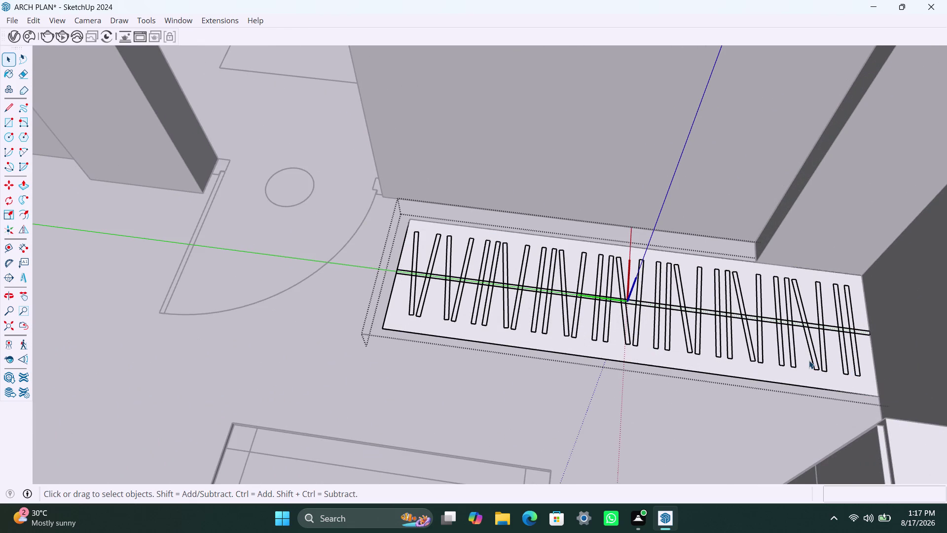
double_click(809, 360)
triple_click(812, 354)
triple_click(812, 354)
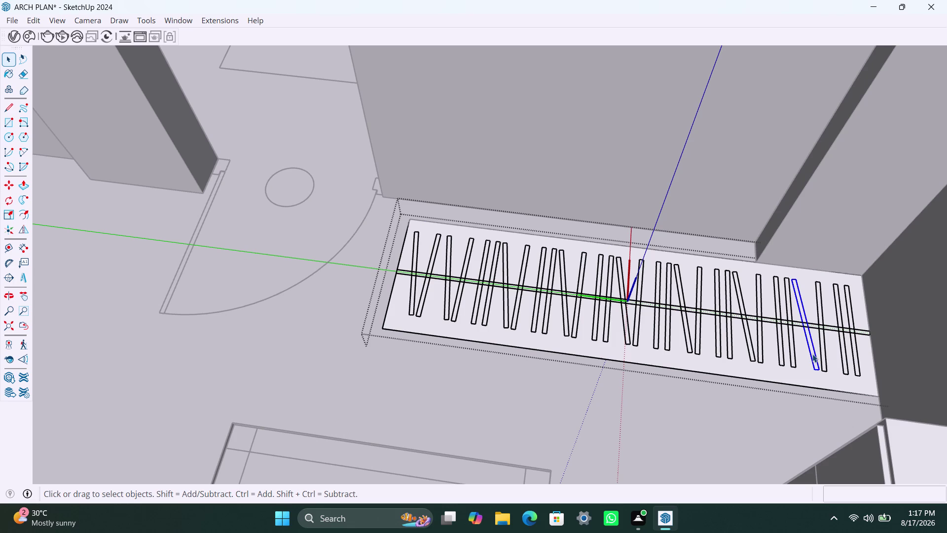
triple_click(812, 354)
key(Delete)
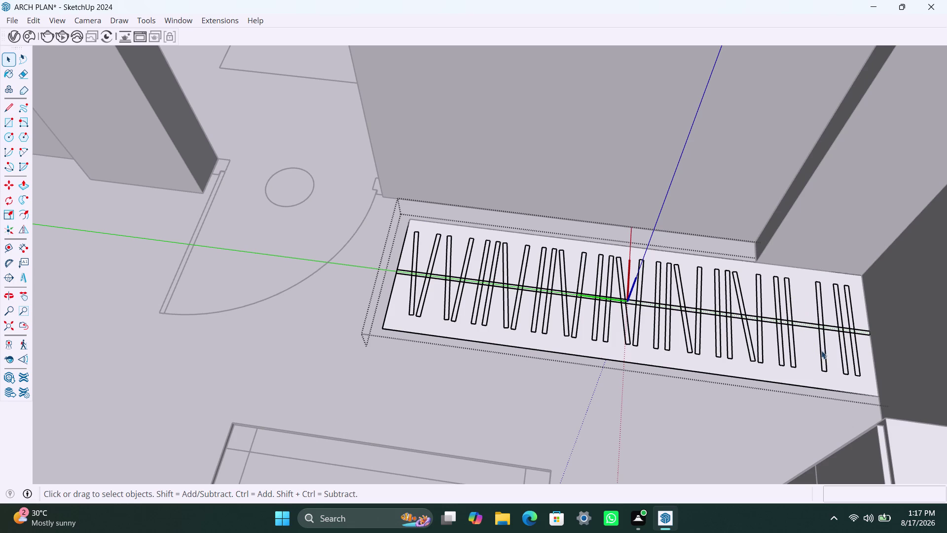
Delete the remaining zigzag lines and the rest of the hanger symbol, leaving a plain face.
click(822, 349)
triple_click(822, 350)
click(822, 349)
key(Delete)
scroll(down, 3)
click(576, 388)
click(541, 306)
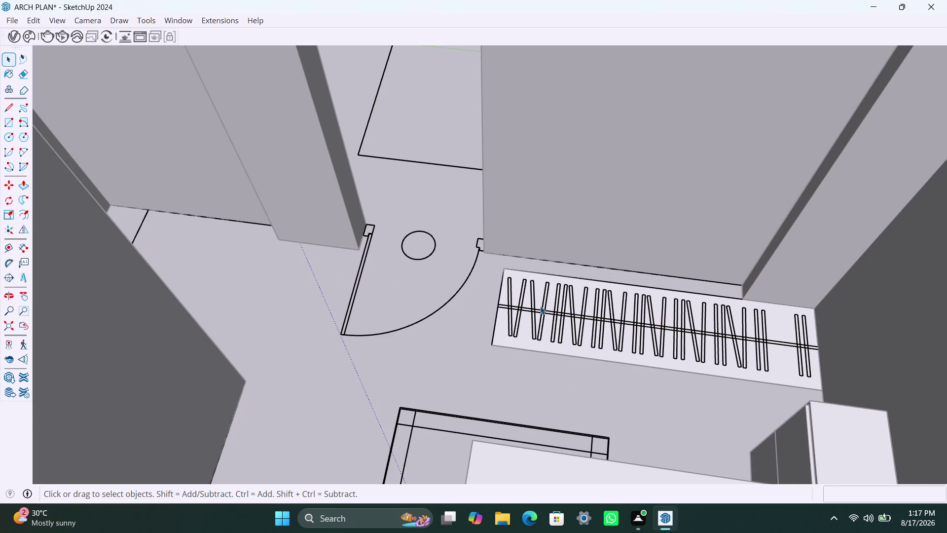
click(540, 306)
click(547, 305)
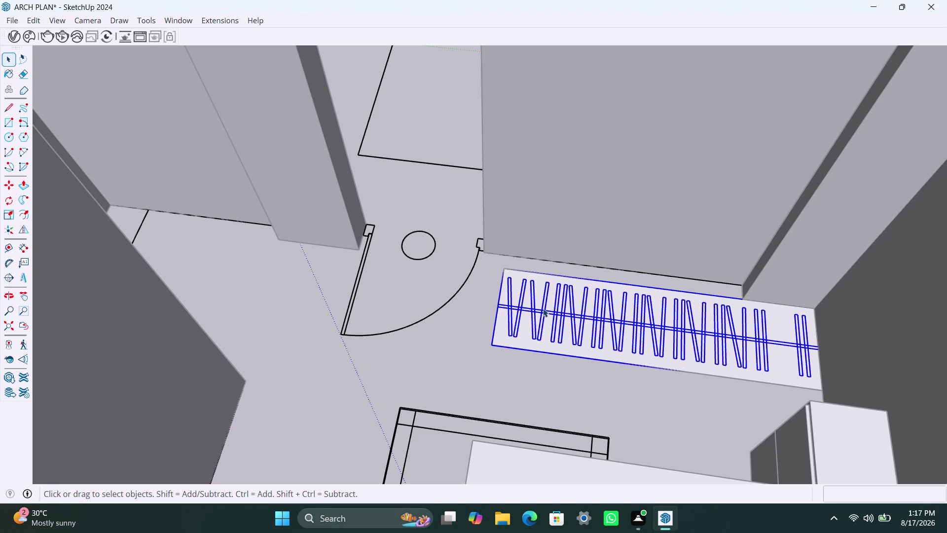
key(Delete)
triple_click(571, 320)
click(572, 322)
click(555, 406)
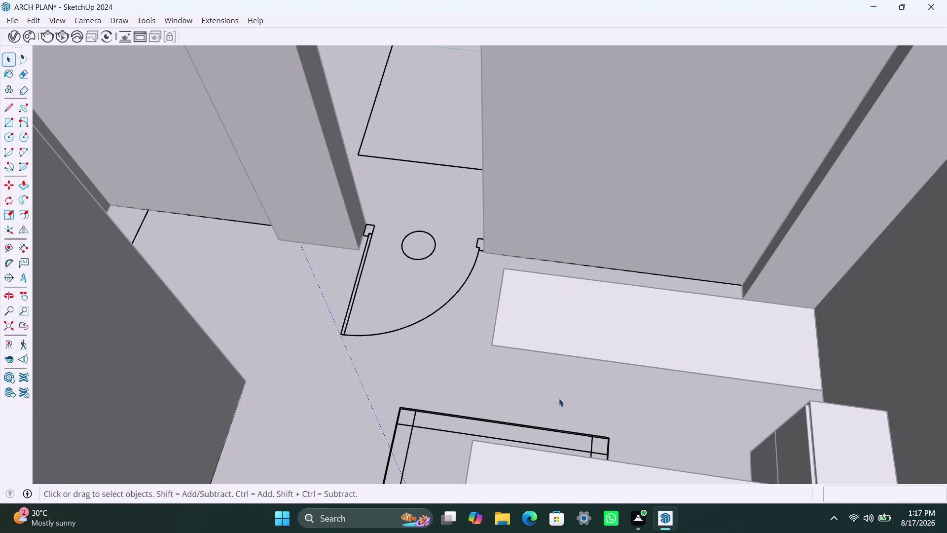
double_click(570, 385)
key(Escape)
Push/pull the empty wardrobe face upward to a height of 10'.
click(593, 336)
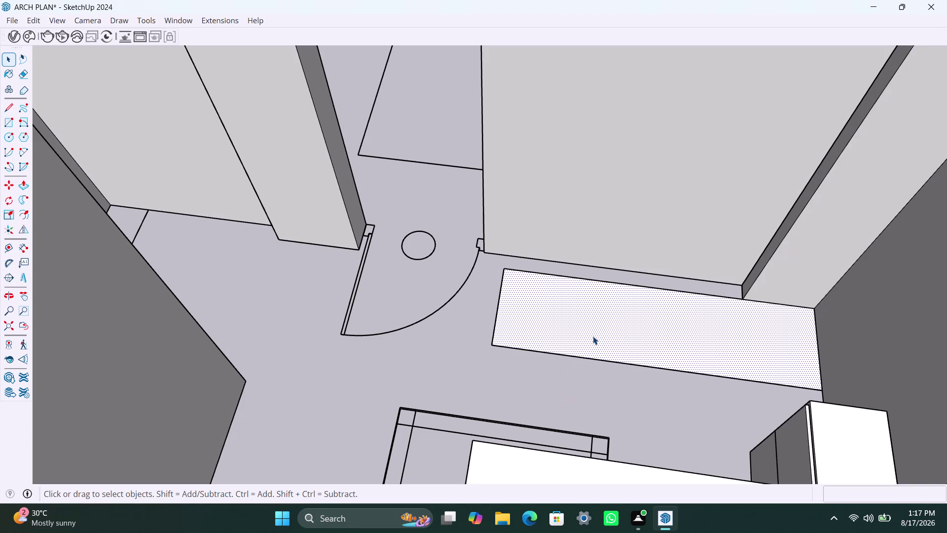
key(p)
click(593, 335)
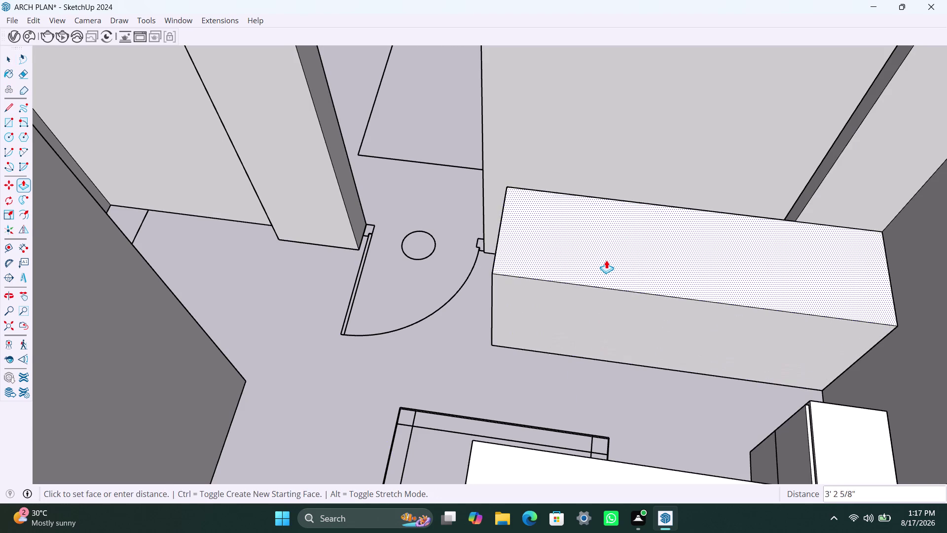
scroll(down, 3)
scroll(down, 3)
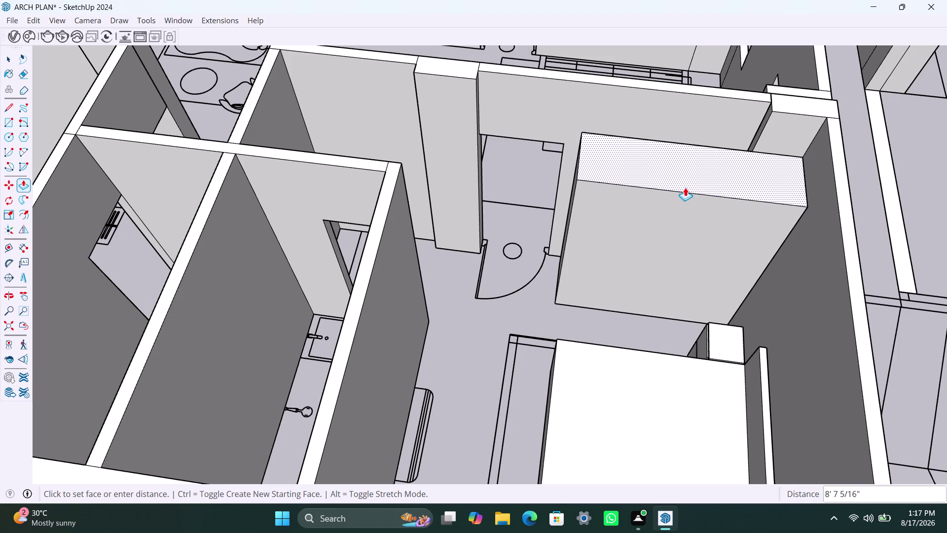
text(10)
key(apostrophe)
key(Return)
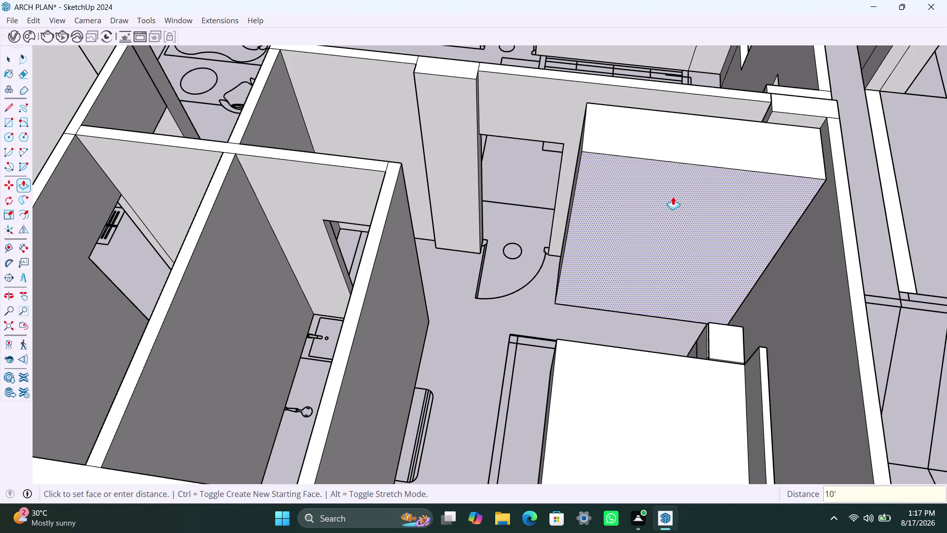